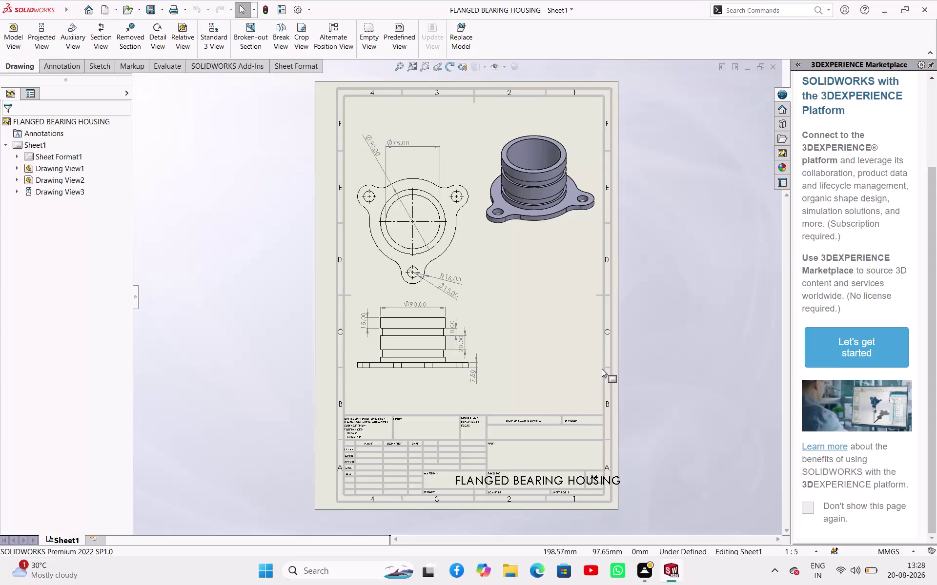
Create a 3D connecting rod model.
Create a new blank Part document with Ctrl+N.
key(ctrl+n)
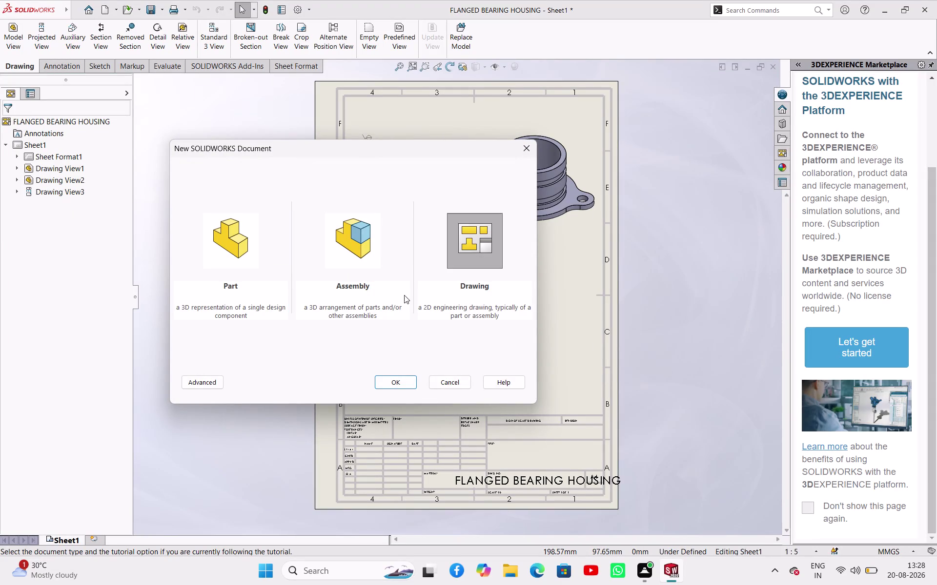
click(225, 234)
click(402, 384)
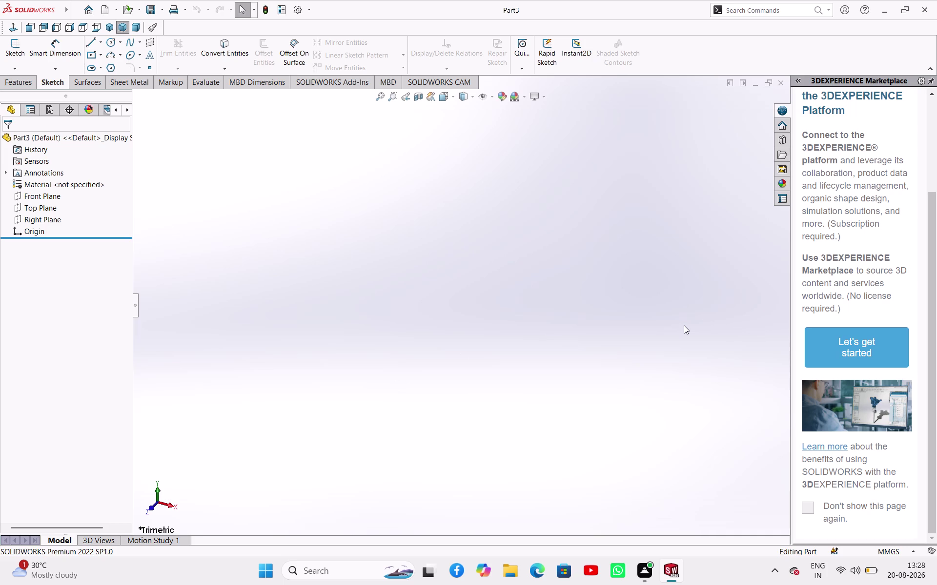
Select Top Plane in the FeatureManager tree and open a sketch on it.
scroll(down, 3)
scroll(up, 3)
scroll(up, 3)
scroll(down, 3)
scroll(down, 3)
click(45, 208)
click(57, 190)
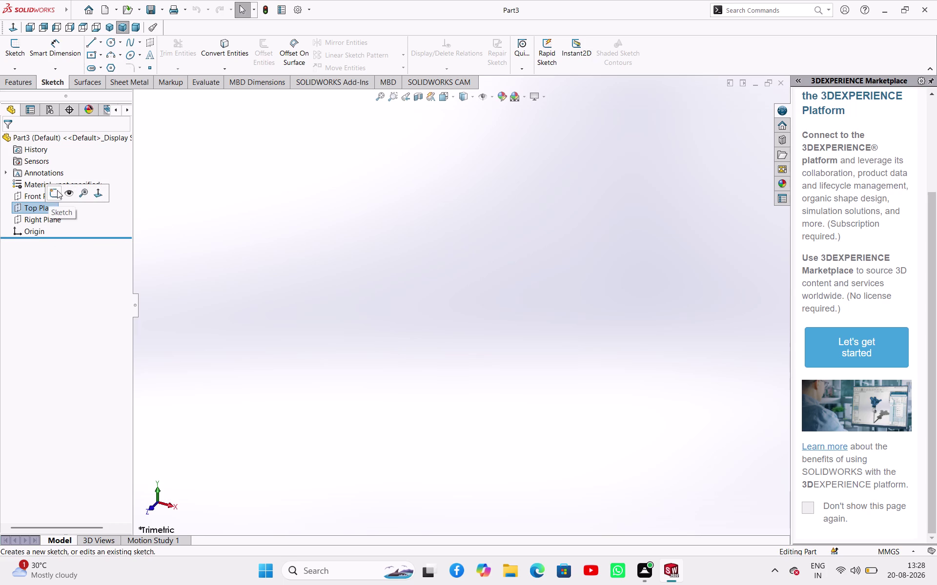
click(472, 331)
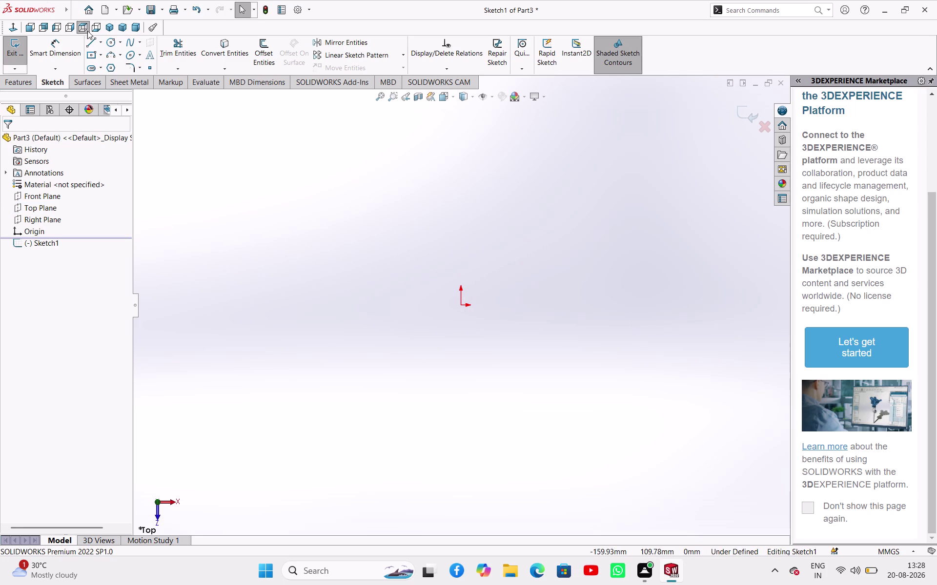
click(111, 40)
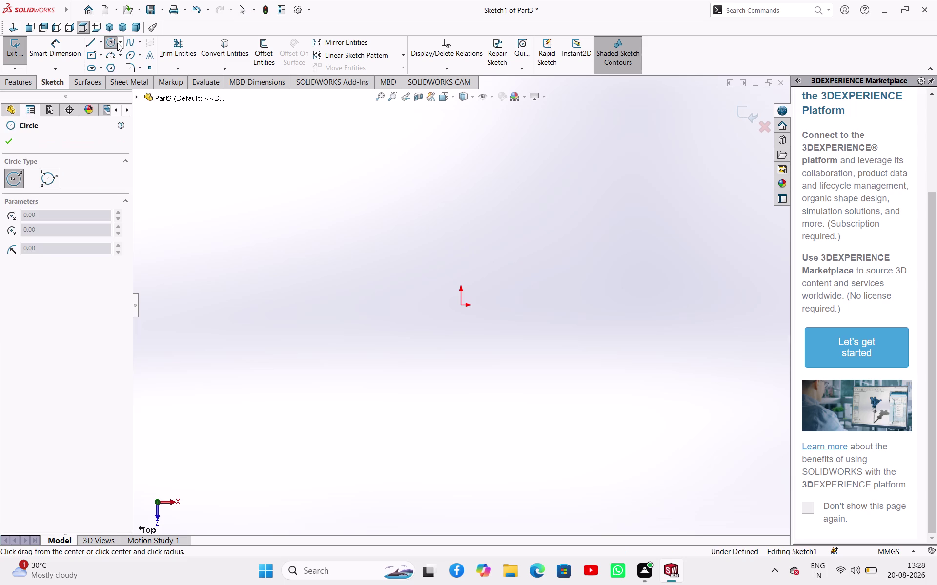
Choose the Circle tool from the sketch toolbar's circle options.
click(119, 43)
click(121, 56)
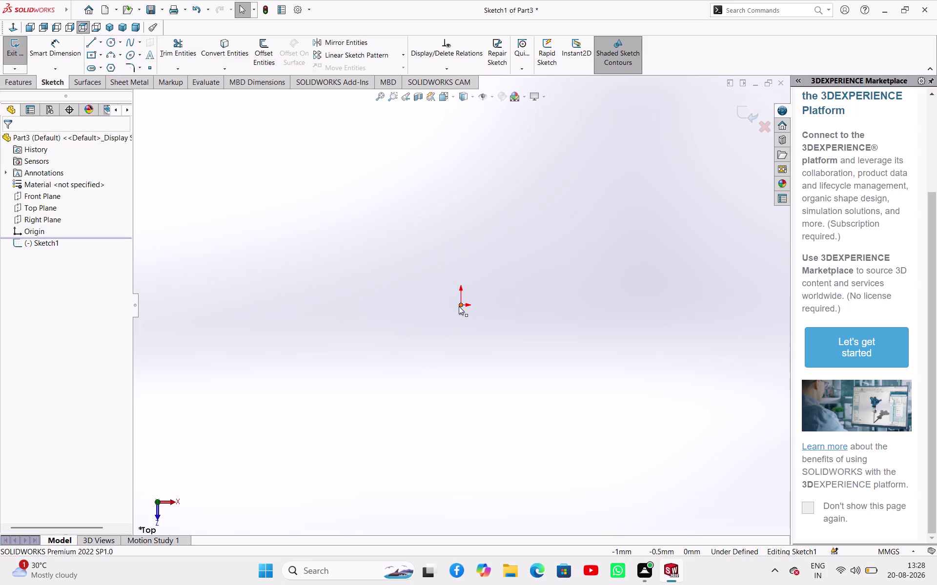
click(121, 40)
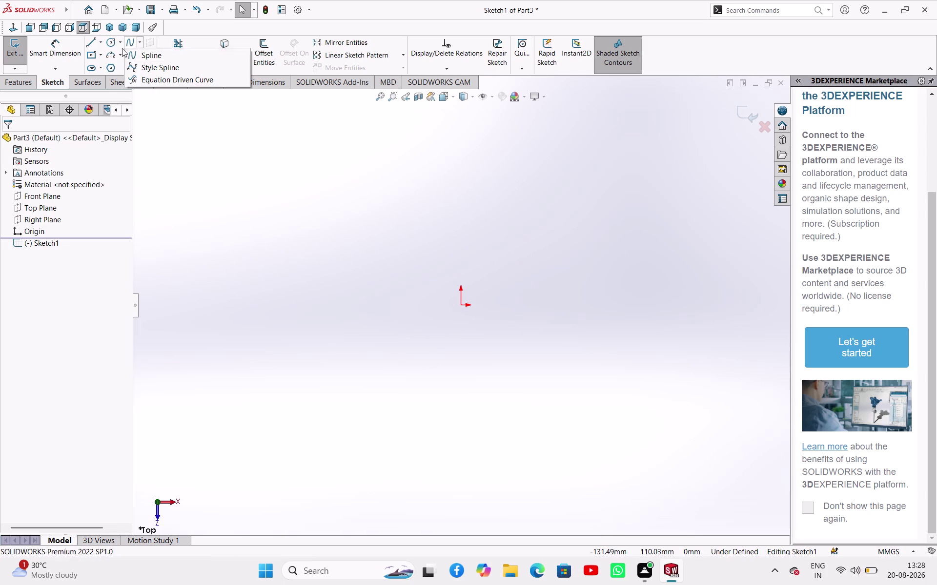
click(116, 42)
click(121, 44)
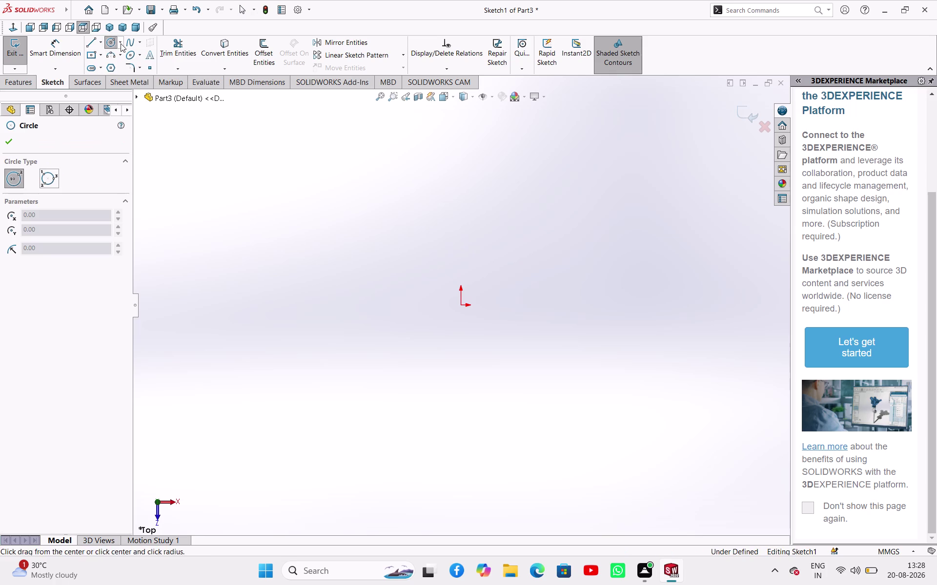
click(121, 56)
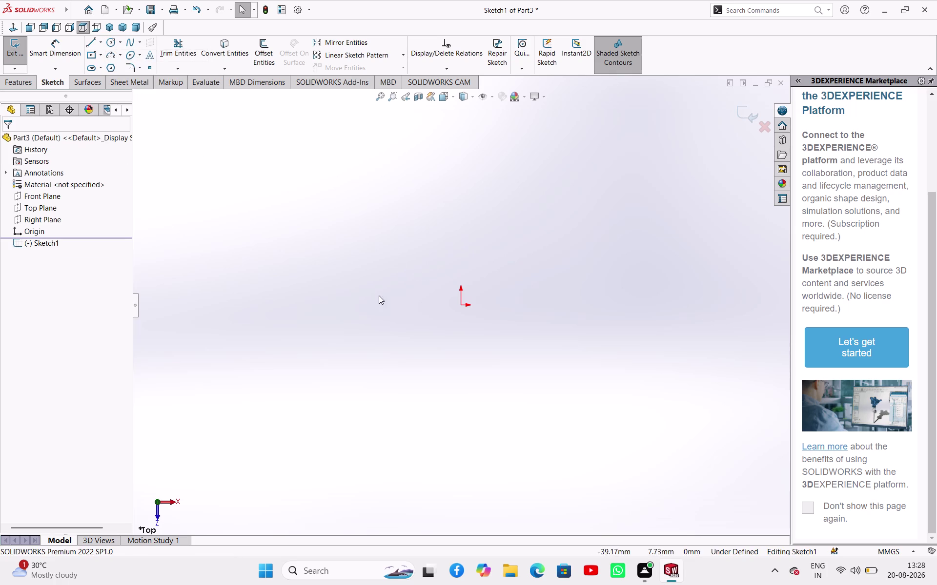
click(115, 41)
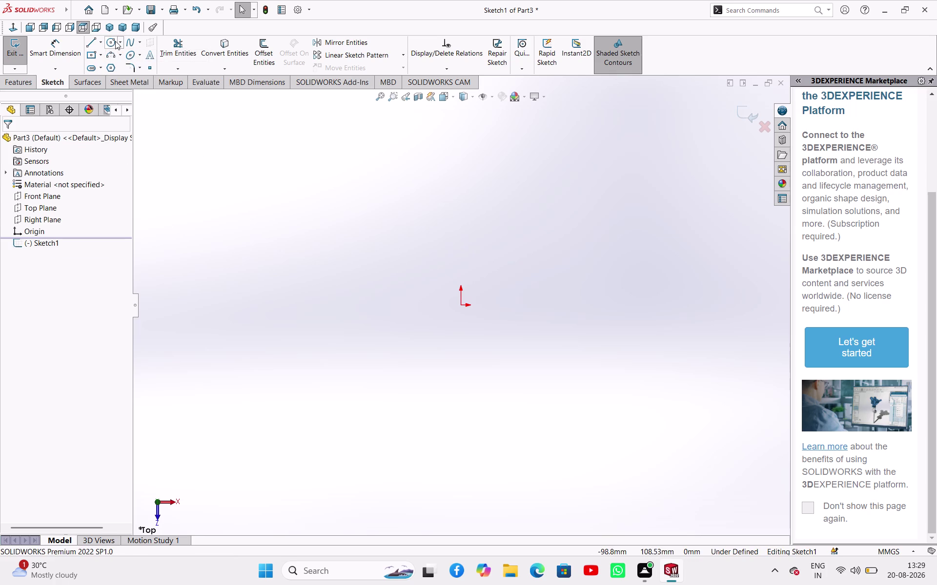
click(109, 42)
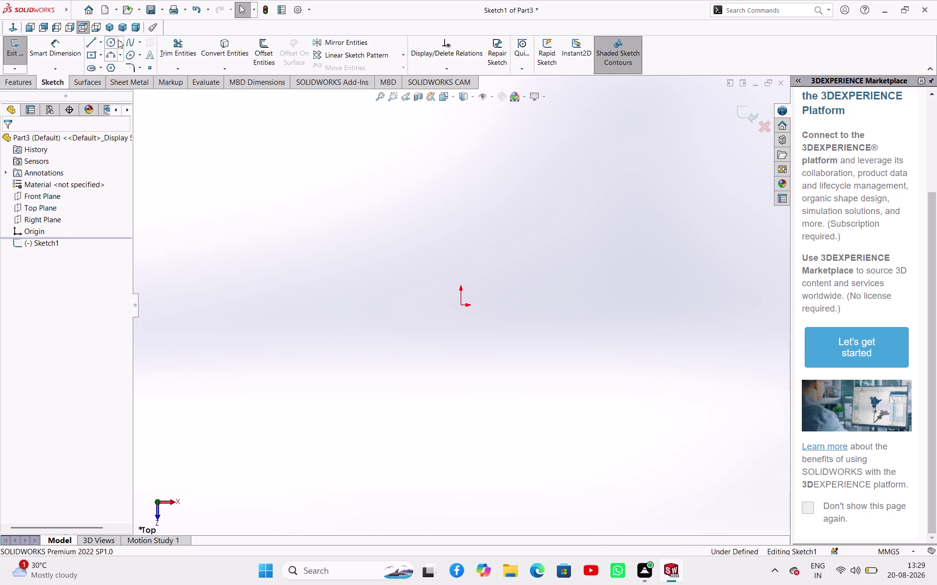
click(121, 40)
click(114, 53)
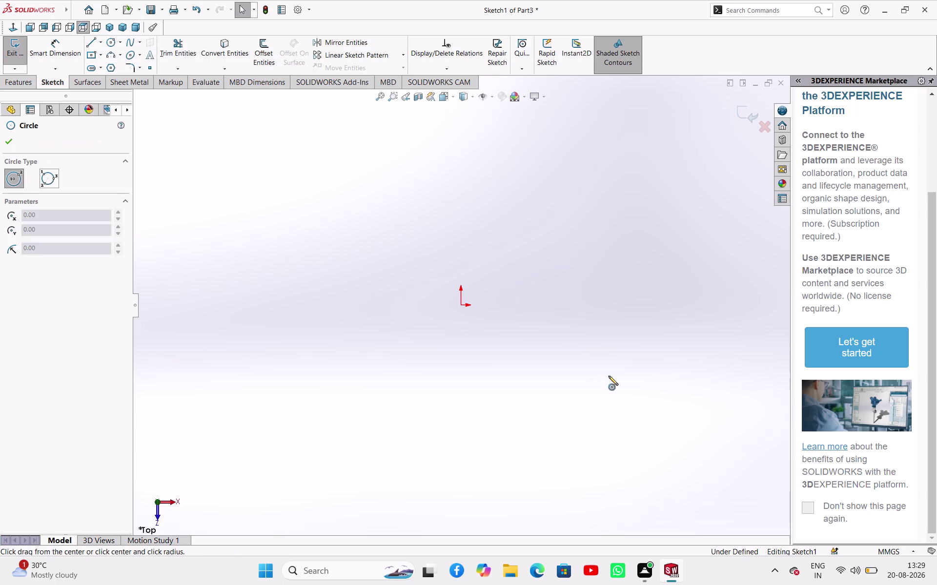
Sketch a small circle and a larger circle, both centred on the origin.
drag(461, 305, 465, 303)
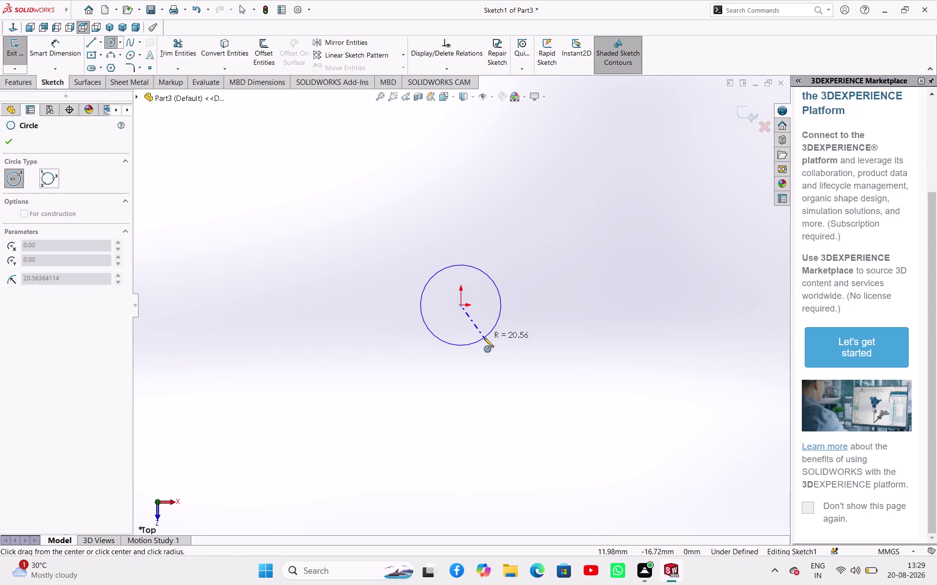
click(478, 326)
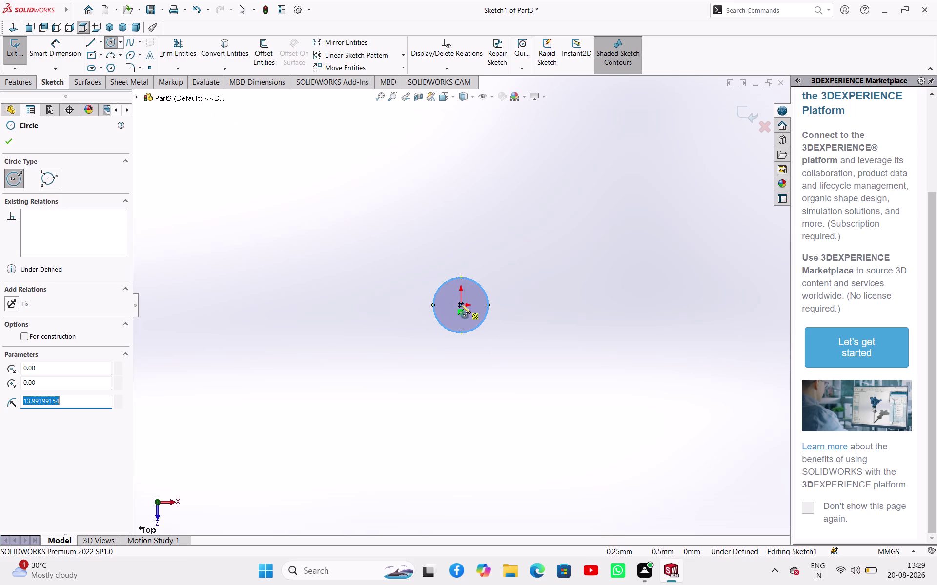
drag(459, 305, 467, 305)
click(510, 325)
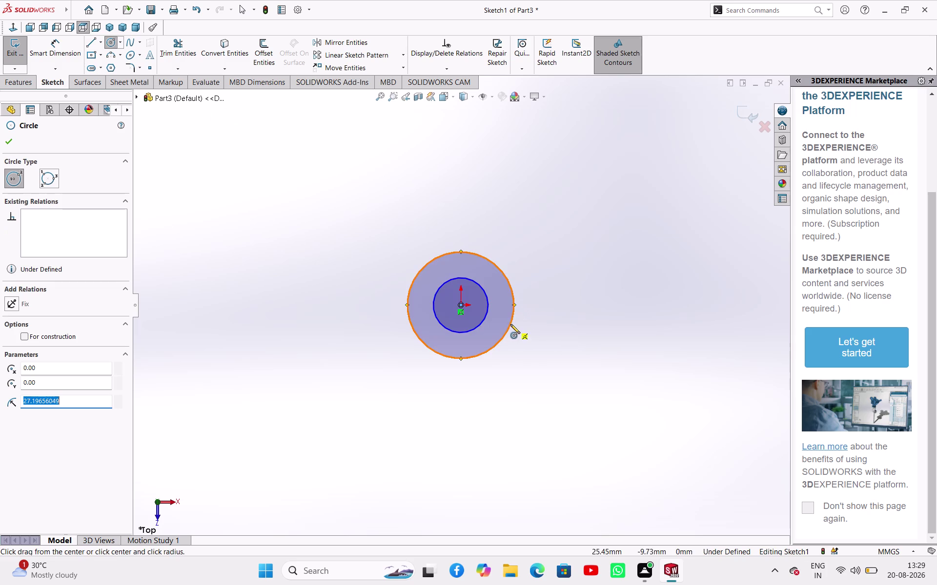
right_drag(509, 351, 511, 339)
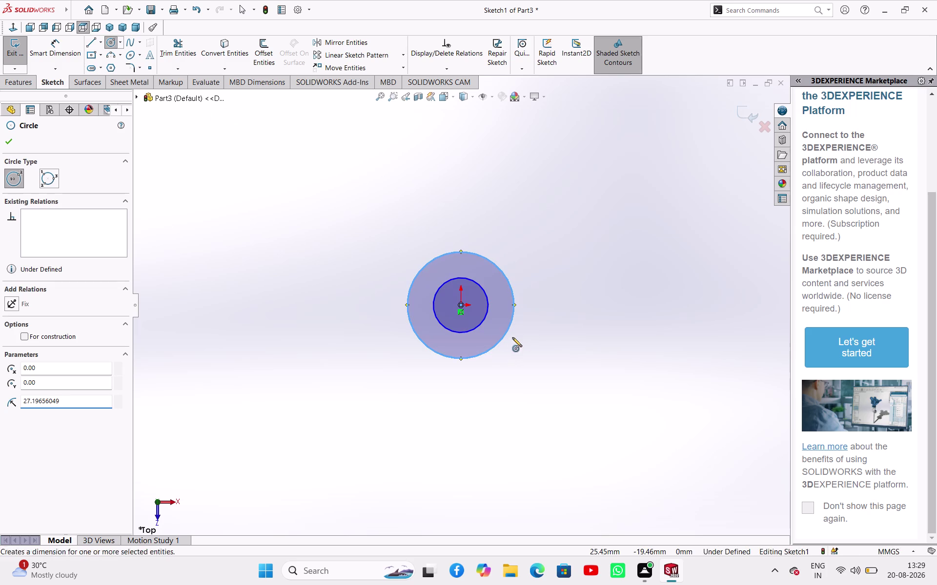
right_drag(512, 339, 519, 305)
Dimension the outer circle with a 50 mm diameter.
click(514, 315)
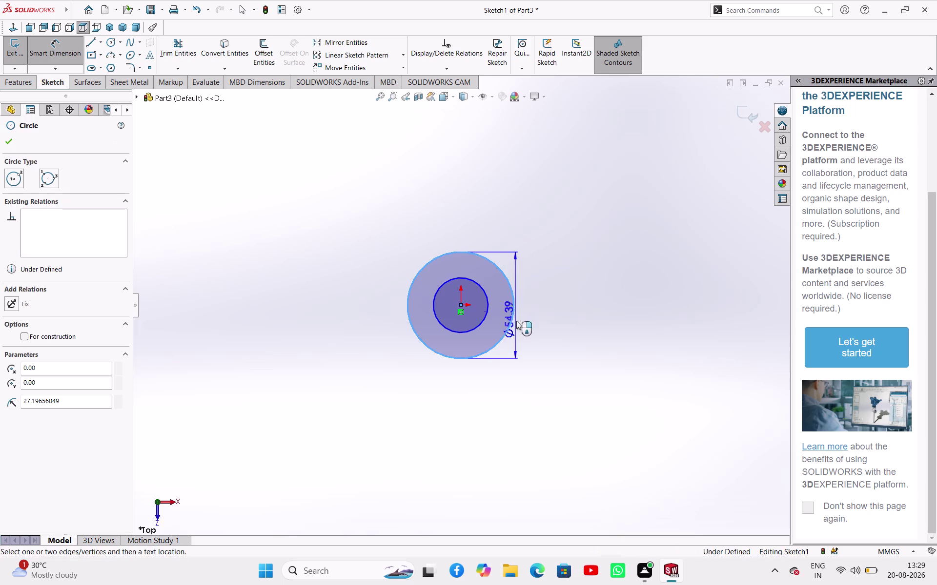
click(551, 329)
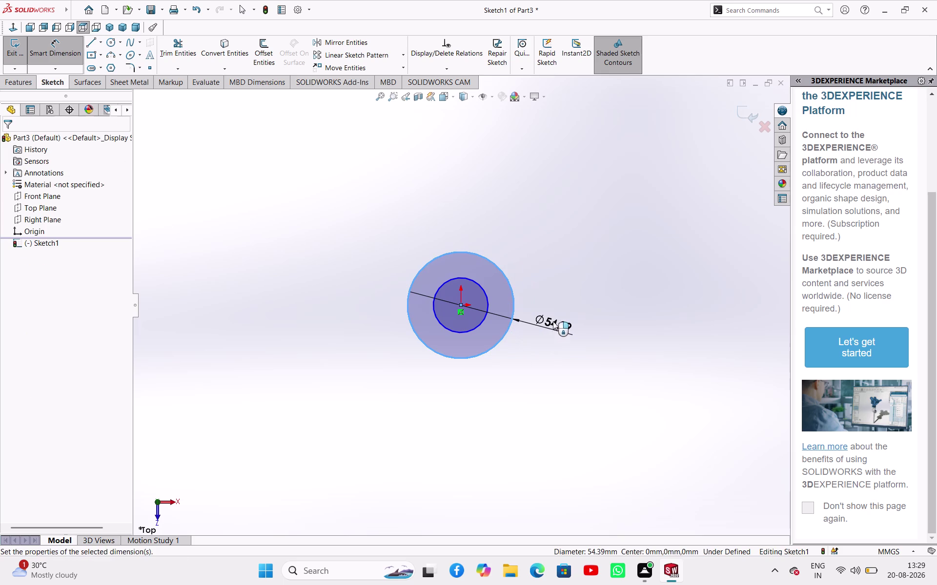
click(555, 321)
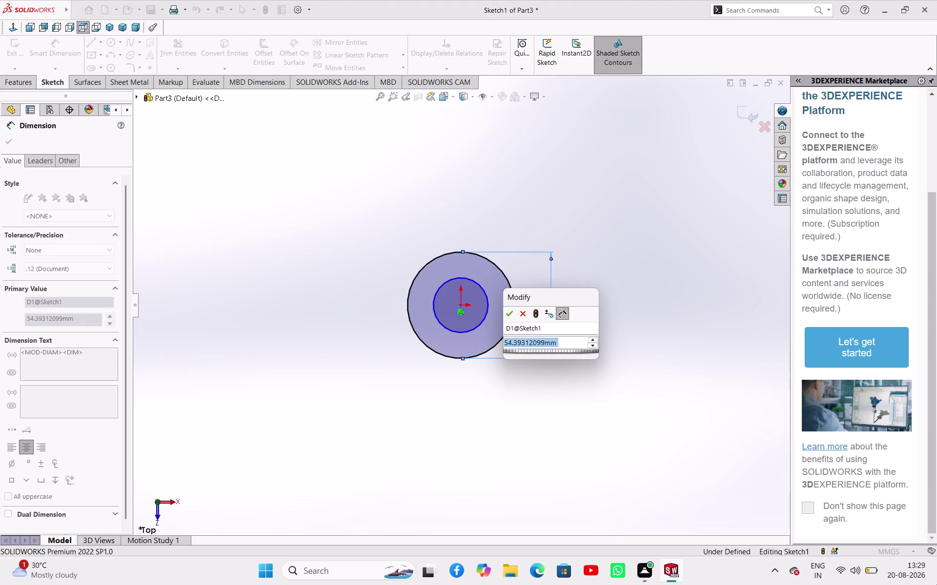
text(50)
key(Return)
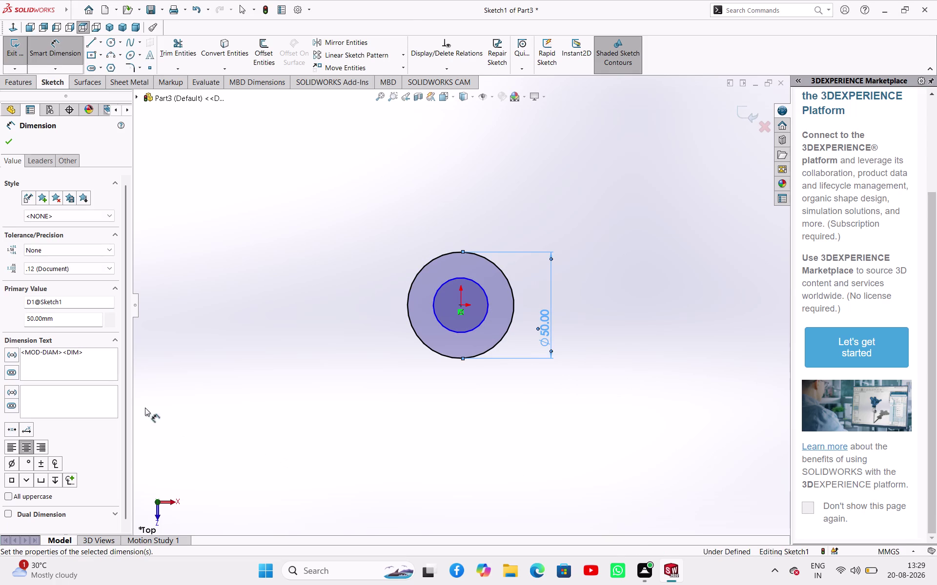
Dimension the inner circle with a 60 mm diameter.
click(483, 294)
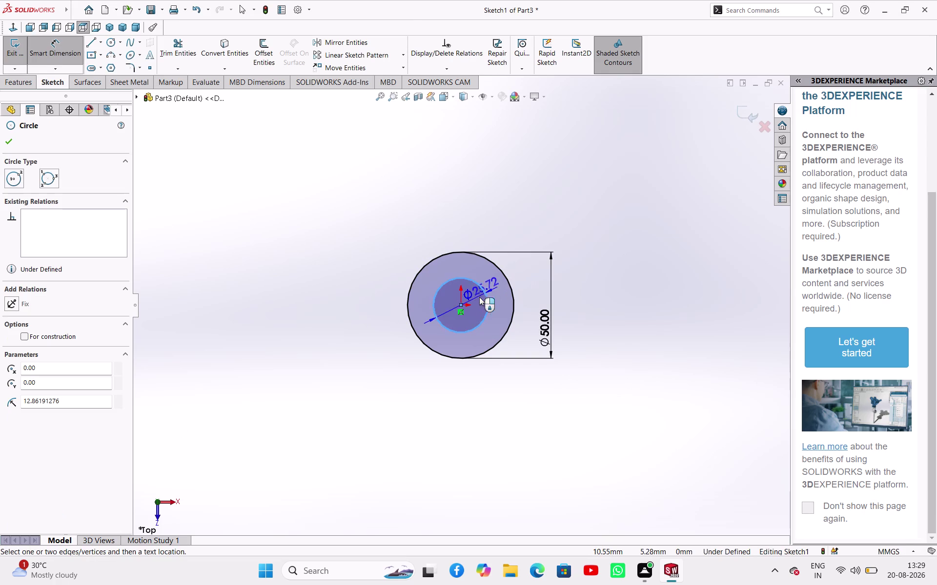
click(352, 331)
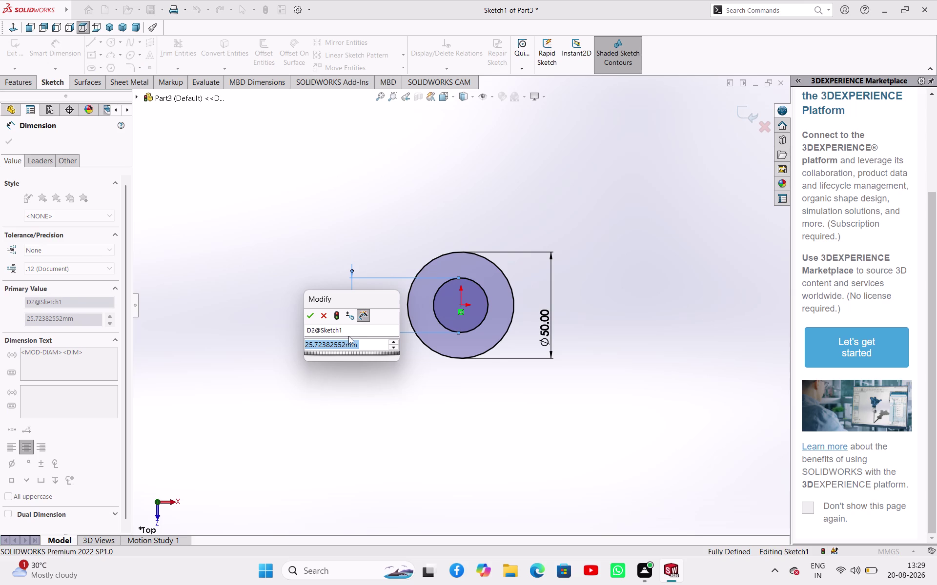
key(6)
key(0)
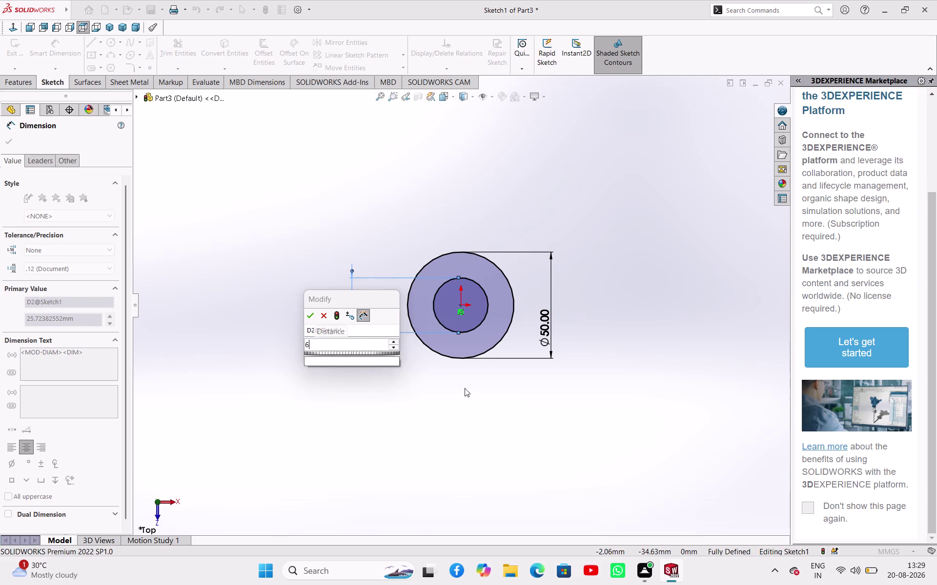
key(Return)
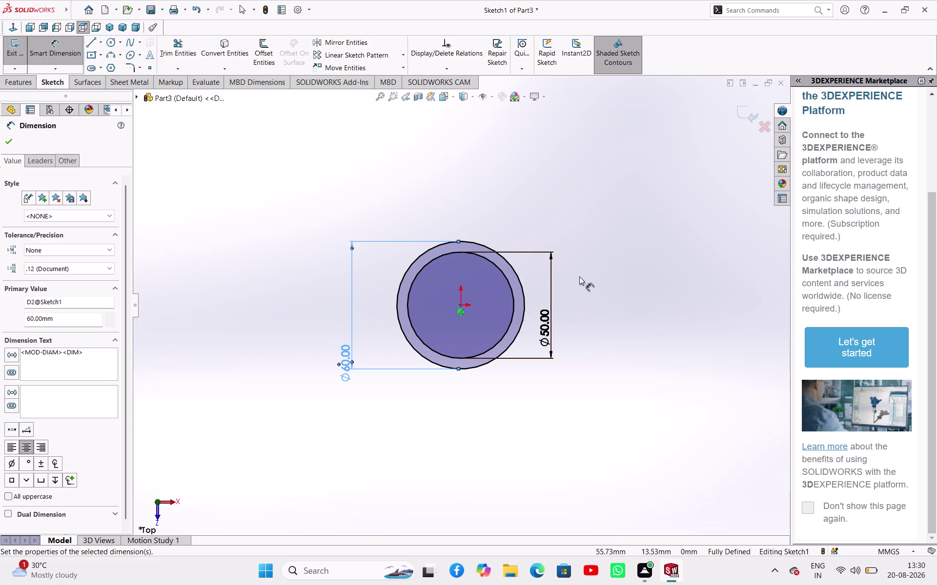
click(101, 44)
click(112, 64)
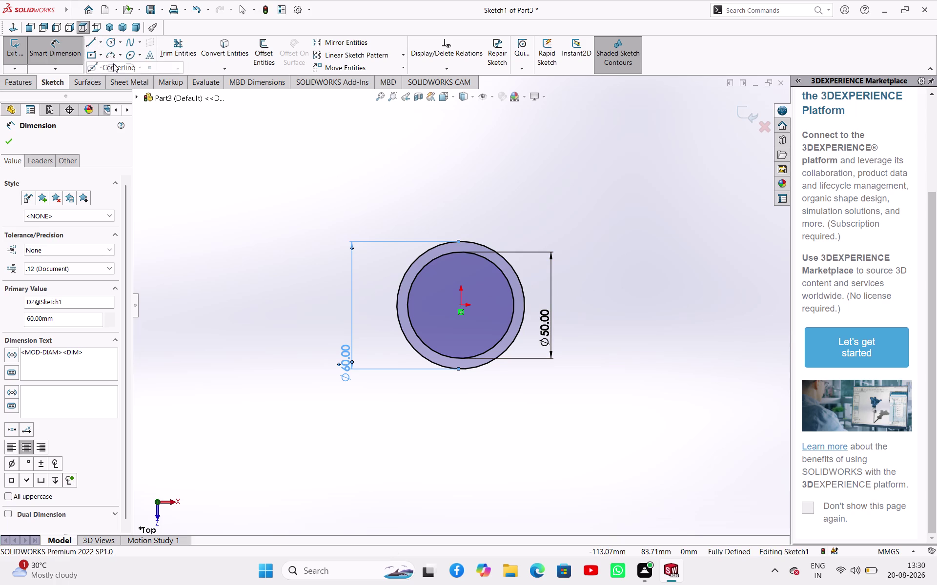
click(38, 300)
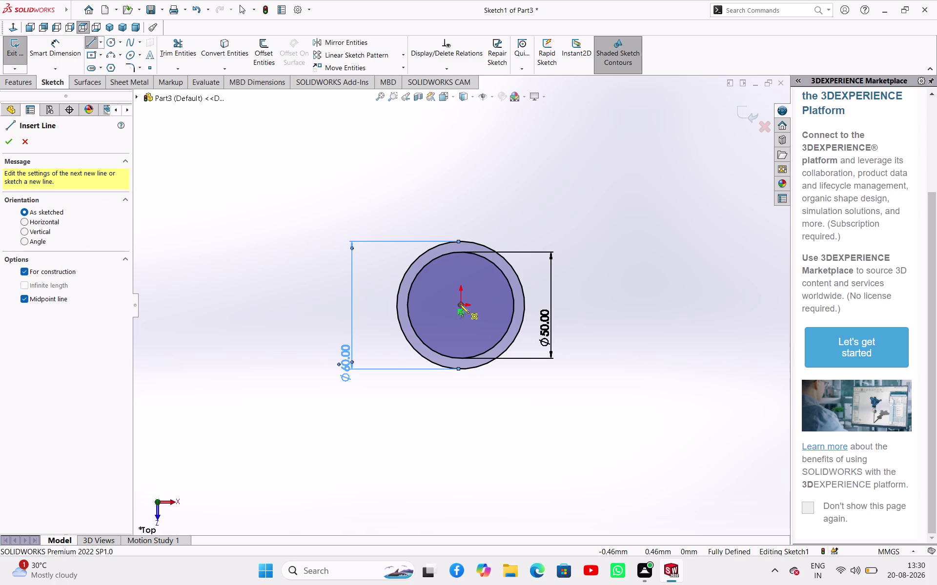
Draw a horizontal line from the outer circle's right edge out to the right.
drag(460, 305, 468, 304)
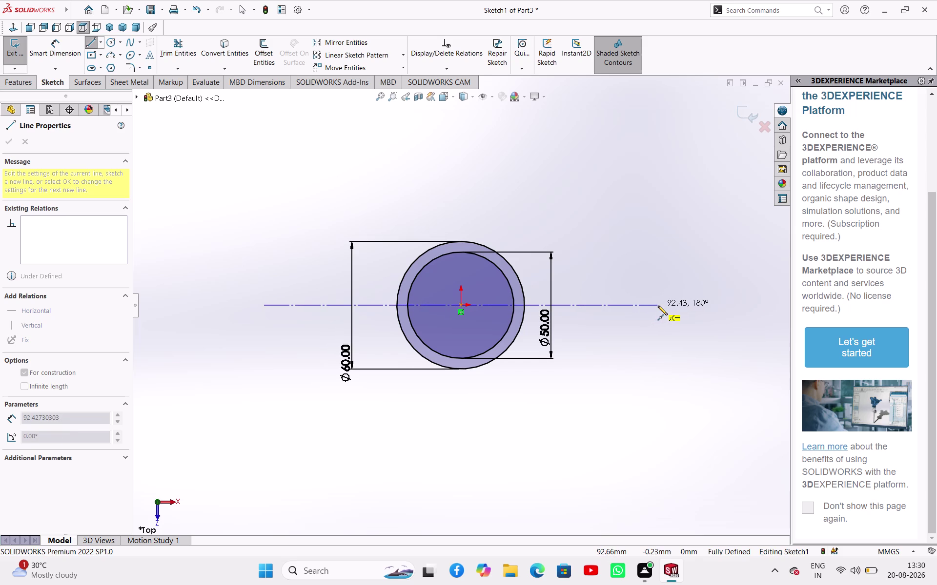
key(Escape)
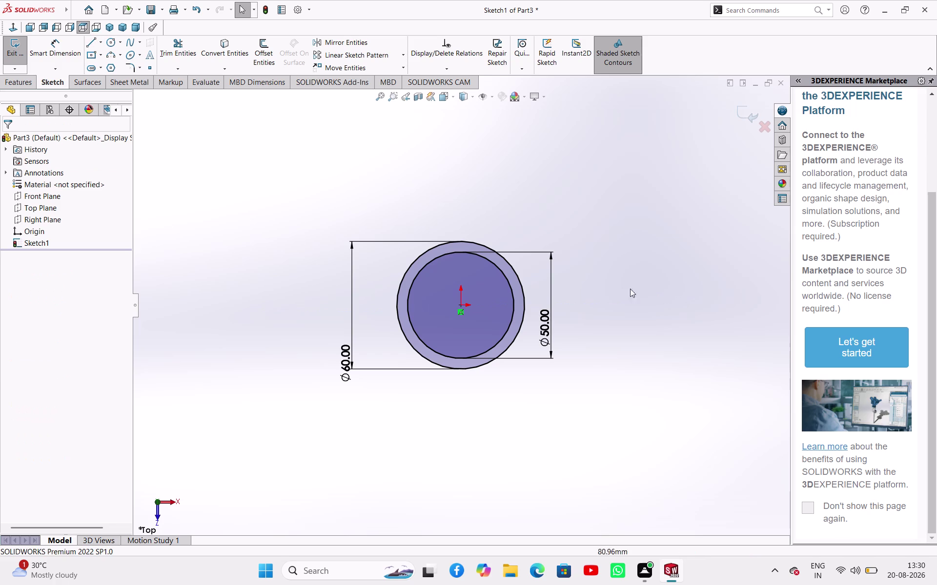
click(99, 44)
click(107, 59)
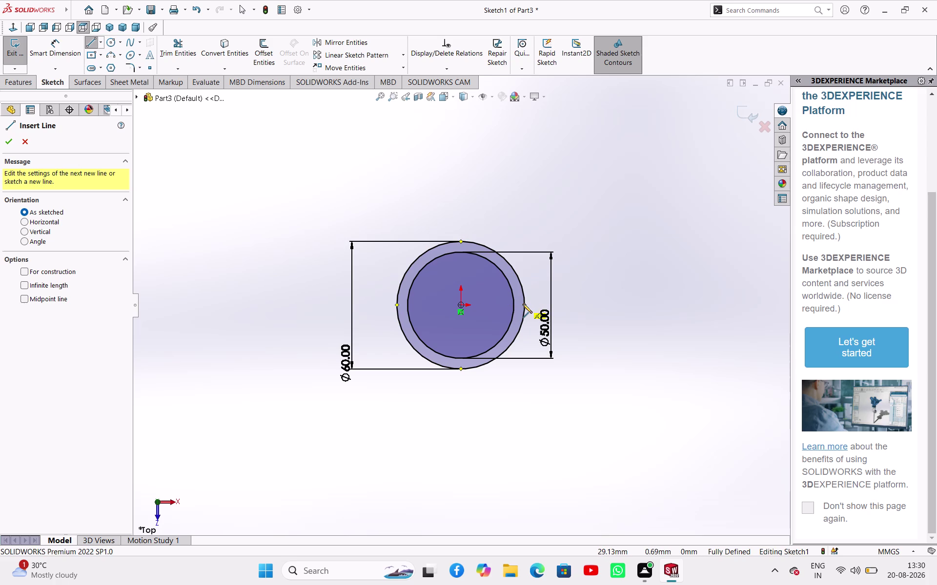
click(522, 304)
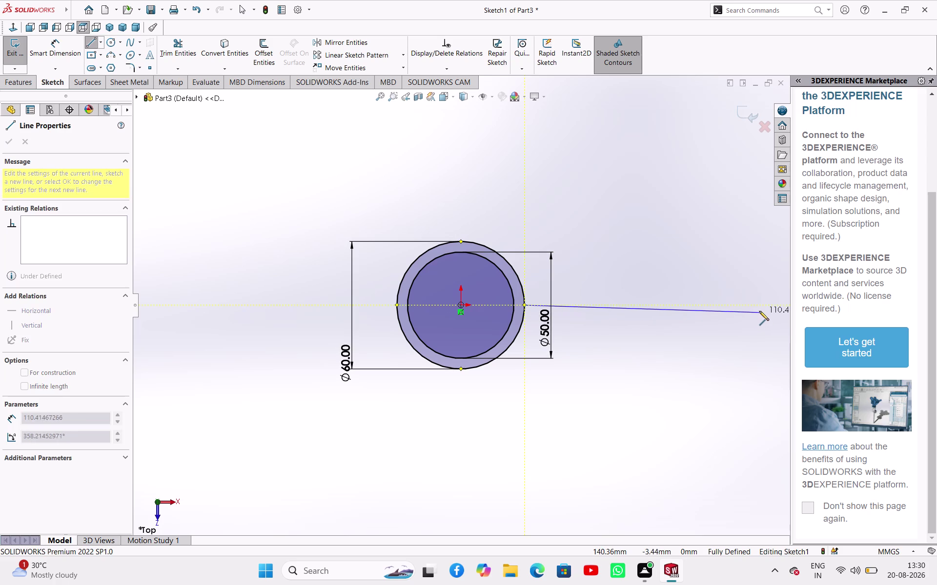
scroll(down, 3)
scroll(up, 3)
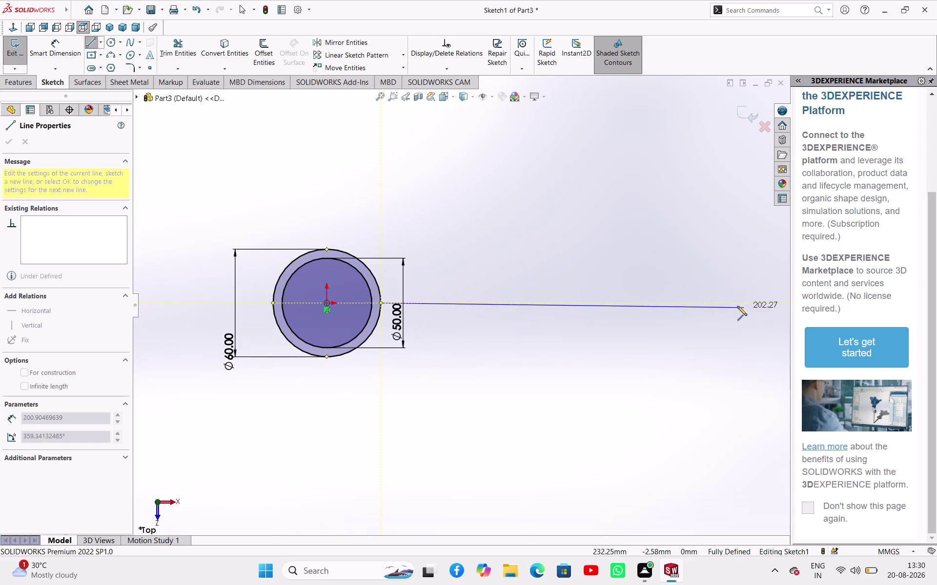
click(728, 302)
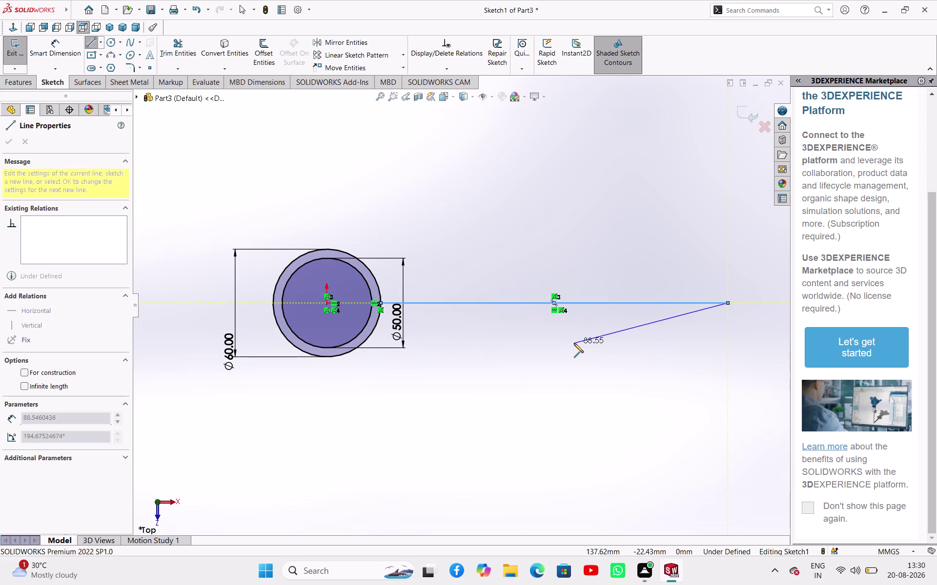
right_click(573, 344)
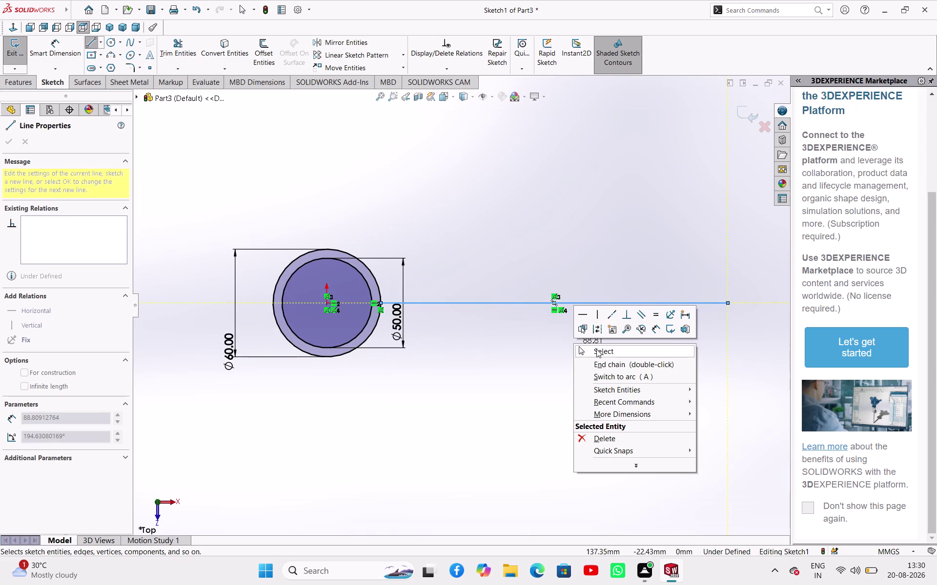
click(596, 349)
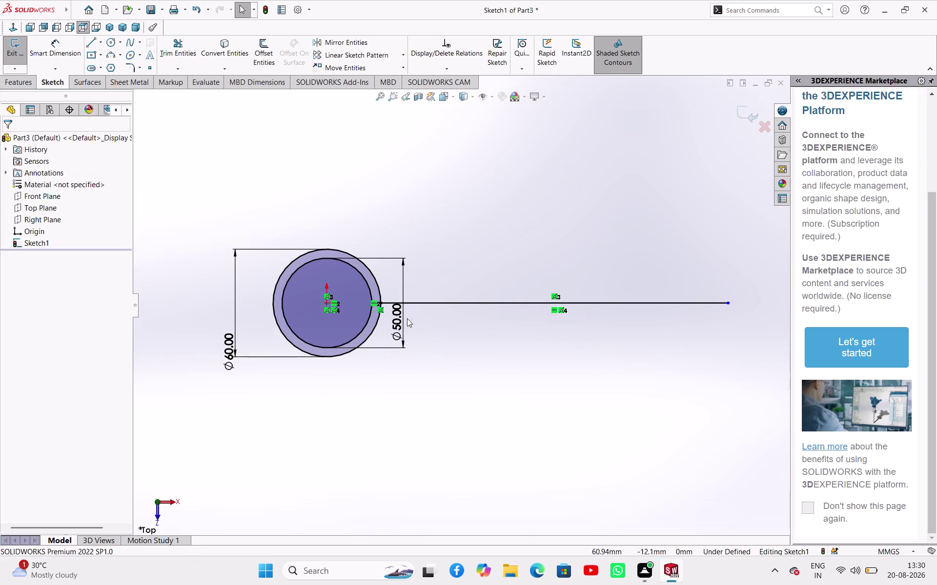
click(431, 301)
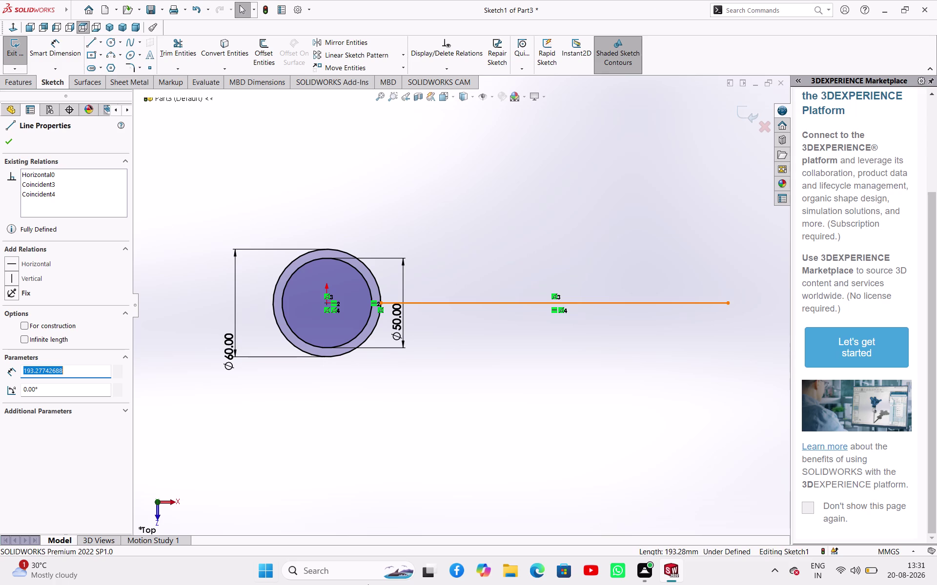
Delete the horizontal line and exit Sketch1.
key(Delete)
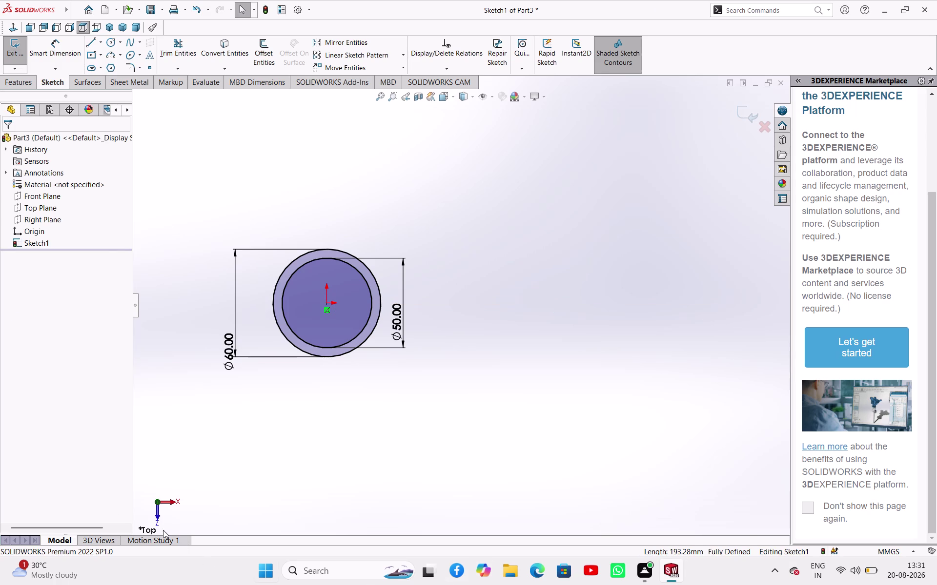
click(103, 45)
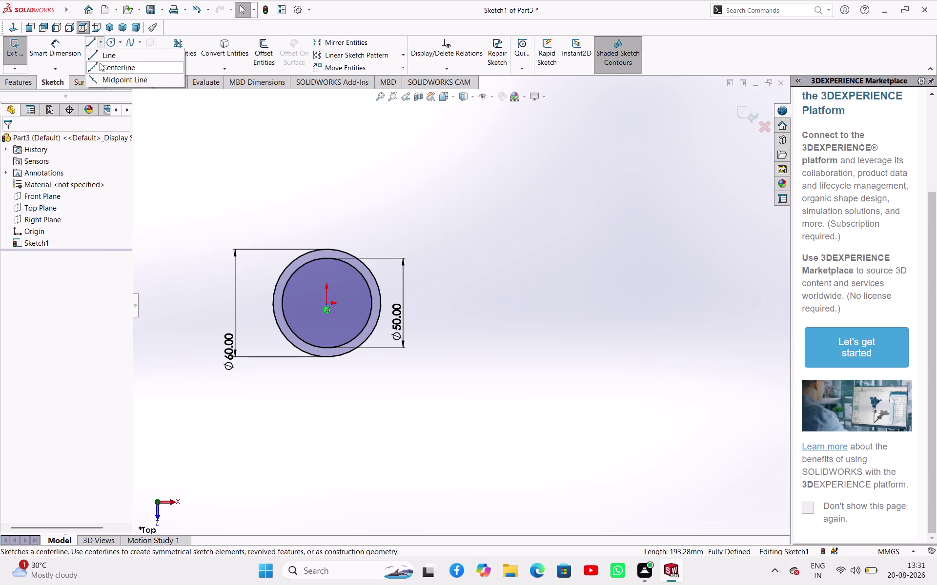
click(110, 60)
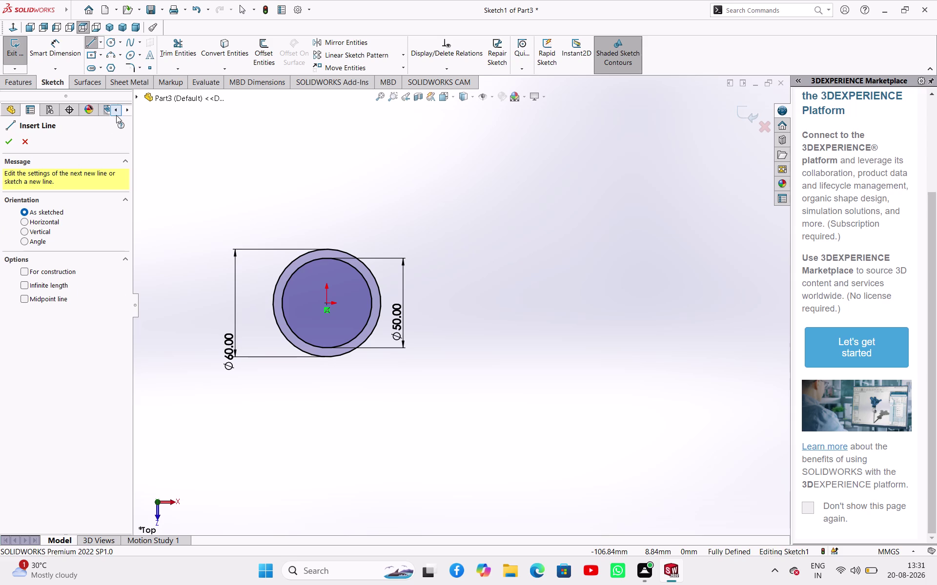
click(10, 41)
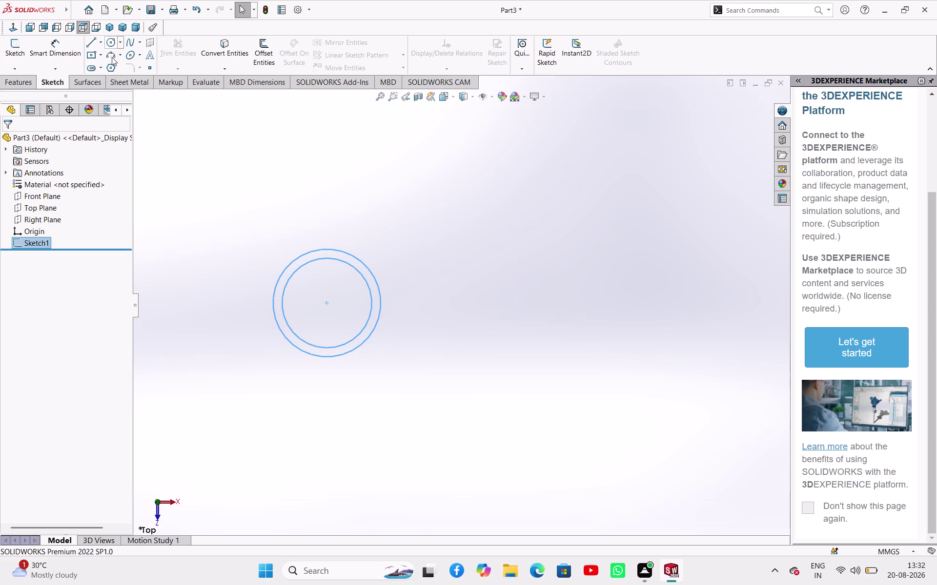
Extrude the circle sketch Blind 10 mm into the ring Boss-Extrude1.
click(54, 84)
click(56, 82)
click(17, 79)
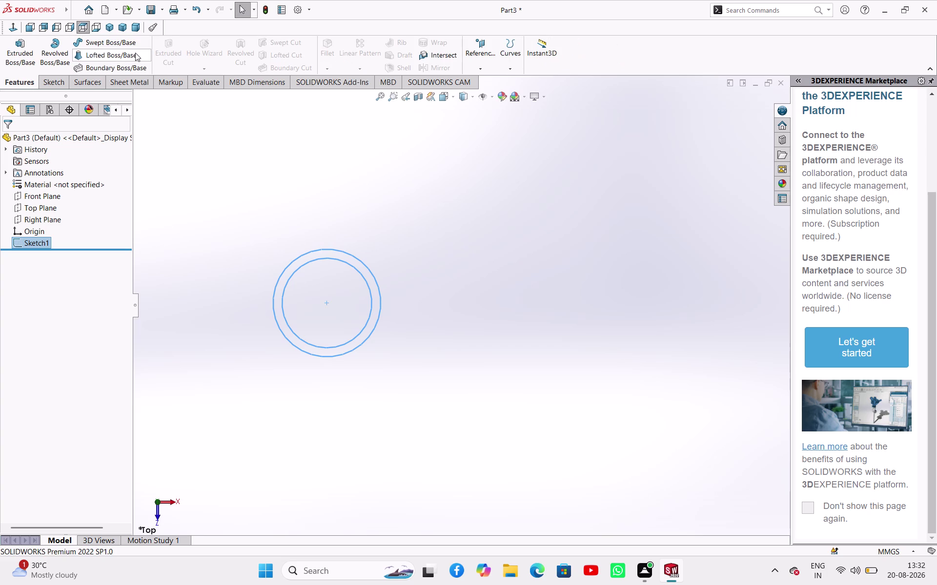
click(23, 53)
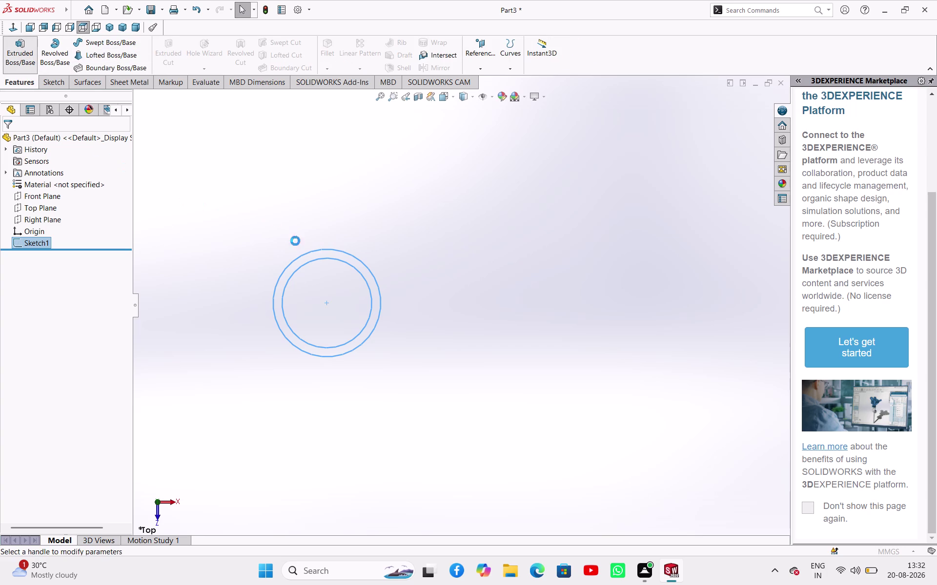
scroll(down, 3)
middle_drag(460, 227, 468, 254)
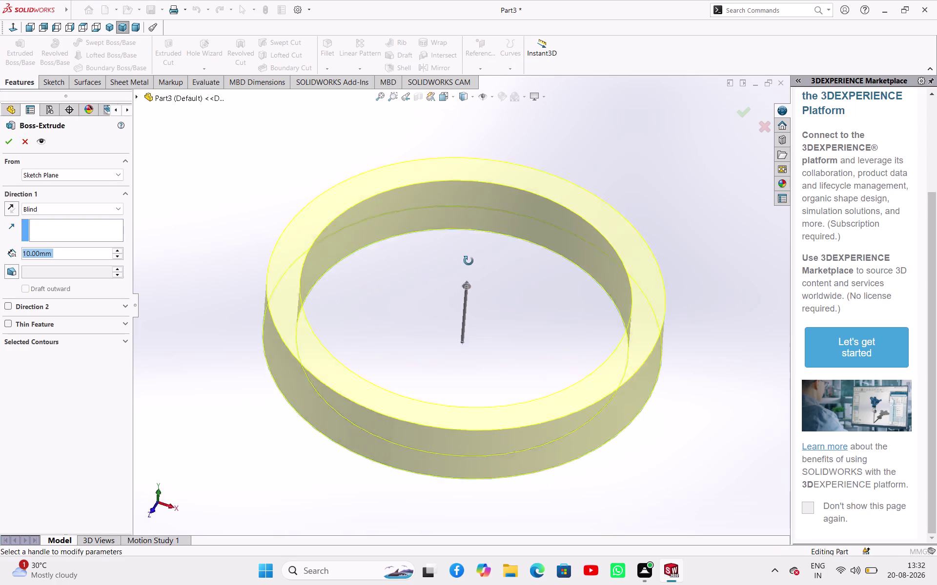
middle_drag(468, 254, 516, 331)
right_click(496, 324)
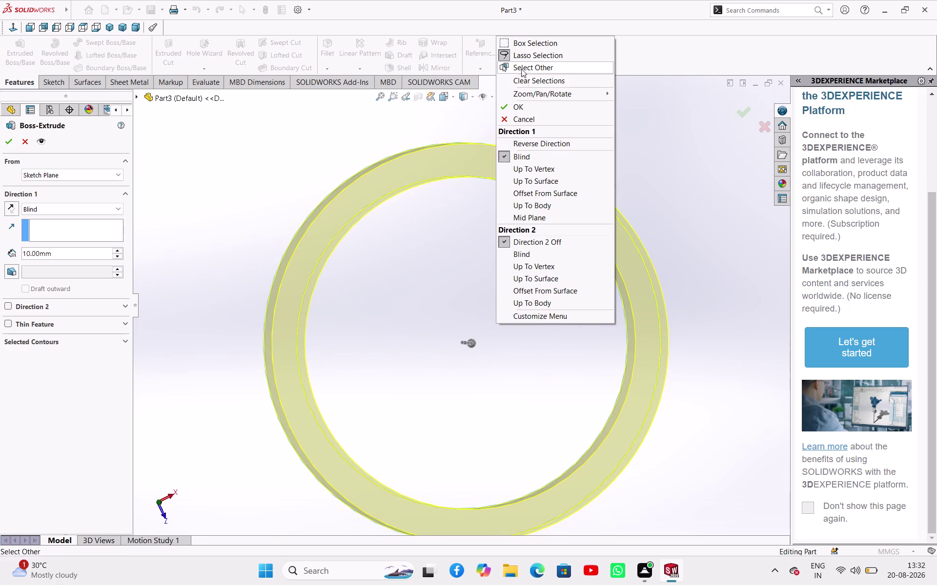
click(520, 107)
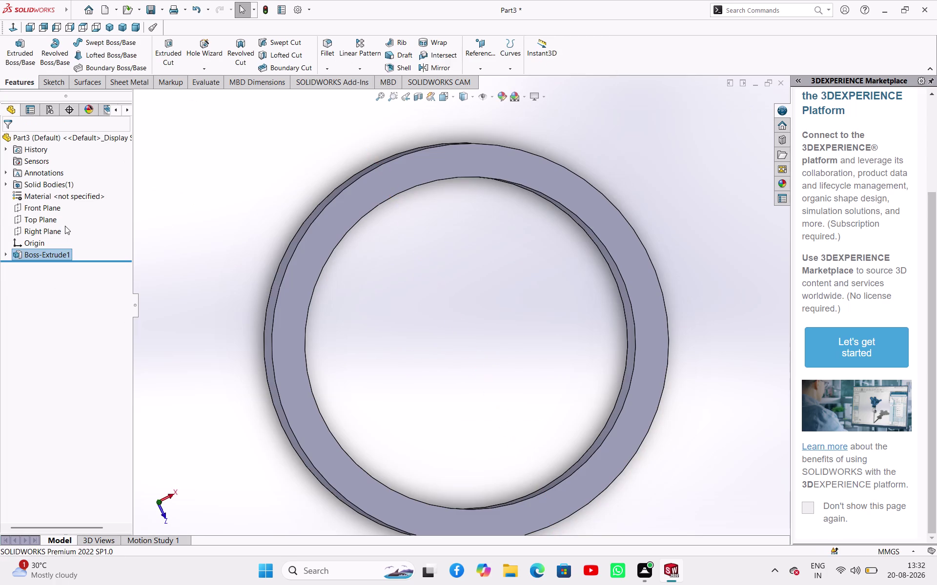
scroll(down, 3)
scroll(down, 3)
scroll(up, 3)
scroll(up, 3)
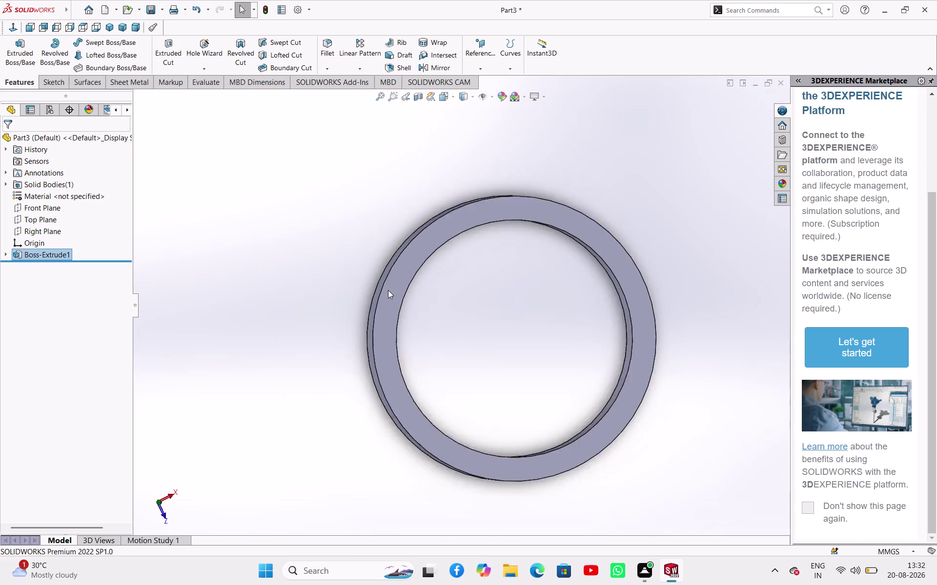
scroll(up, 3)
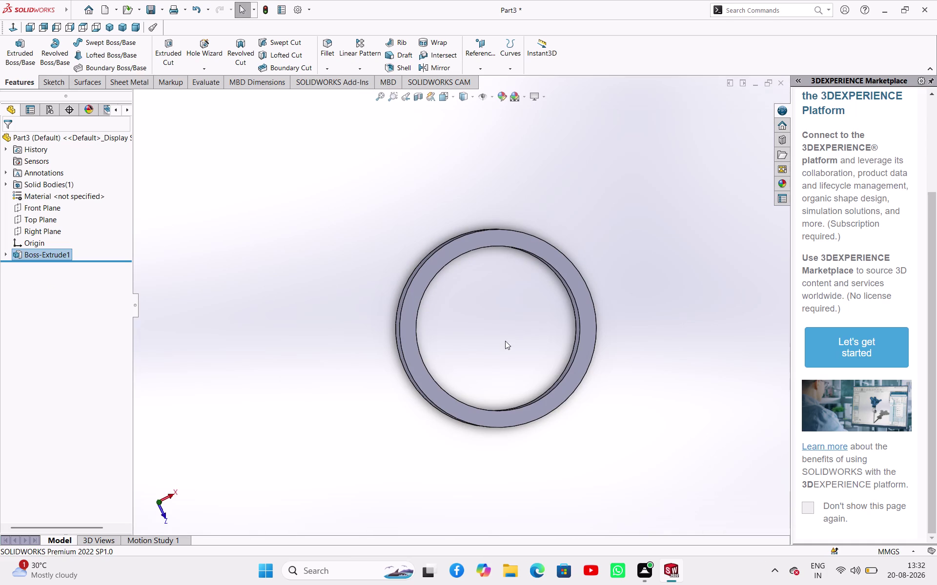
scroll(down, 3)
middle_drag(507, 349, 518, 337)
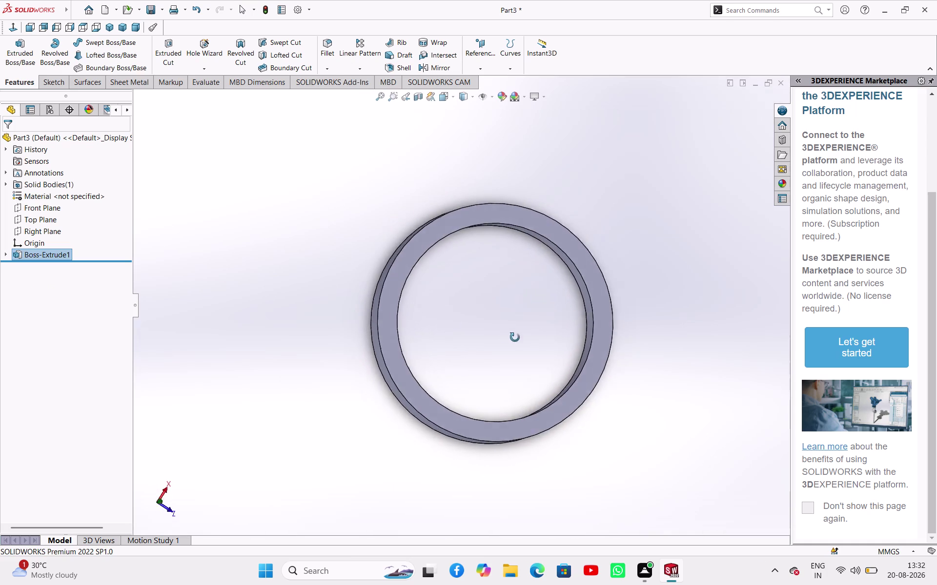
middle_drag(518, 338, 499, 325)
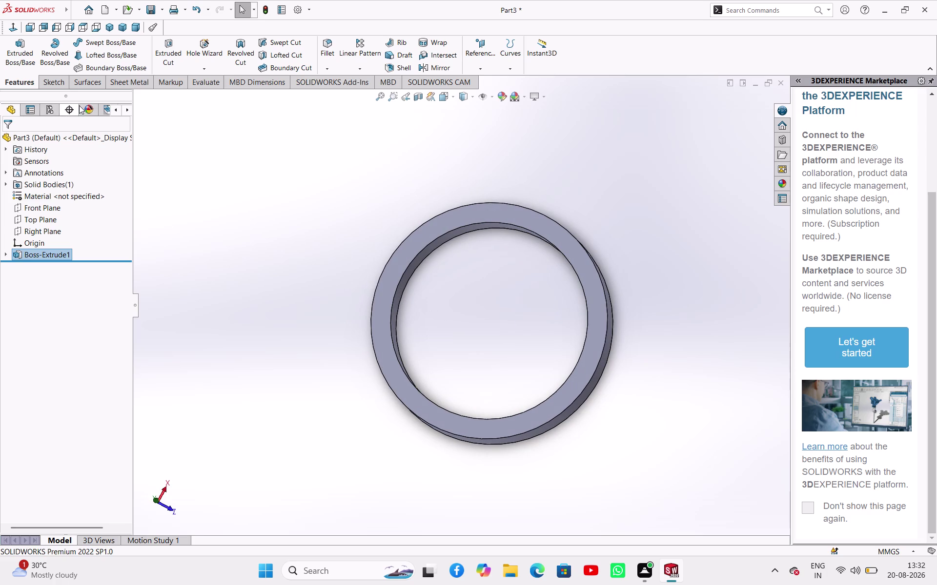
Select Boss-Extrude1 in the FeatureManager tree and choose Edit Feature.
click(521, 206)
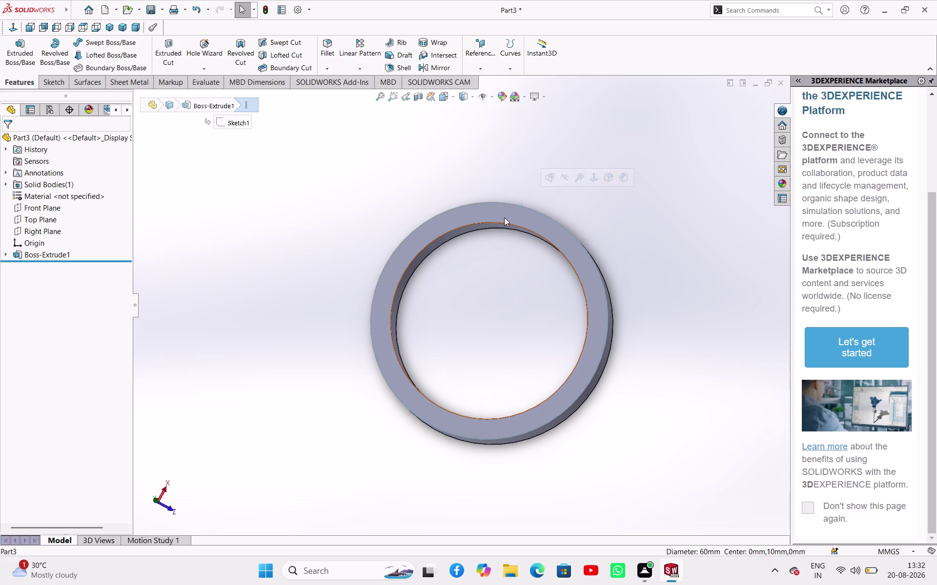
click(24, 79)
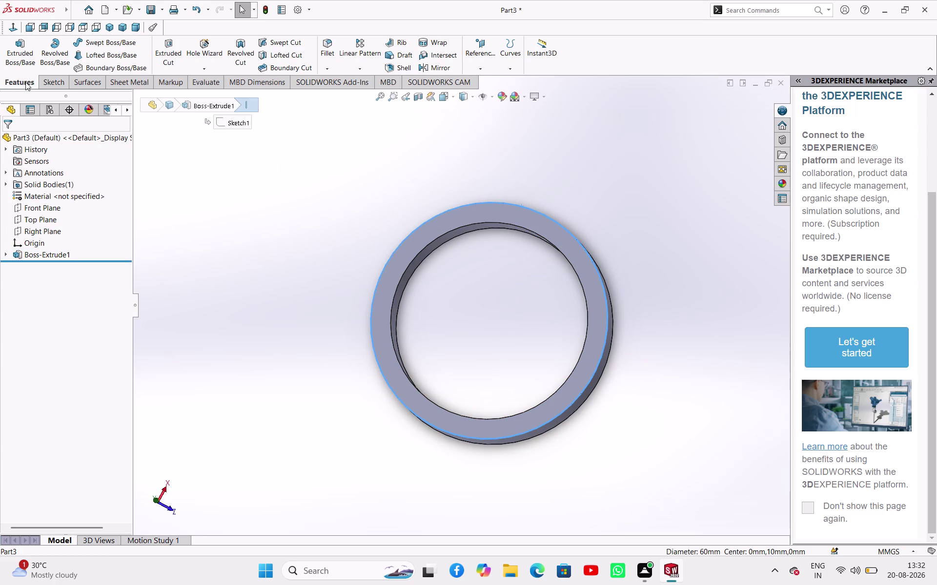
click(41, 254)
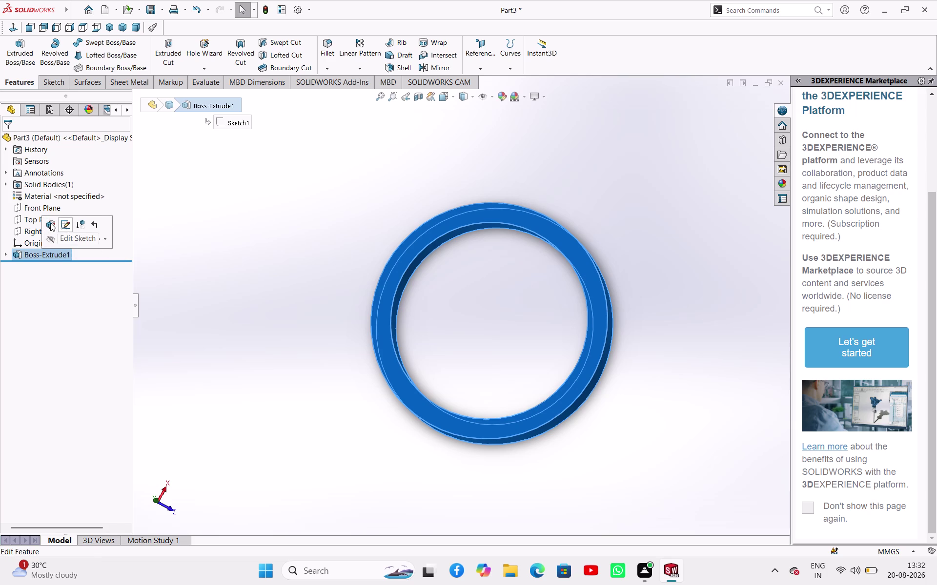
click(50, 223)
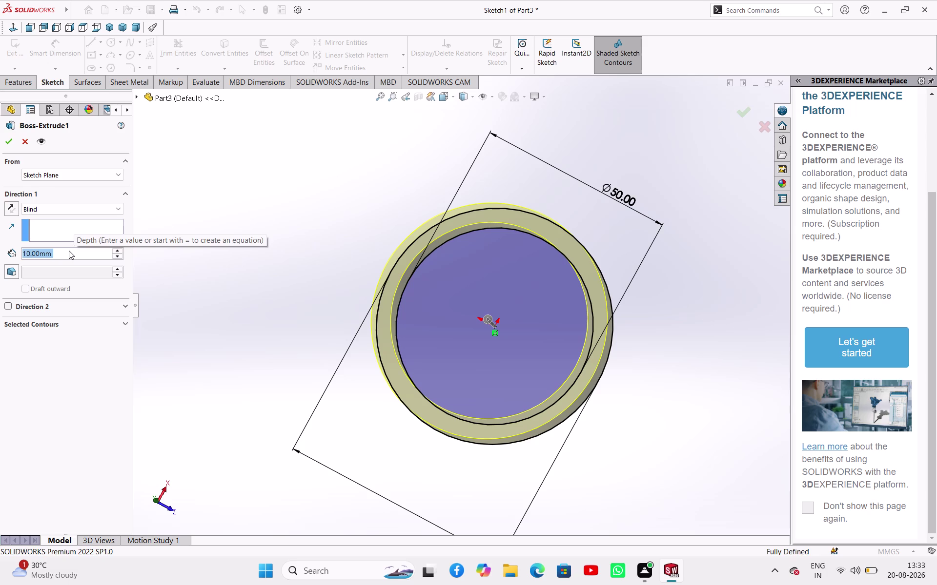
Raise Boss-Extrude1's depth from 10 mm to 40 mm and accept it.
click(119, 252)
click(120, 250)
click(117, 249)
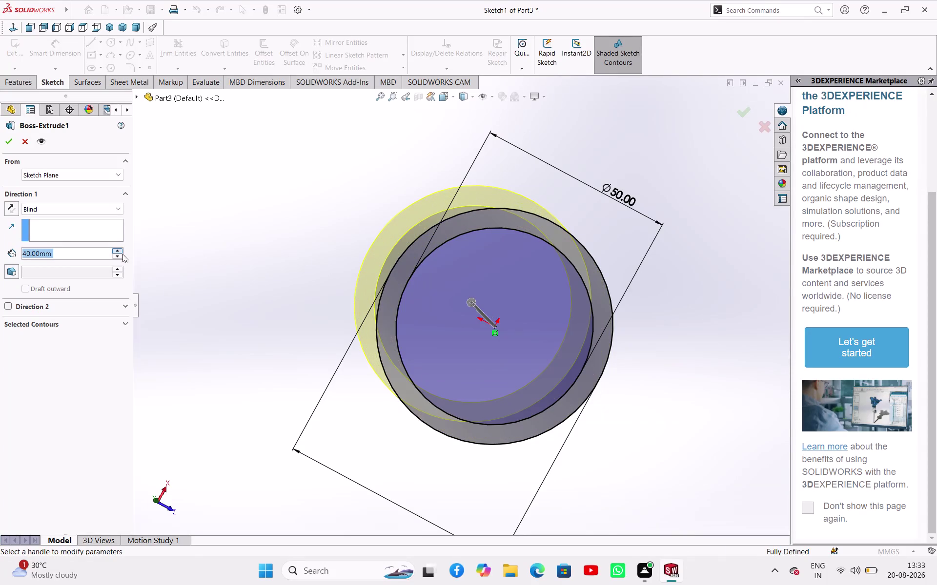
middle_drag(323, 314, 389, 211)
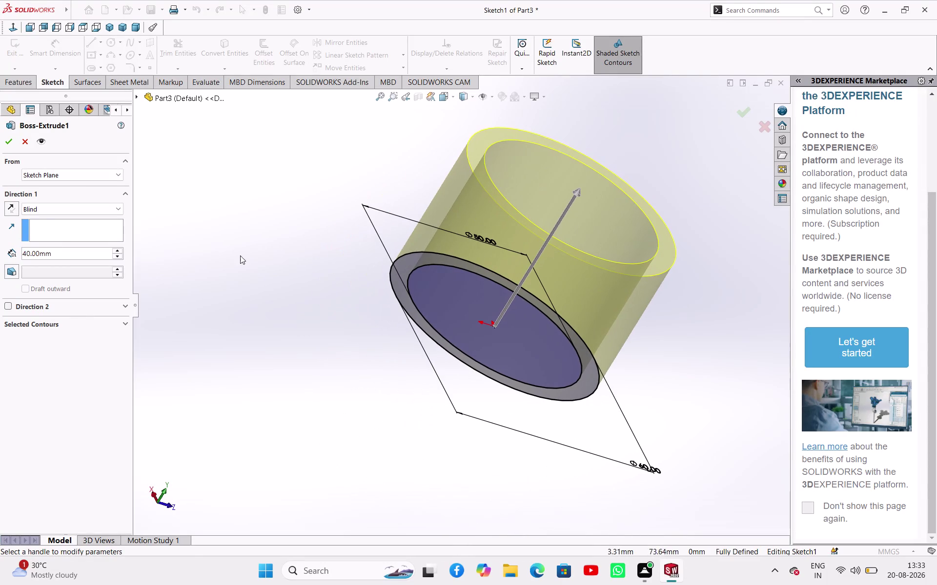
click(118, 257)
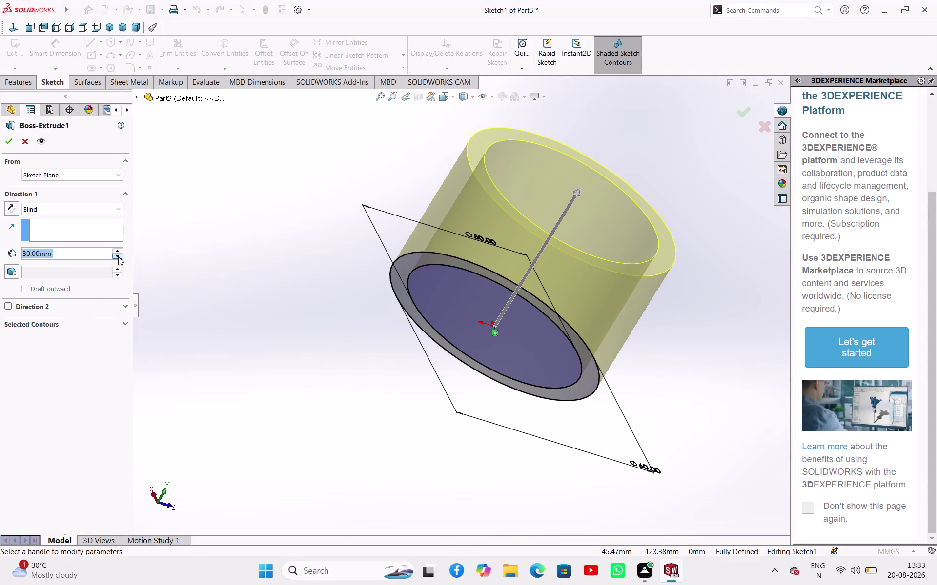
click(118, 257)
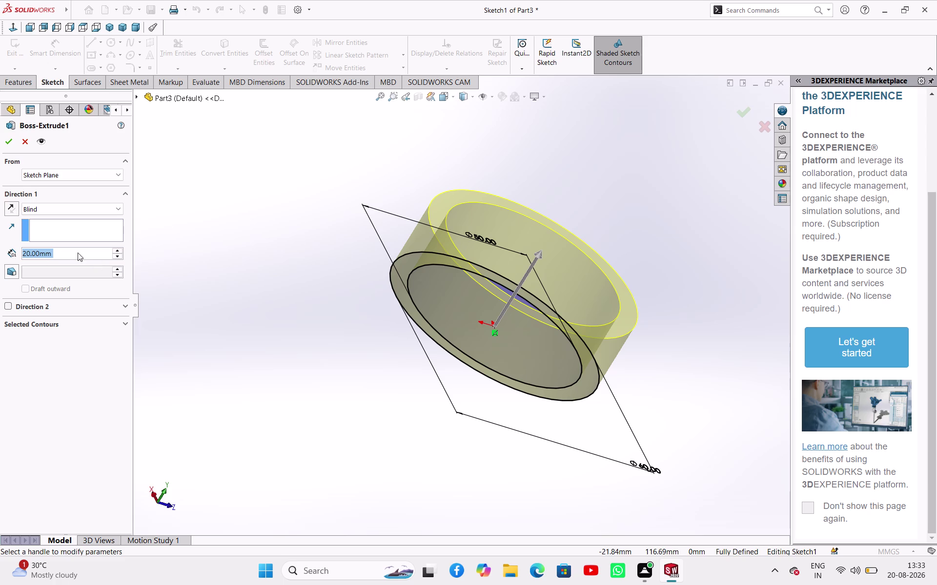
click(118, 250)
click(117, 249)
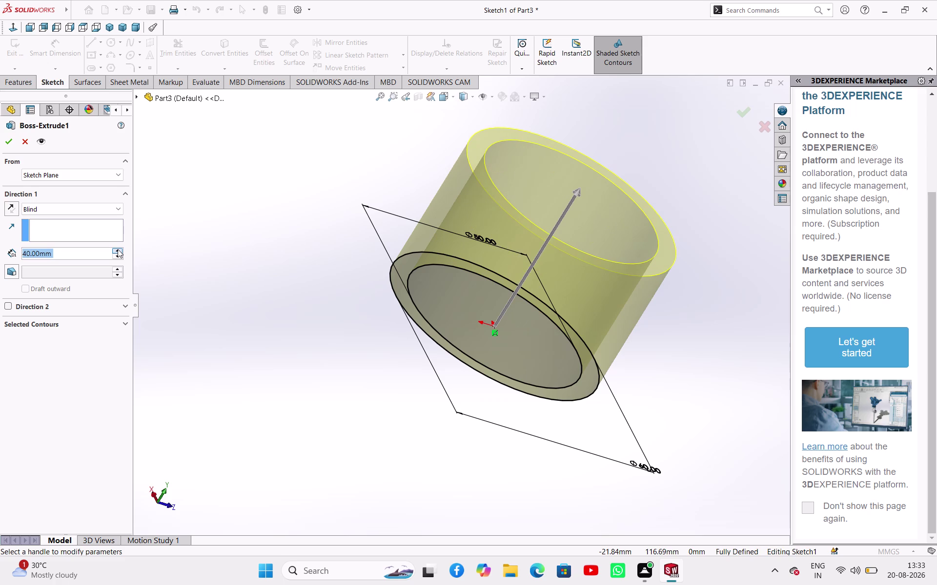
middle_drag(509, 325, 458, 397)
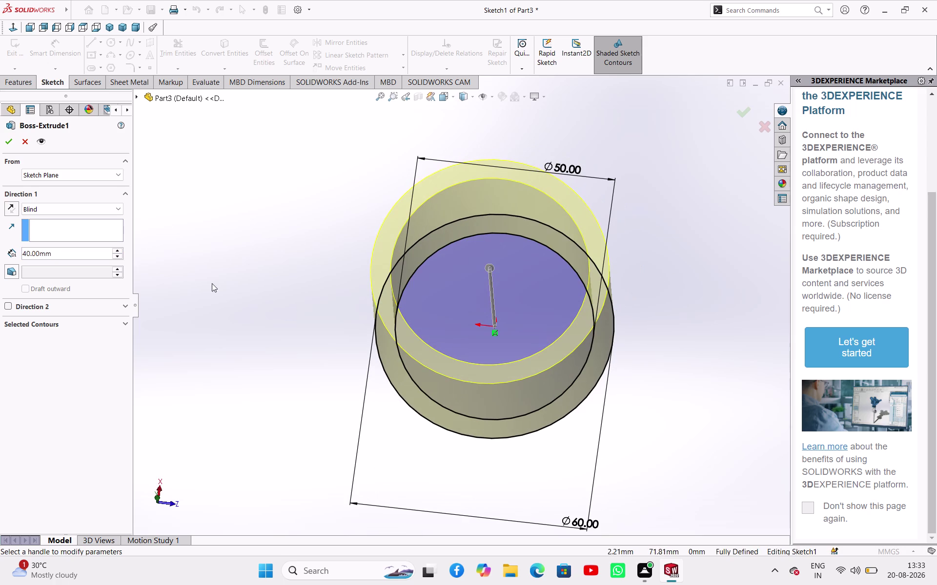
click(8, 145)
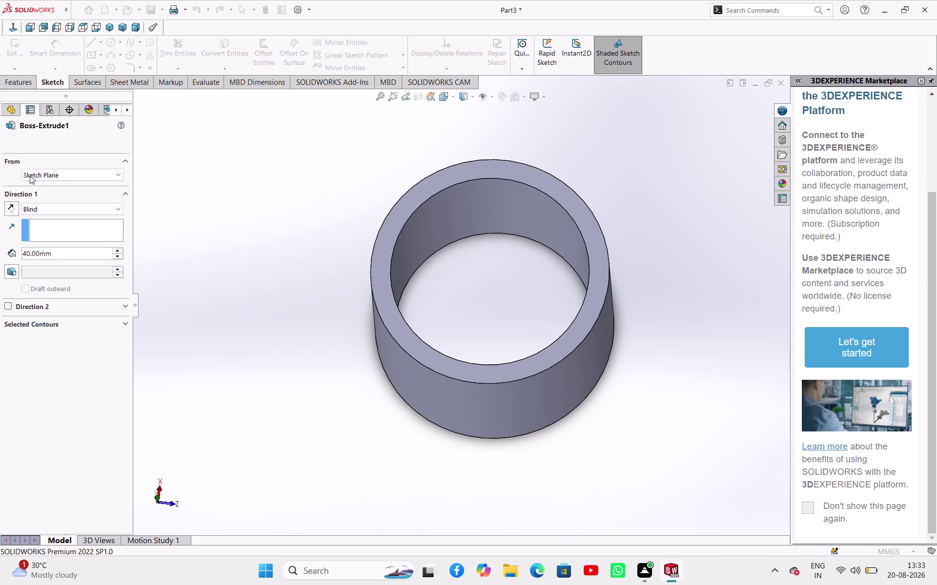
scroll(down, 3)
middle_drag(583, 268, 580, 248)
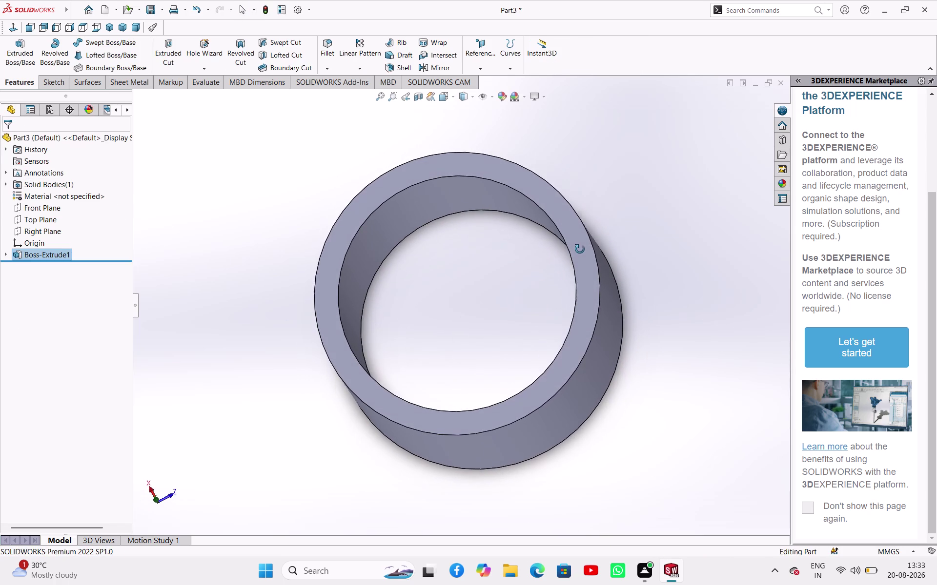
middle_drag(579, 248, 580, 250)
middle_drag(571, 244, 581, 204)
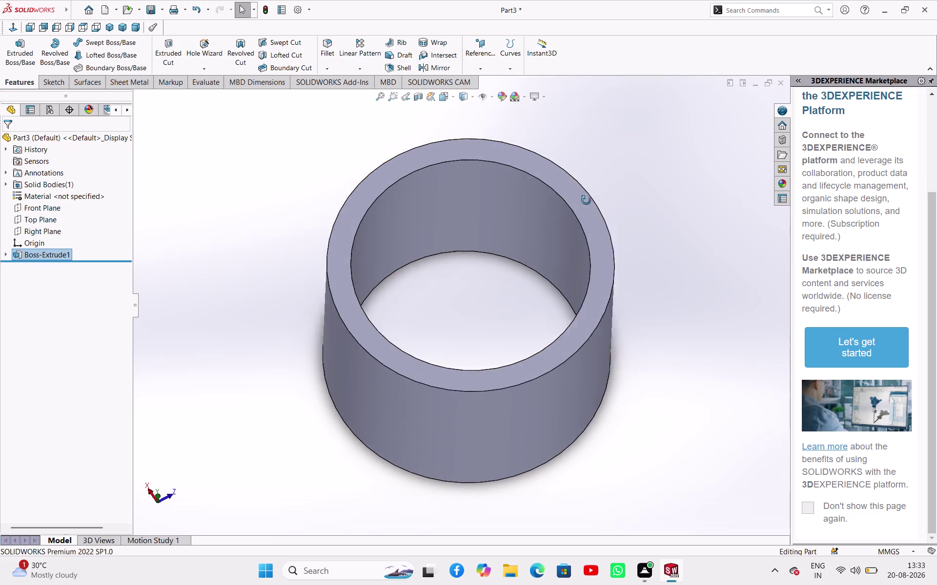
middle_drag(581, 203, 614, 163)
middle_drag(515, 351, 445, 241)
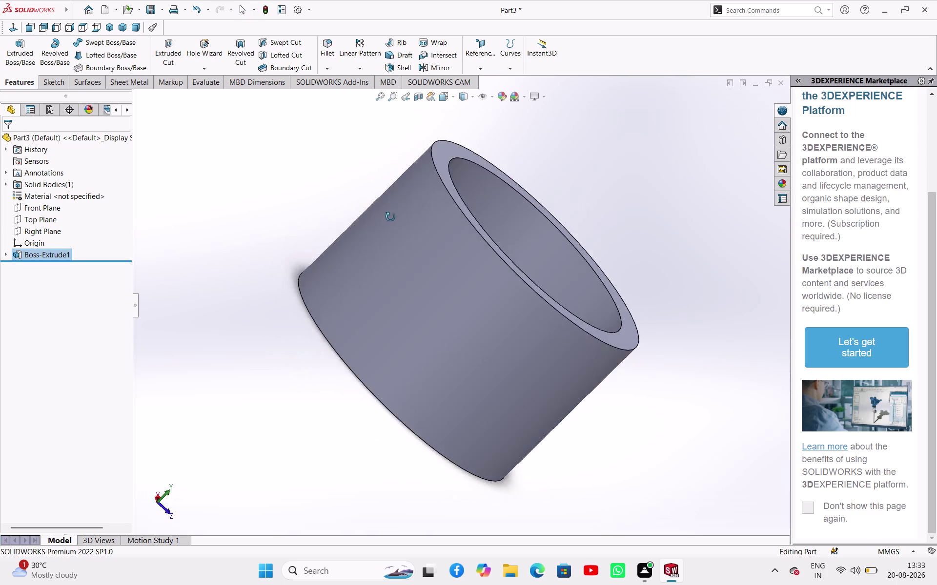
middle_drag(446, 240, 338, 325)
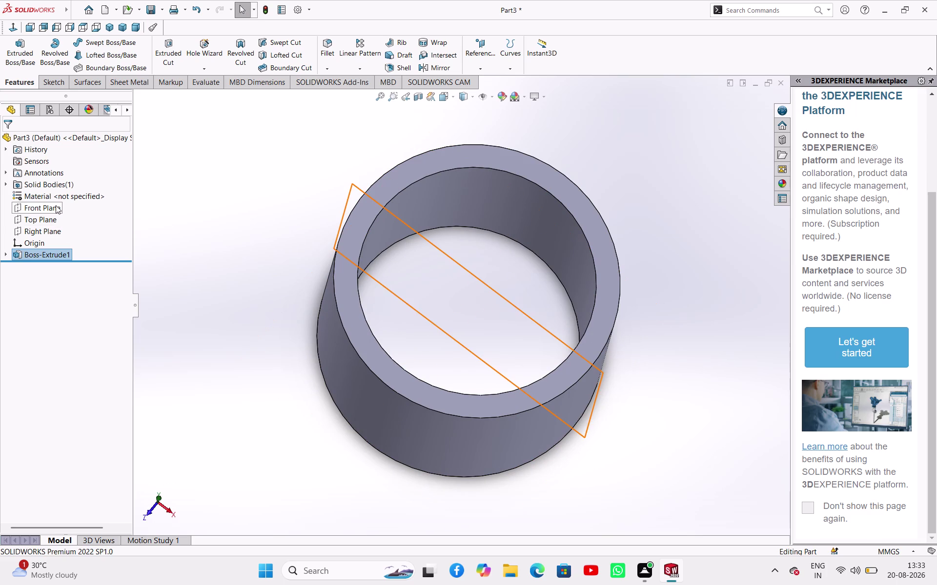
scroll(down, 3)
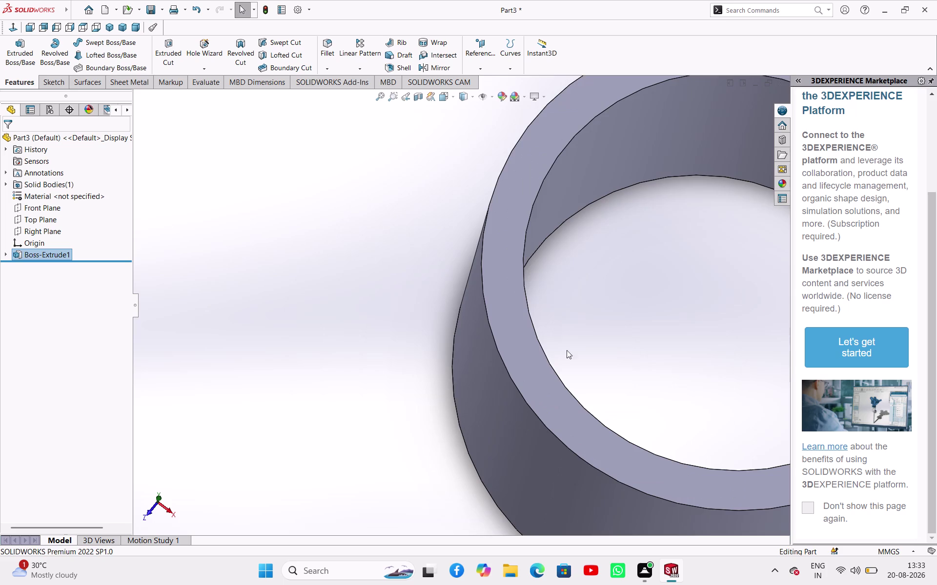
scroll(down, 3)
scroll(up, 3)
middle_drag(534, 352, 521, 430)
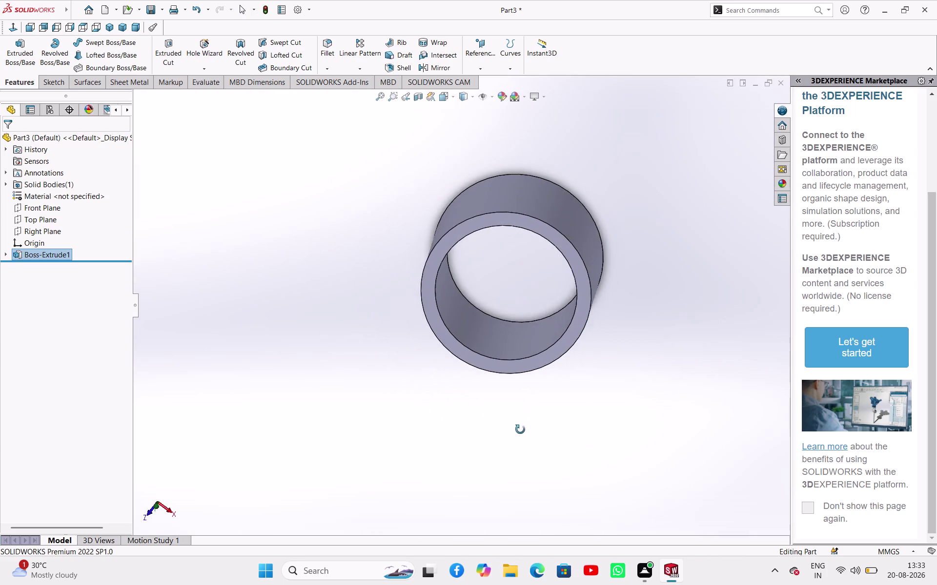
middle_drag(520, 430, 531, 409)
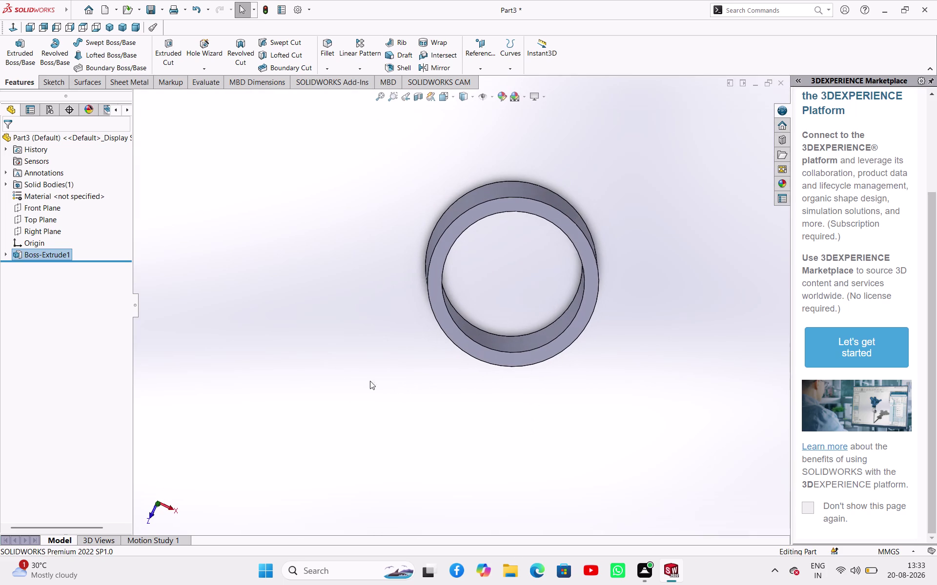
click(33, 220)
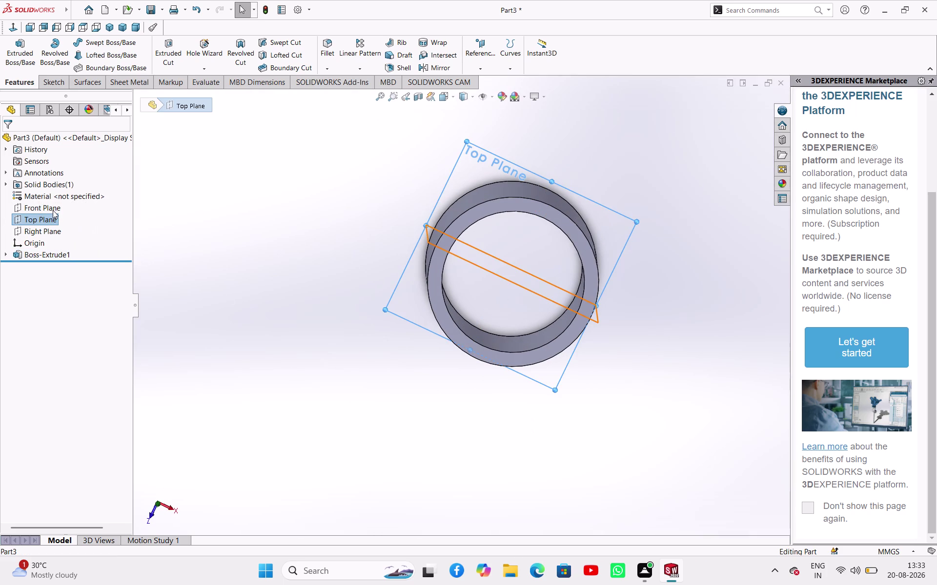
Select the Front Plane and orbit the model to inspect it.
click(56, 210)
scroll(down, 3)
middle_drag(494, 270, 495, 277)
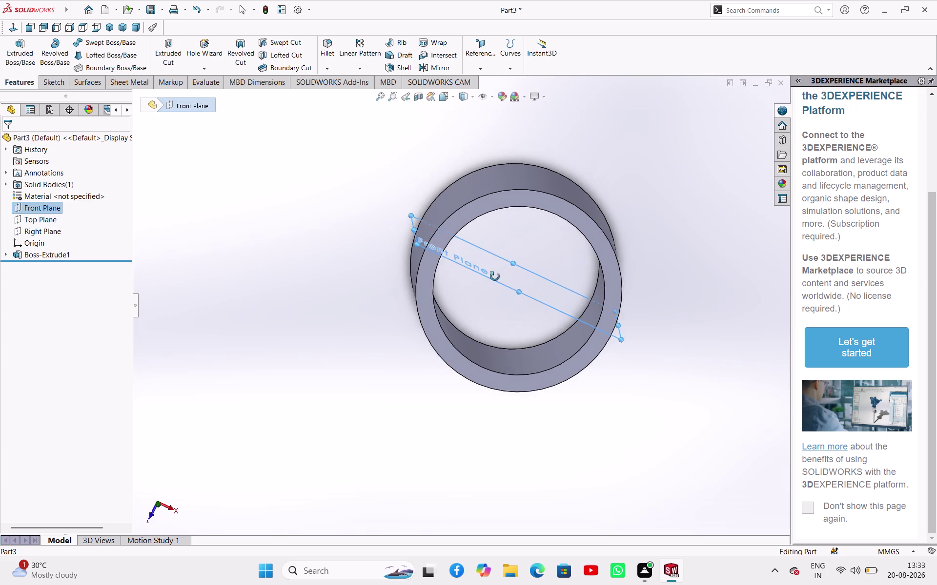
middle_drag(495, 277, 546, 224)
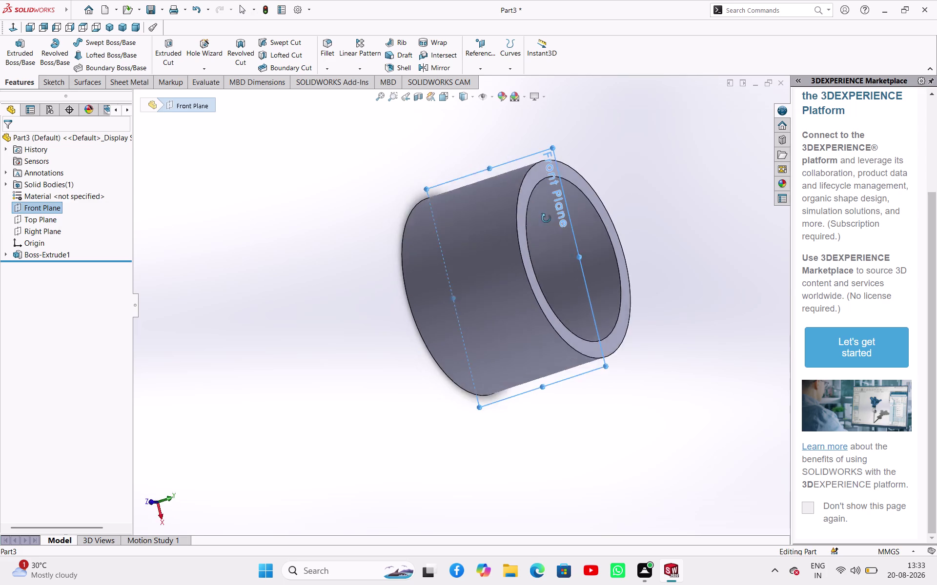
middle_drag(546, 224, 543, 205)
scroll(down, 3)
middle_drag(533, 245, 496, 229)
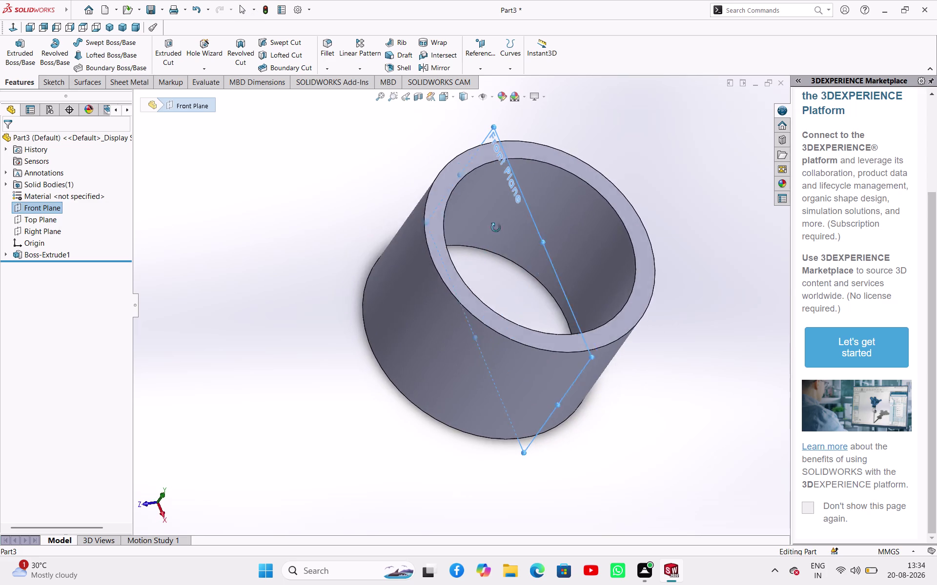
middle_drag(496, 229, 491, 229)
middle_drag(415, 229, 369, 351)
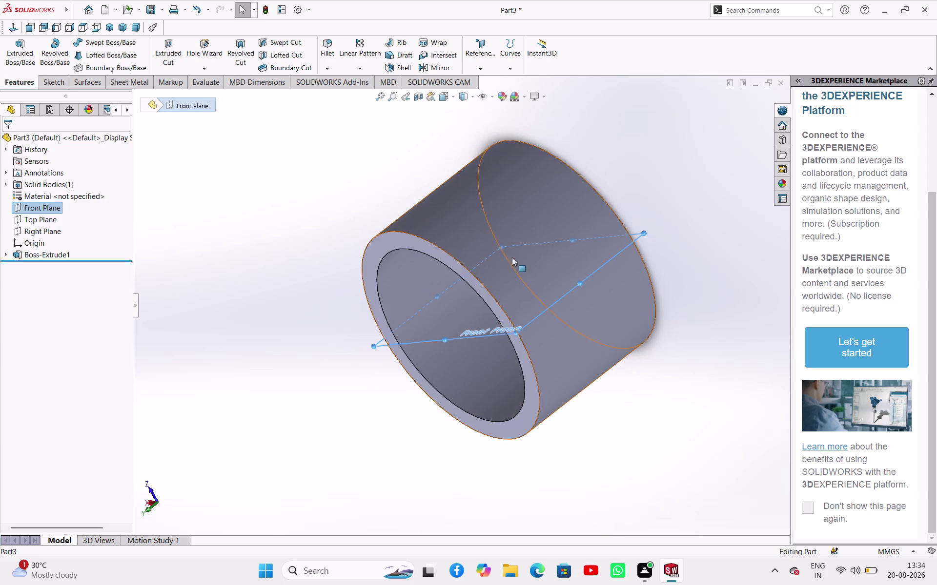
middle_drag(517, 261, 591, 167)
middle_drag(486, 408, 469, 359)
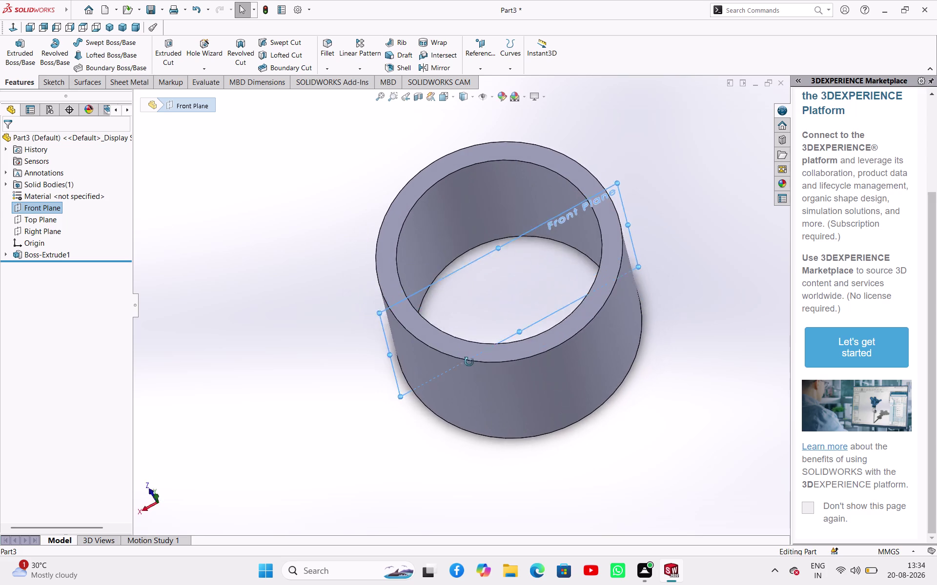
middle_drag(469, 359, 420, 393)
Open Sketch2 on the Front Plane from its right-click menu.
click(43, 208)
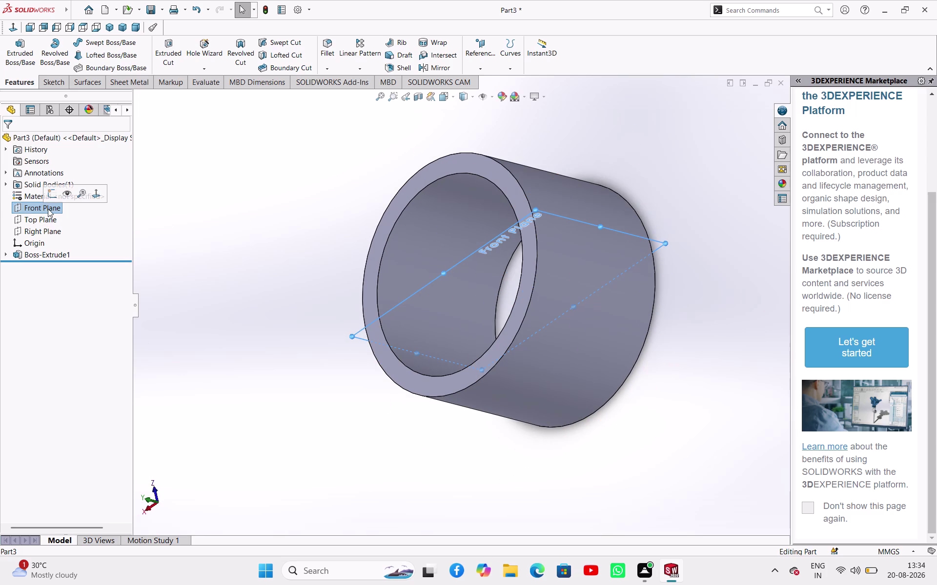
right_click(48, 210)
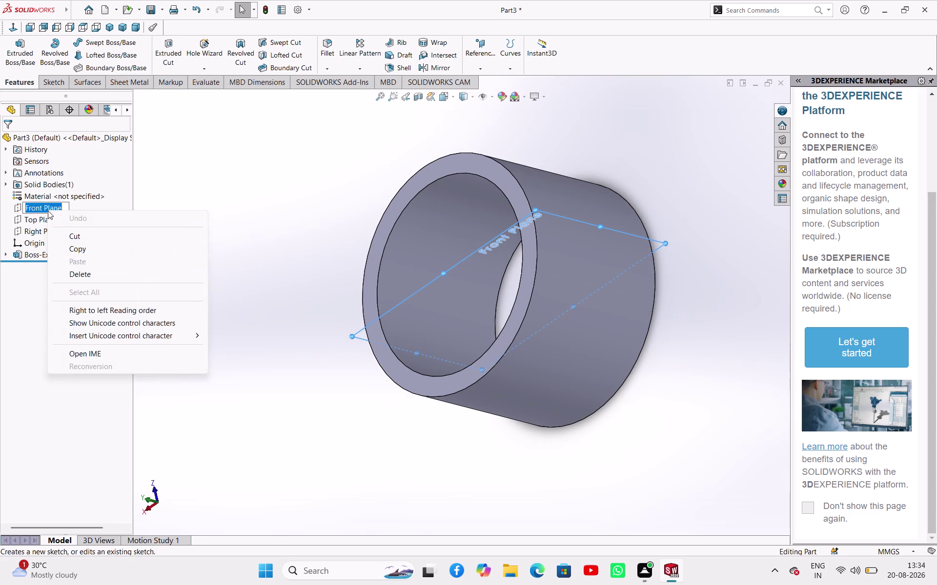
key(Escape)
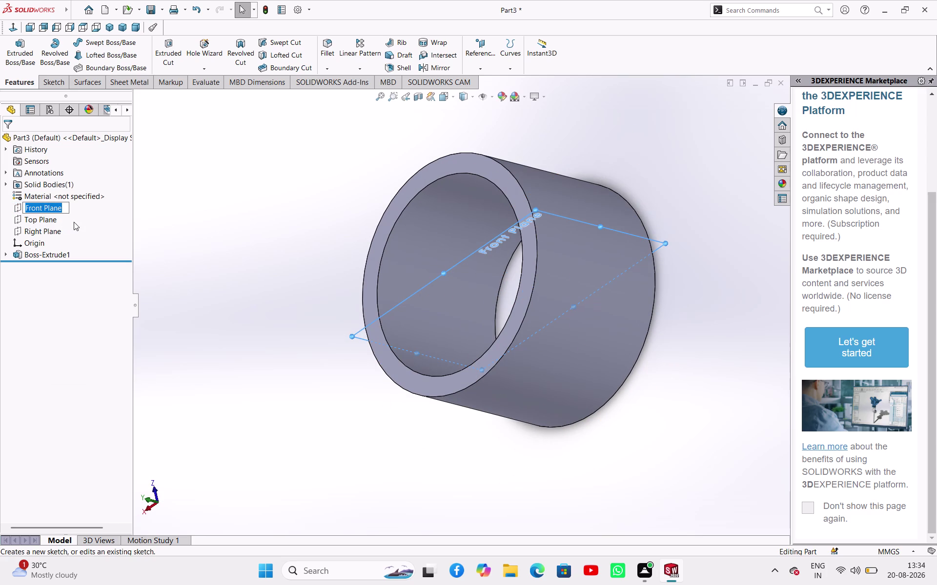
right_click(156, 204)
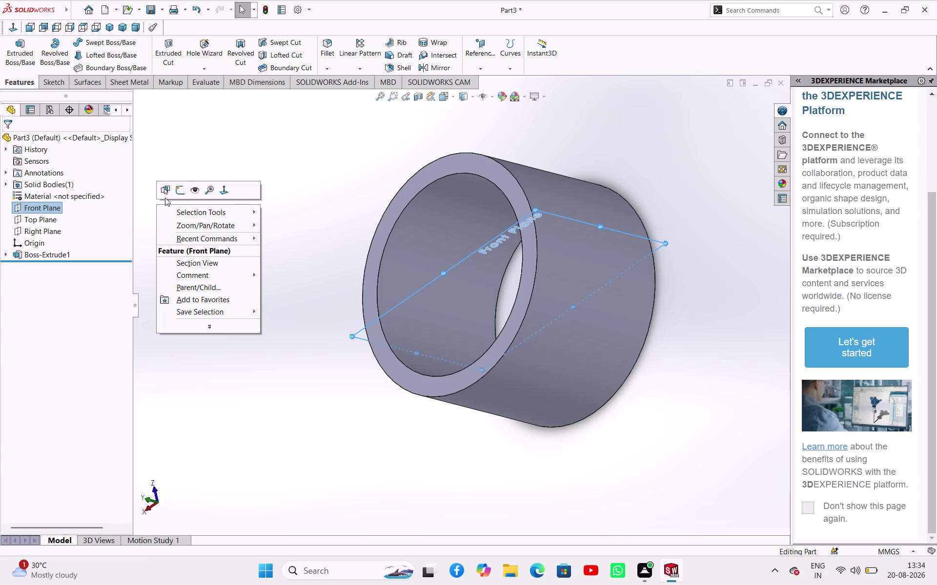
click(177, 191)
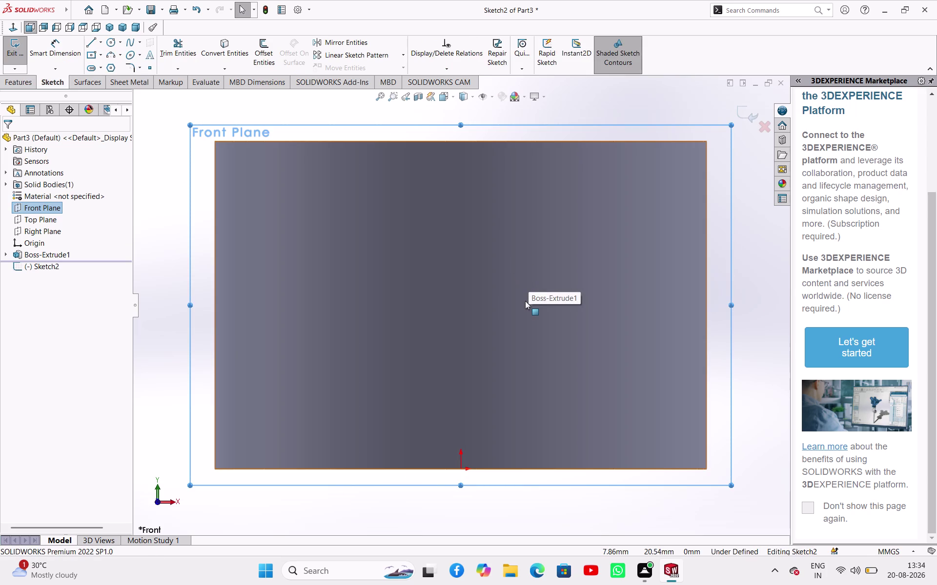
Zoom around the Front Plane sketch, then bring up the Line type dropdown.
scroll(down, 3)
scroll(up, 3)
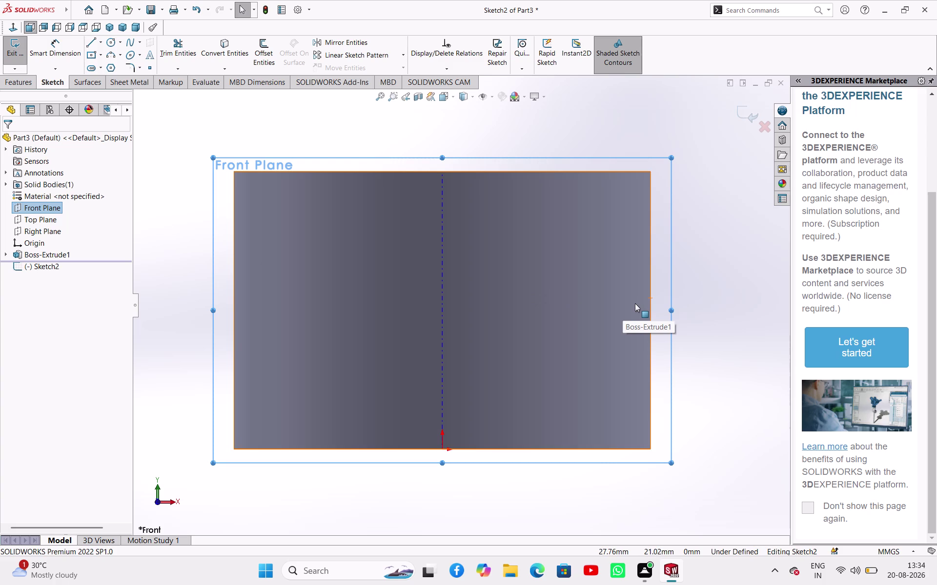
scroll(down, 3)
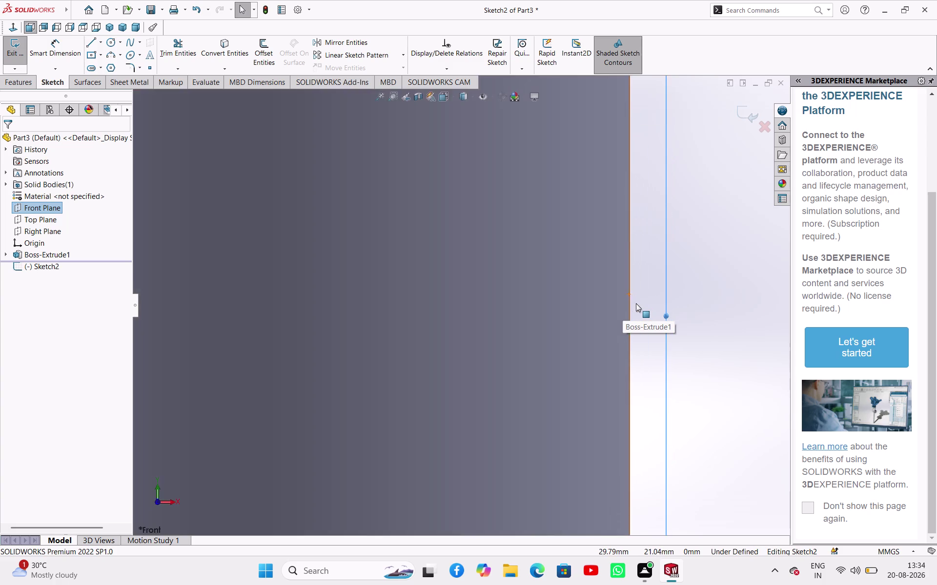
scroll(up, 3)
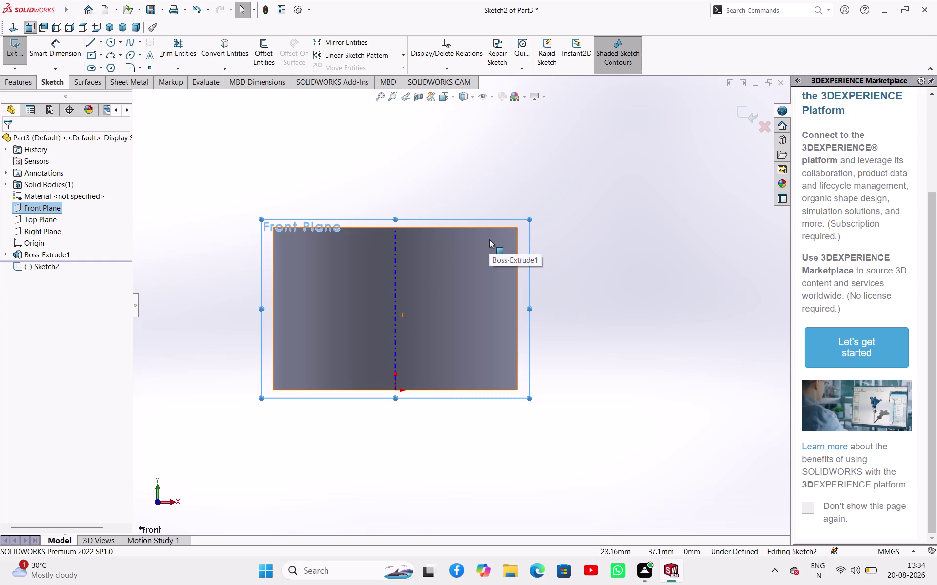
click(102, 42)
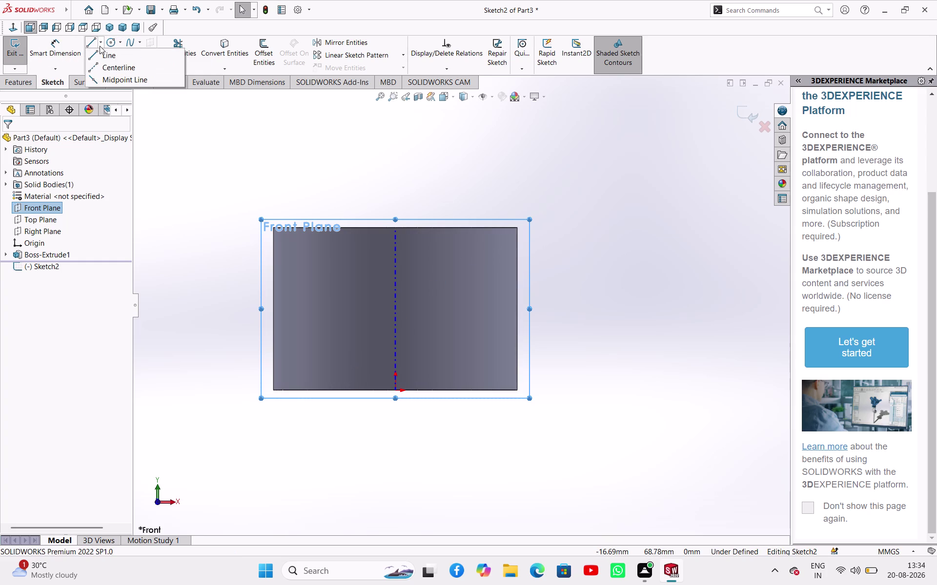
click(100, 45)
click(102, 41)
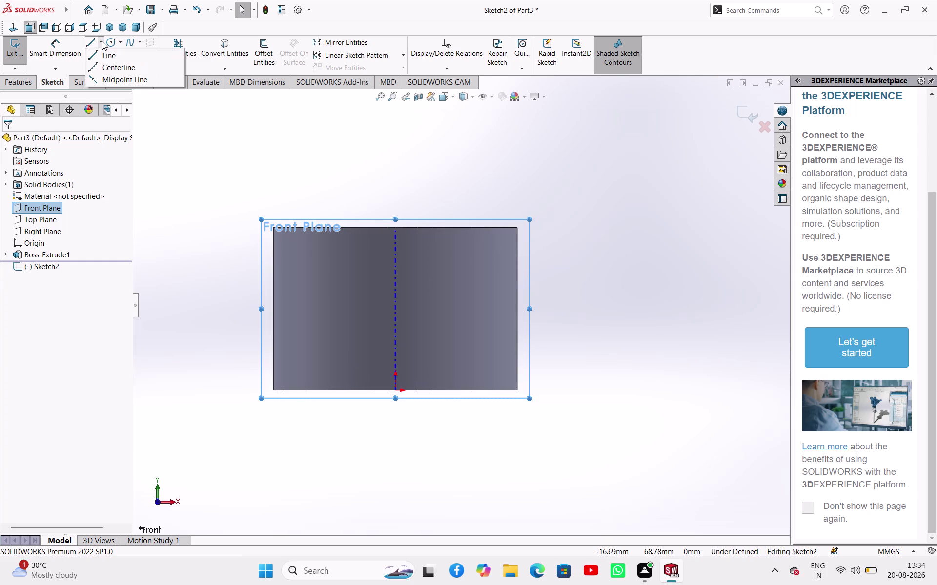
click(105, 49)
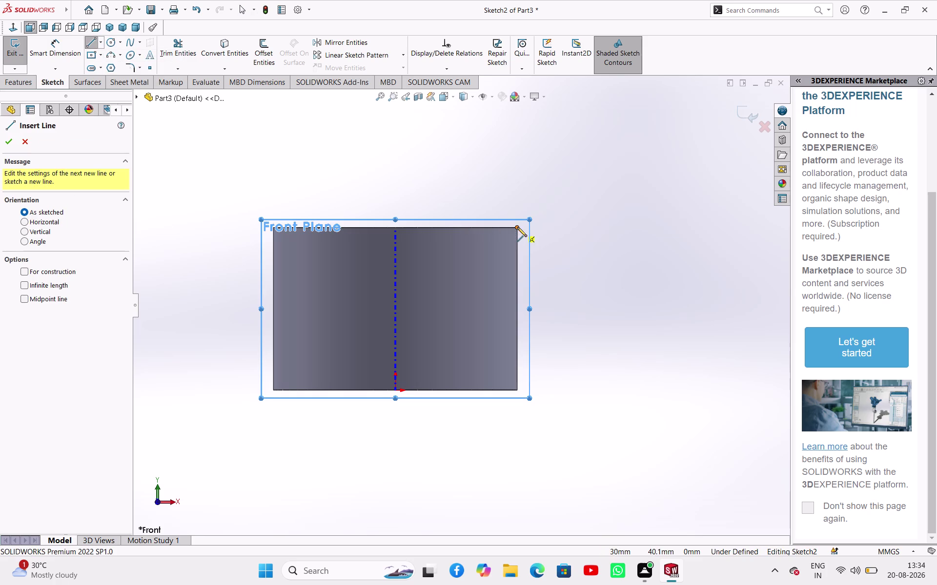
drag(519, 226, 524, 232)
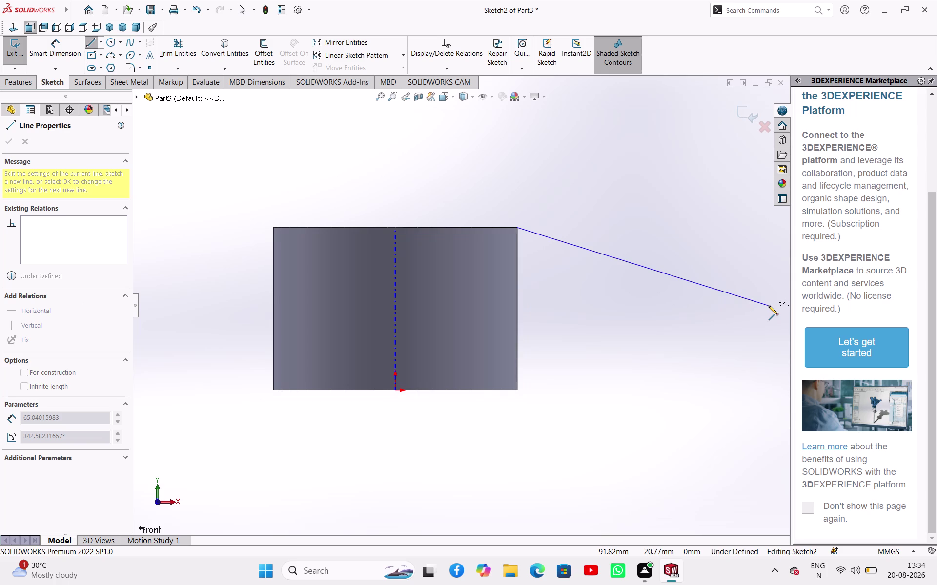
key(Escape)
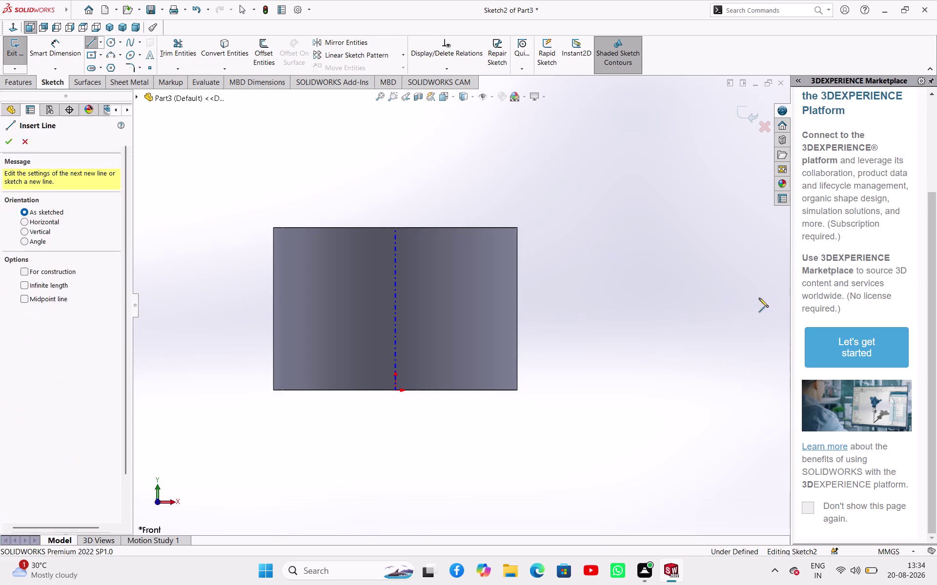
click(100, 39)
click(107, 66)
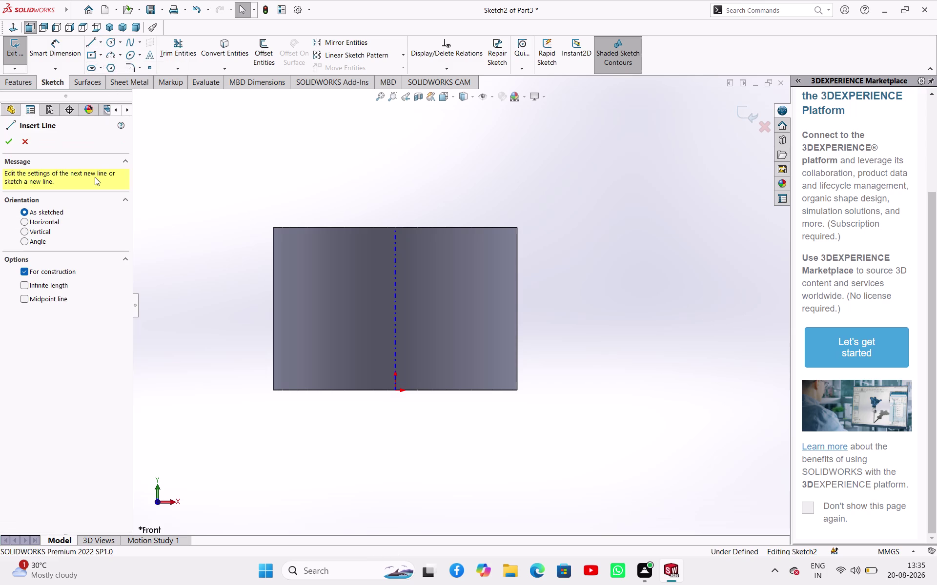
click(43, 300)
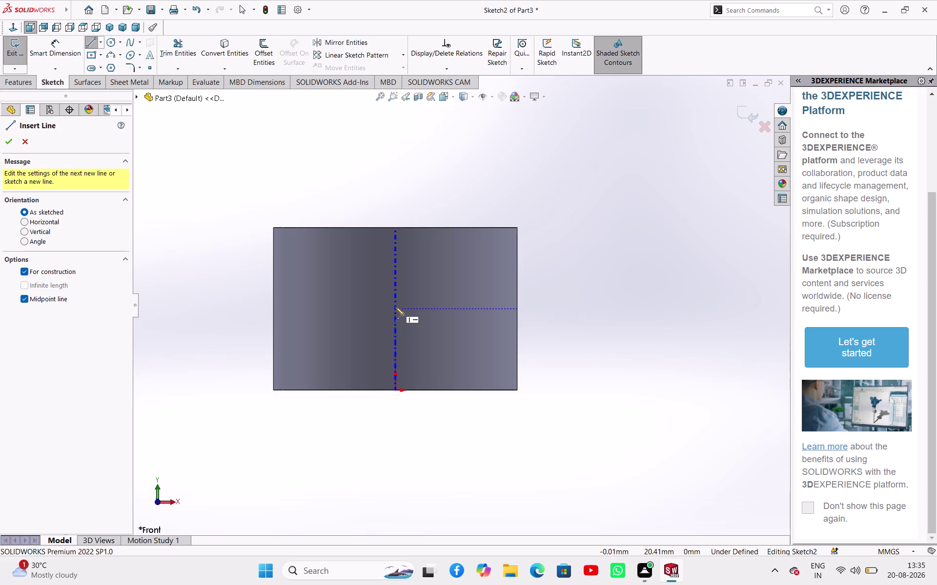
click(394, 225)
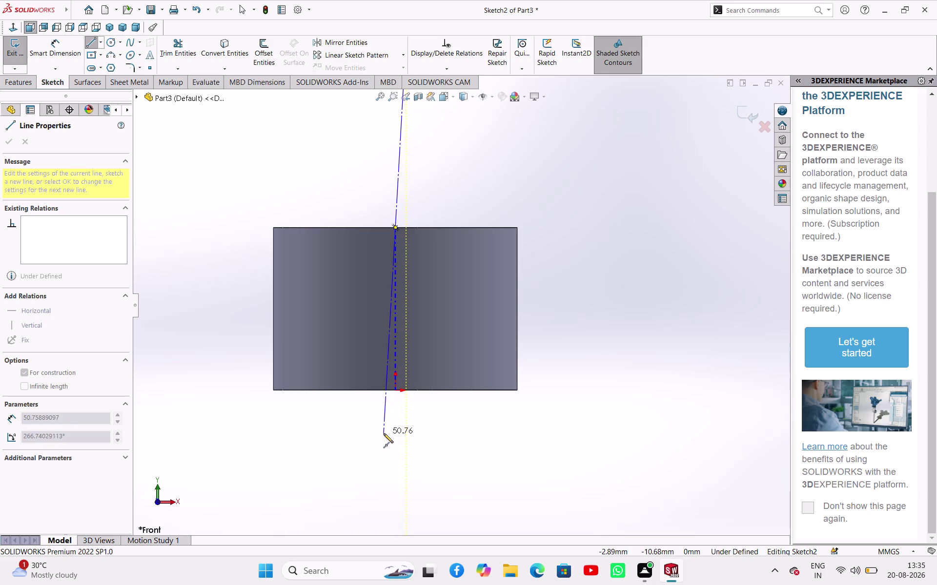
key(Escape)
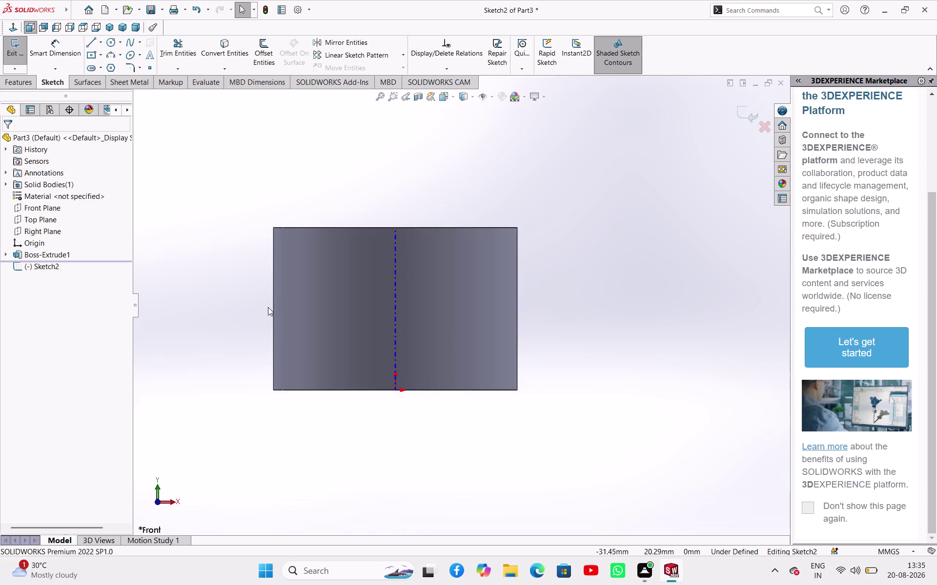
Draw a horizontal construction centerline at mid-height, extending across past the tube.
click(102, 42)
click(110, 63)
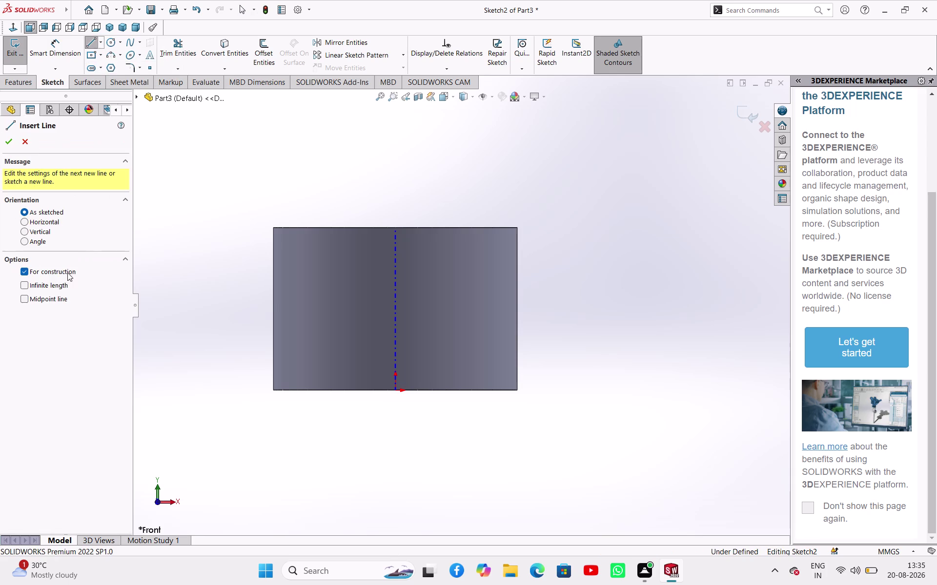
click(59, 299)
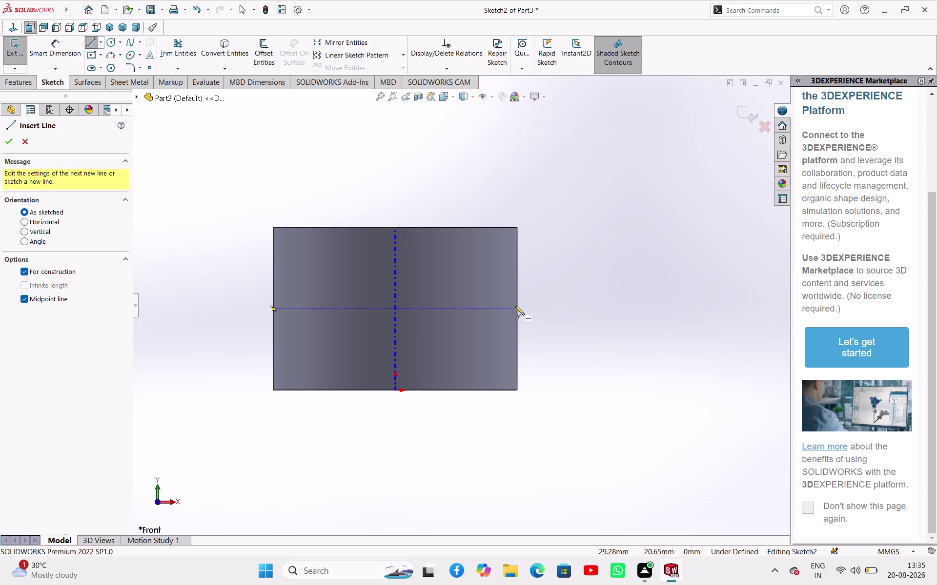
click(273, 310)
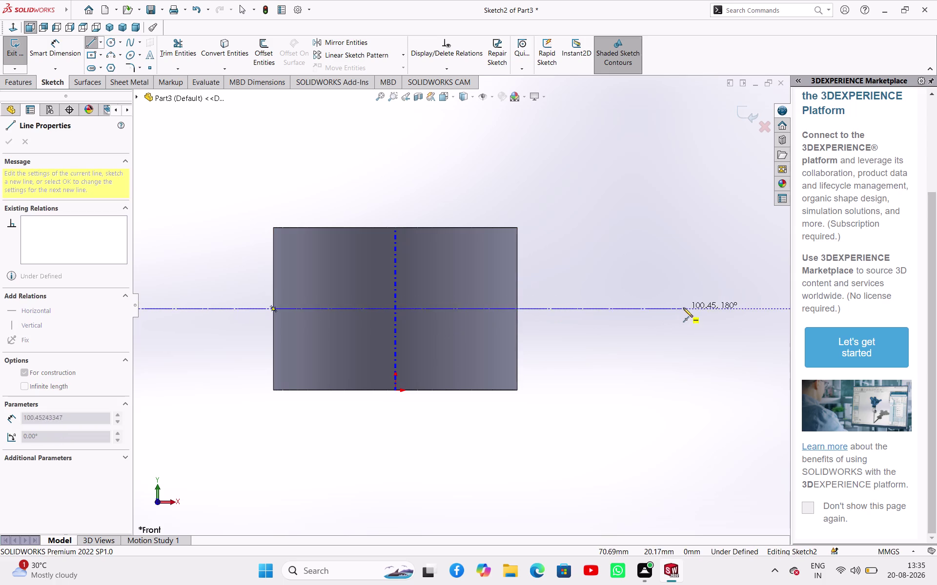
click(736, 308)
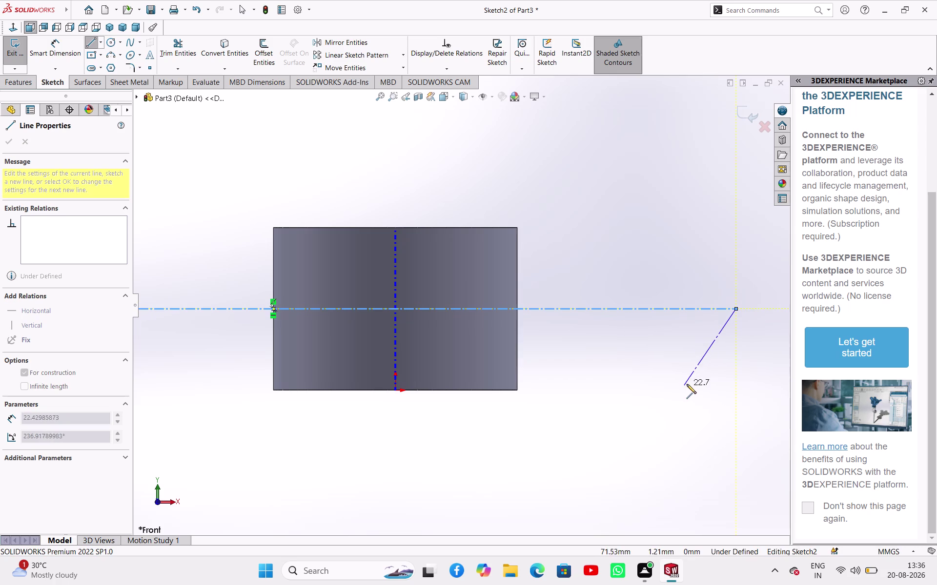
Cancel the unfinished angled line, orbit the view, and select the horizontal centerline.
right_click(687, 384)
click(719, 394)
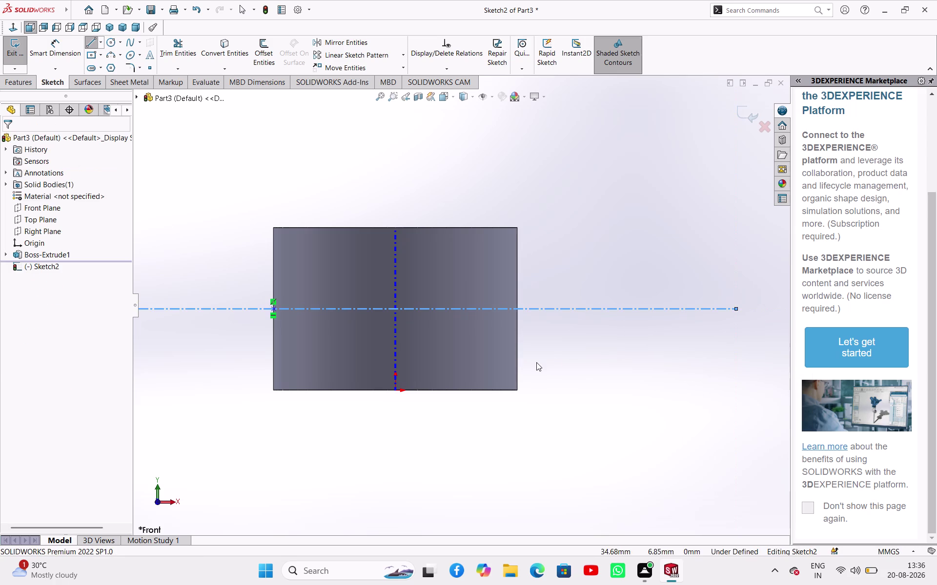
scroll(down, 3)
middle_drag(537, 363, 546, 352)
scroll(up, 3)
click(521, 281)
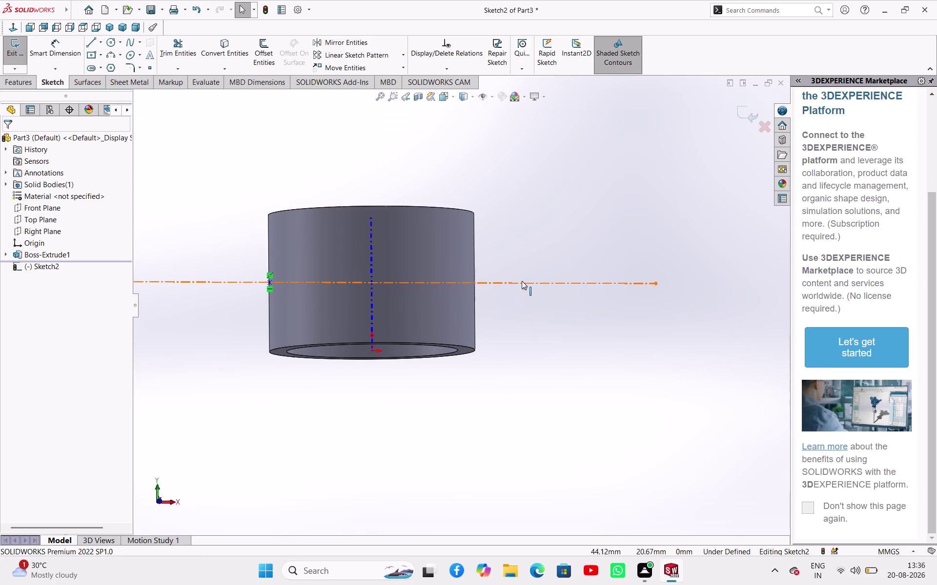
key(Escape)
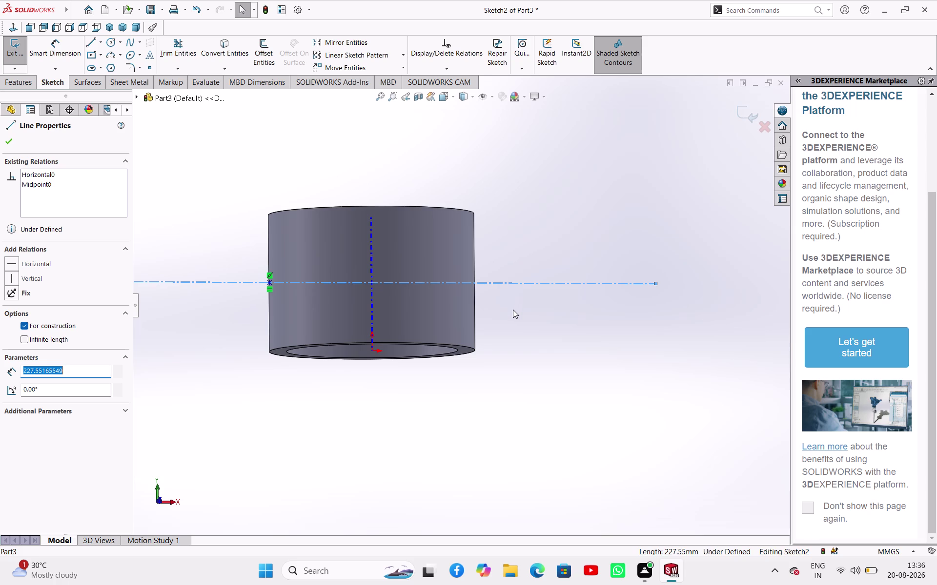
Give the horizontal construction centerline a 220 mm length dimension.
right_click(513, 310)
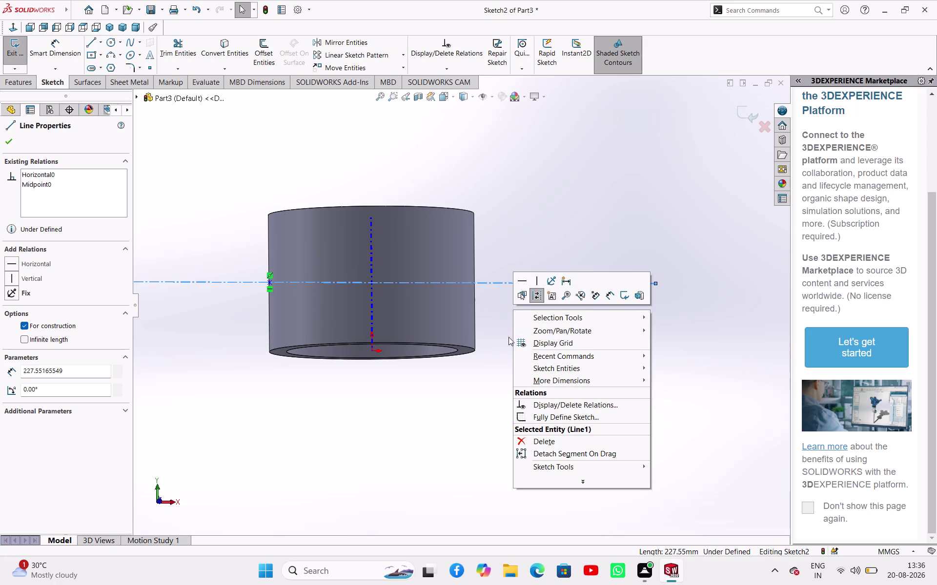
right_drag(498, 346, 504, 288)
click(510, 283)
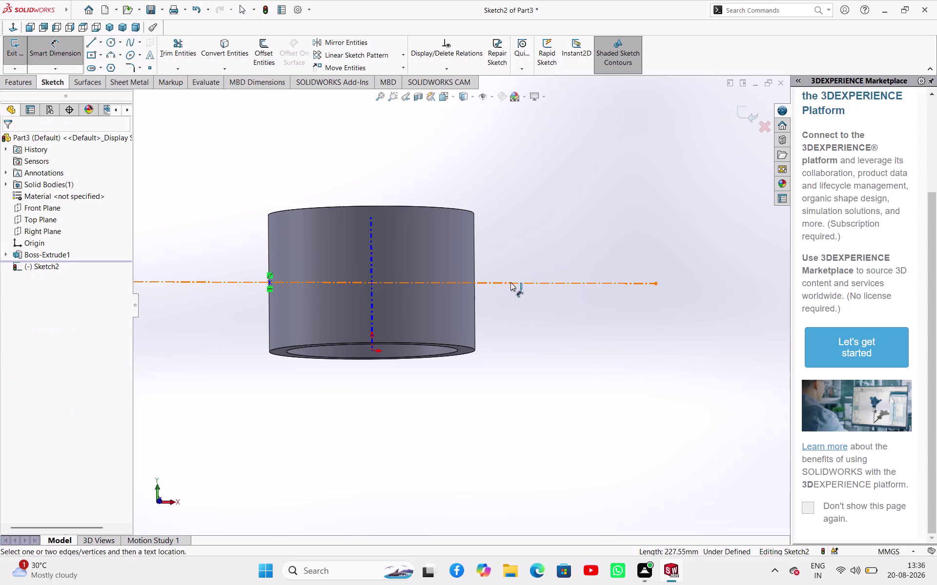
click(506, 406)
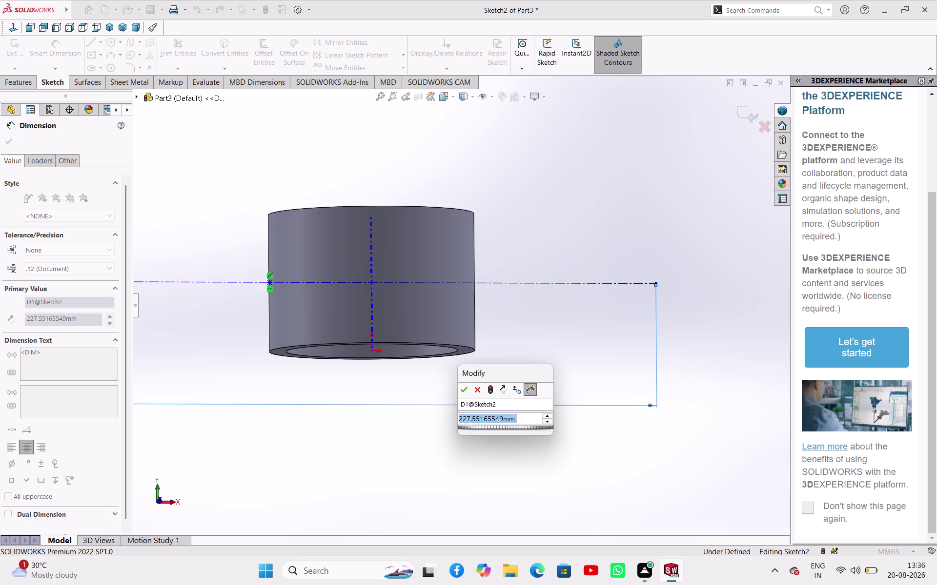
key(2)
key(2)
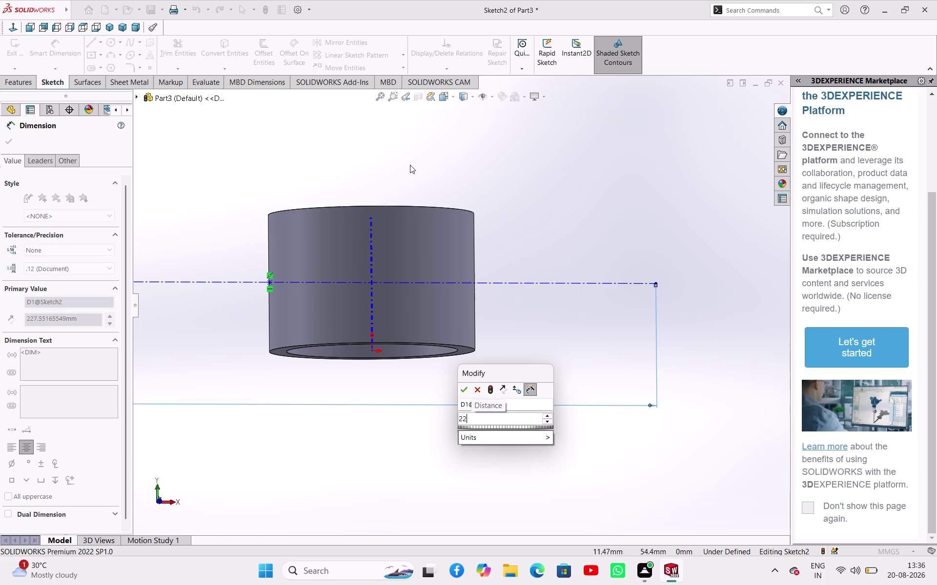
key(0)
key(Return)
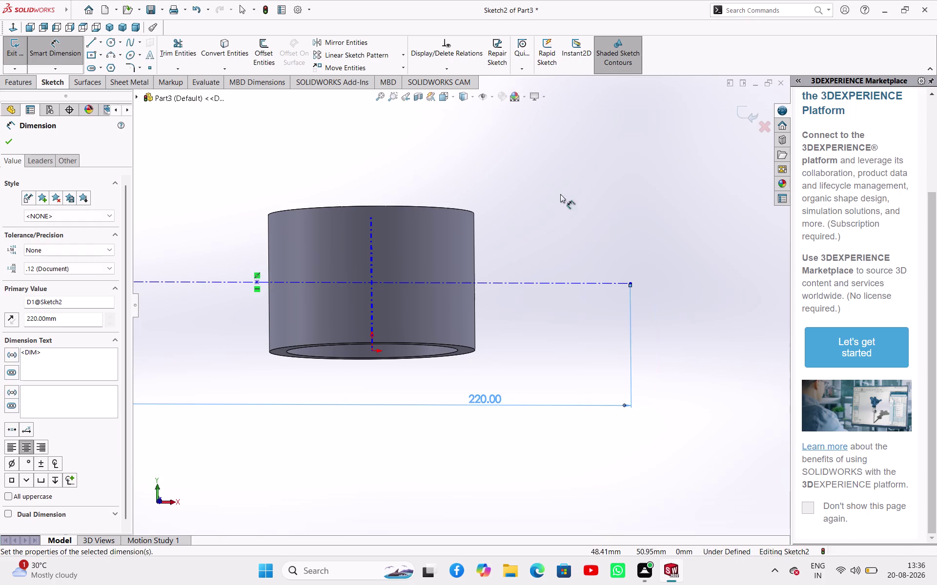
scroll(down, 3)
scroll(up, 3)
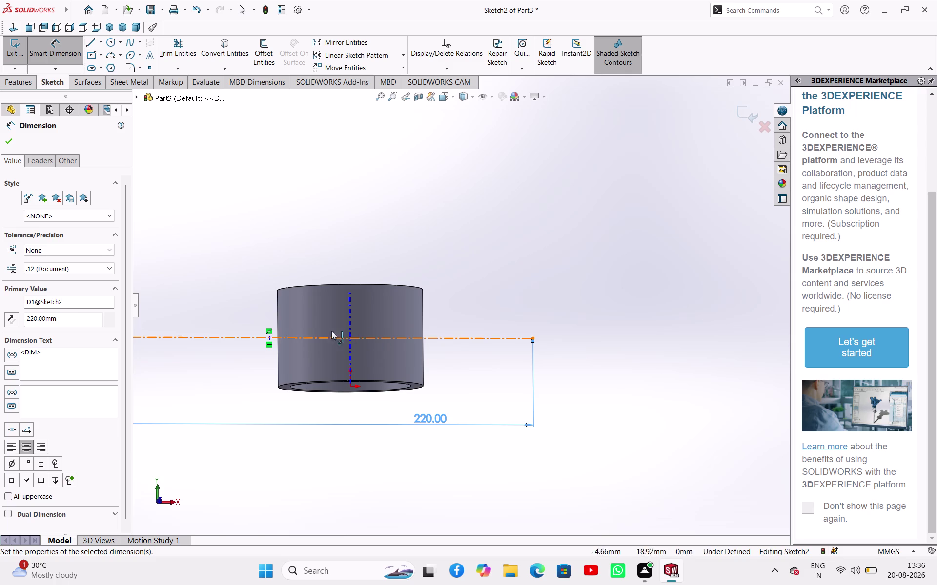
click(103, 40)
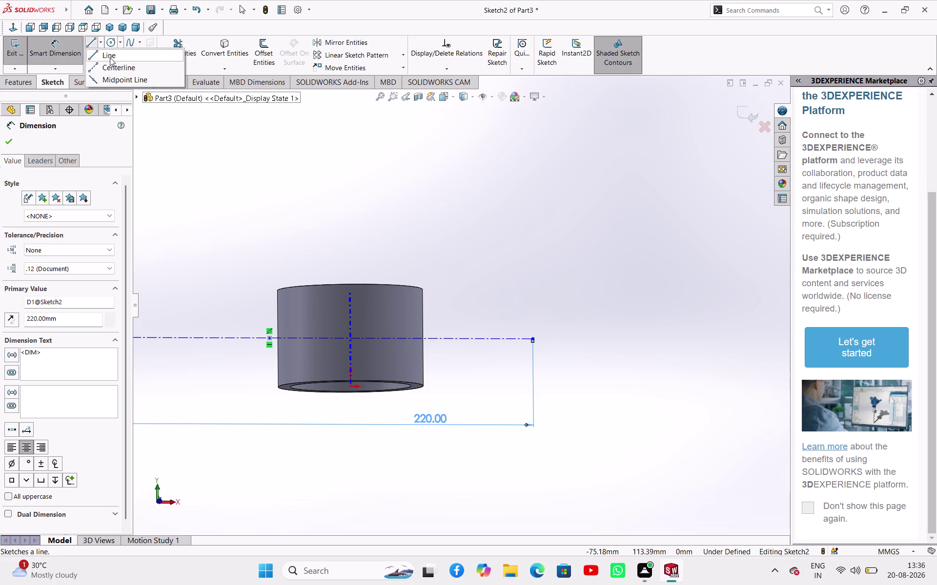
click(110, 57)
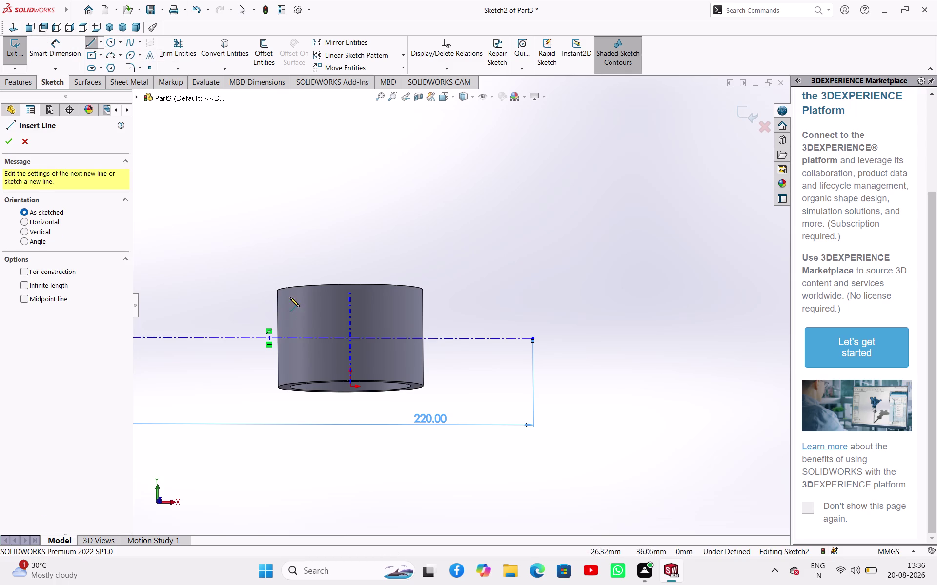
key(Escape)
click(68, 44)
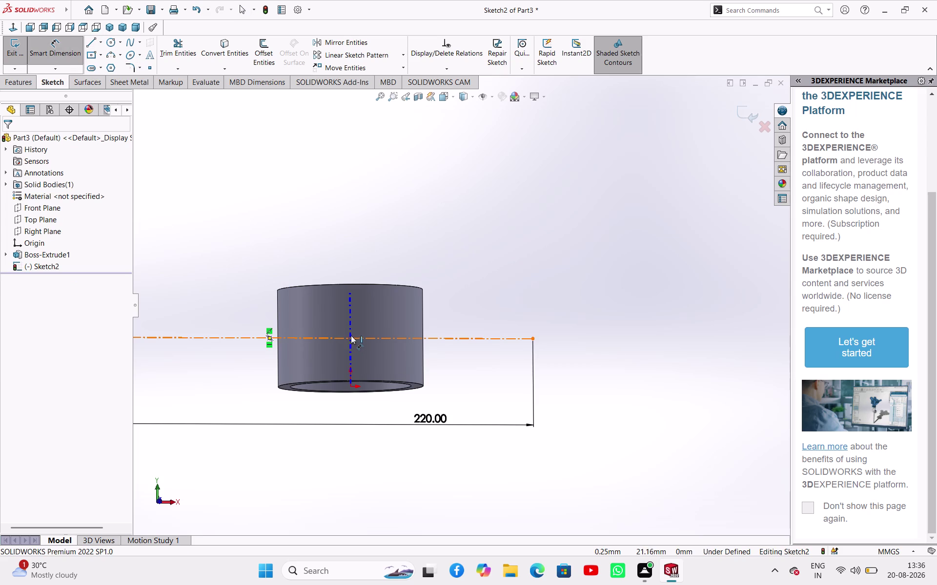
scroll(up, 3)
scroll(down, 3)
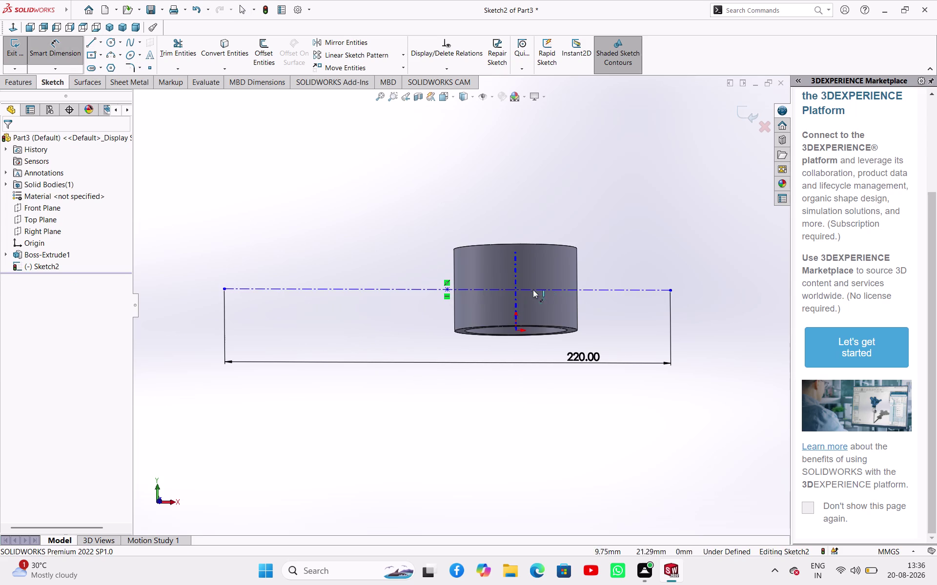
scroll(up, 3)
scroll(down, 3)
scroll(down, 3)
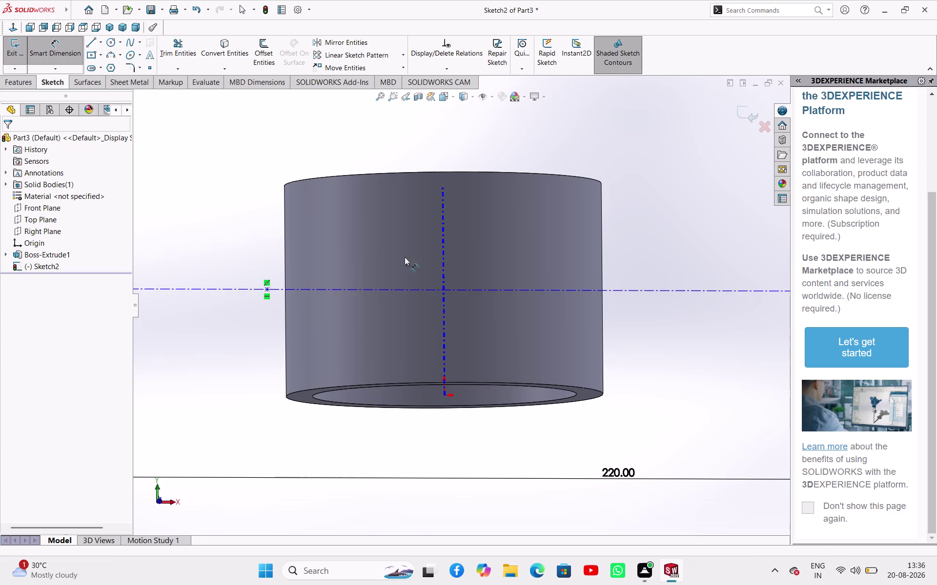
drag(445, 288, 451, 289)
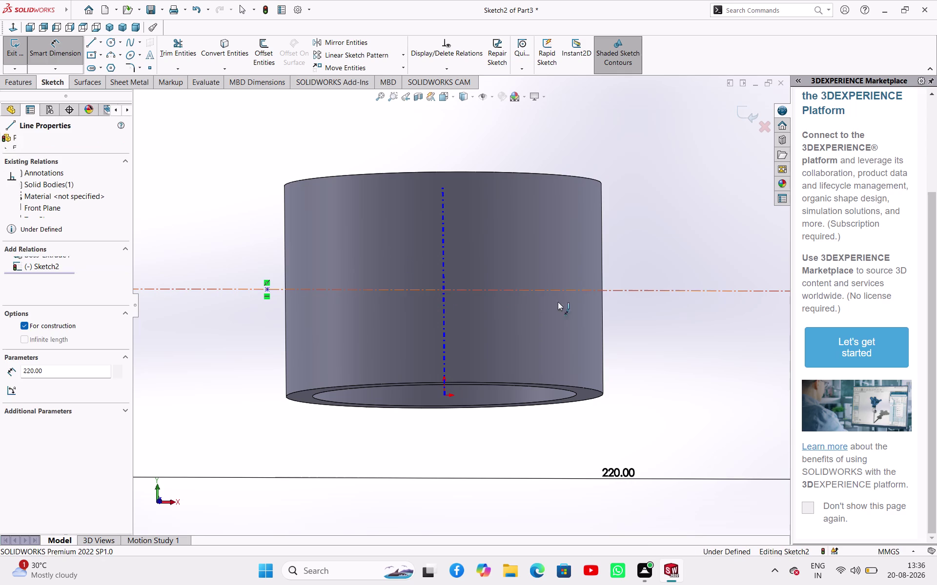
scroll(down, 3)
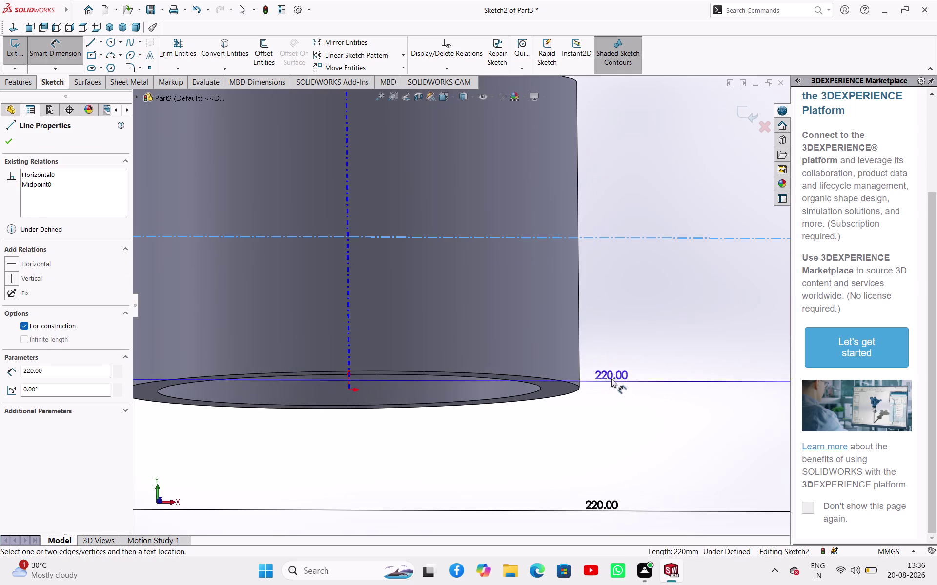
key(Escape)
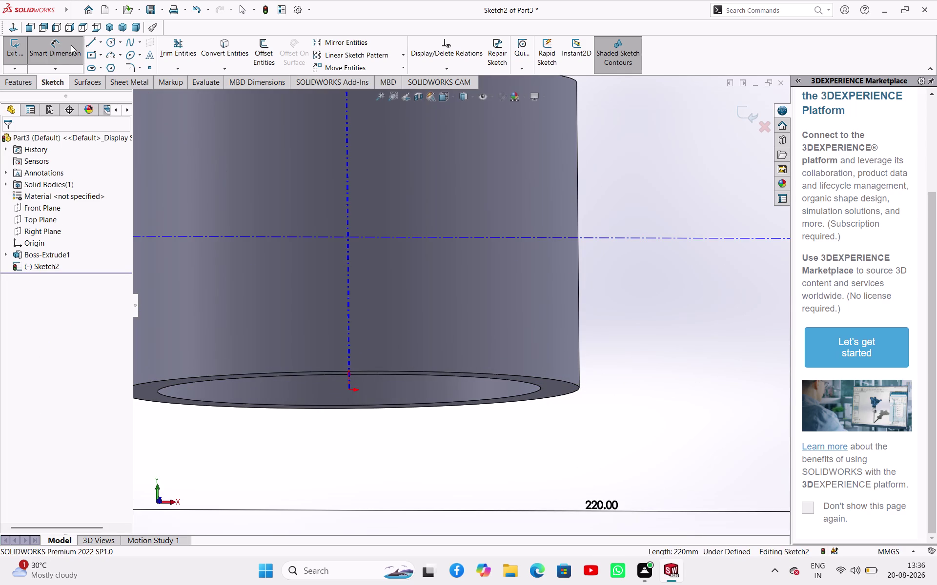
click(72, 45)
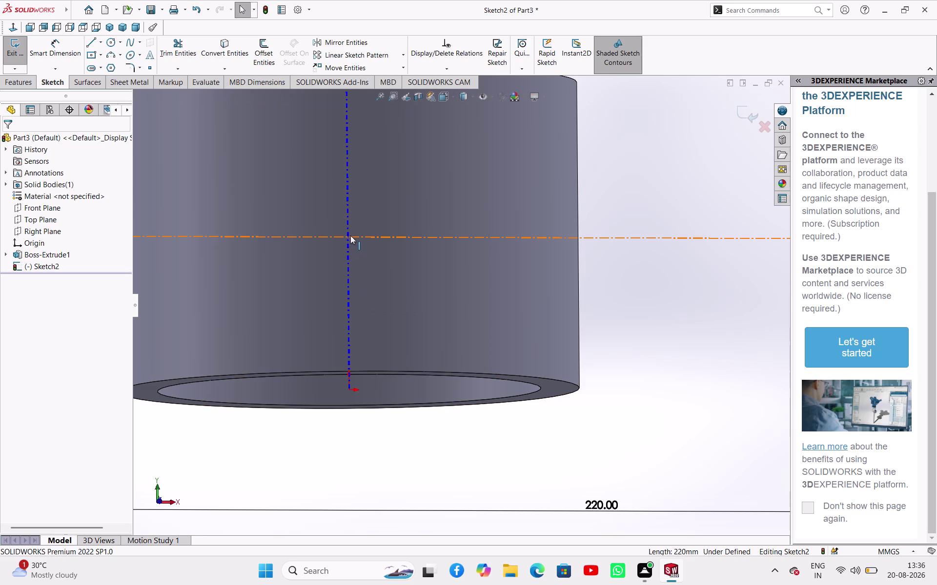
Start dimensioning from the tube's vertical axis, cancelling an unwanted vertical dimension.
right_click(348, 236)
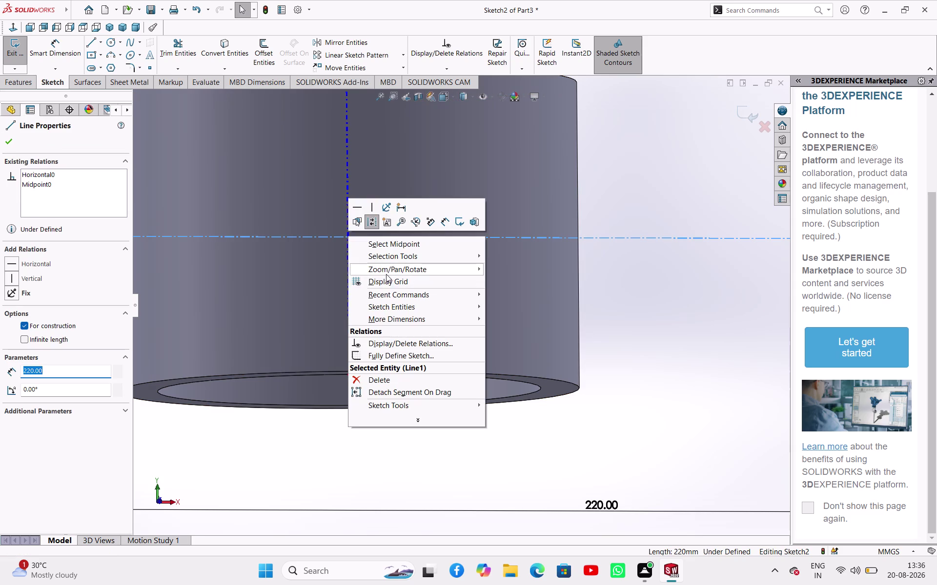
key(Escape)
right_drag(383, 273, 388, 218)
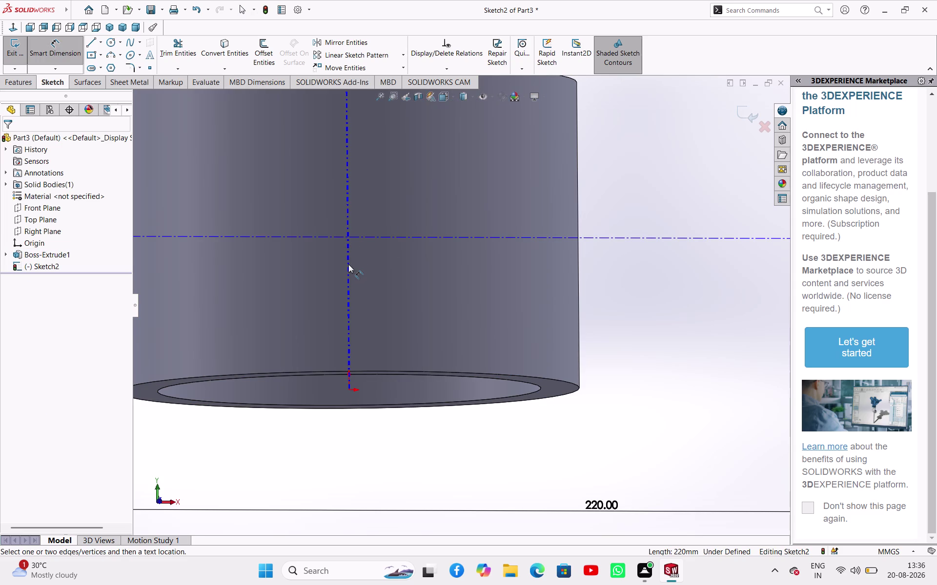
click(349, 264)
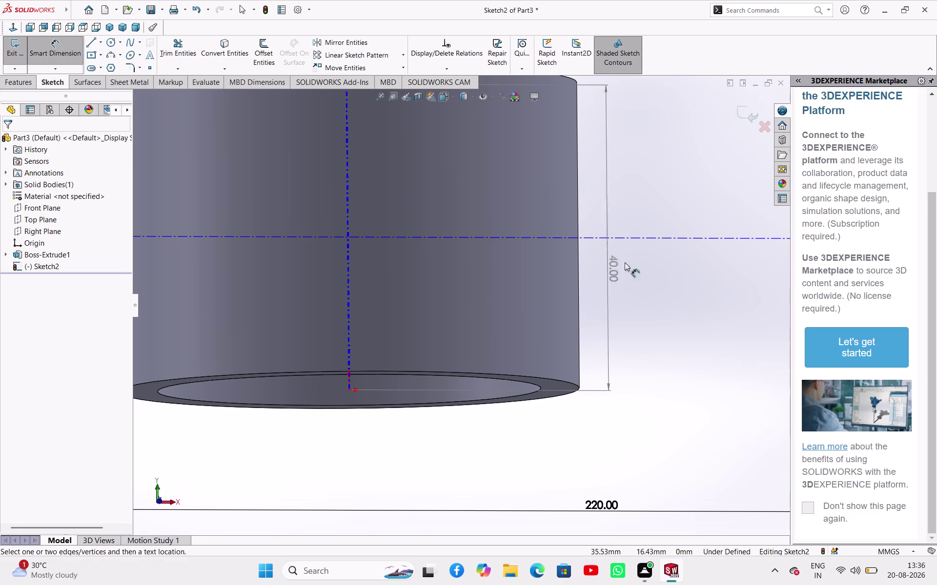
scroll(down, 3)
scroll(down, 3)
scroll(up, 3)
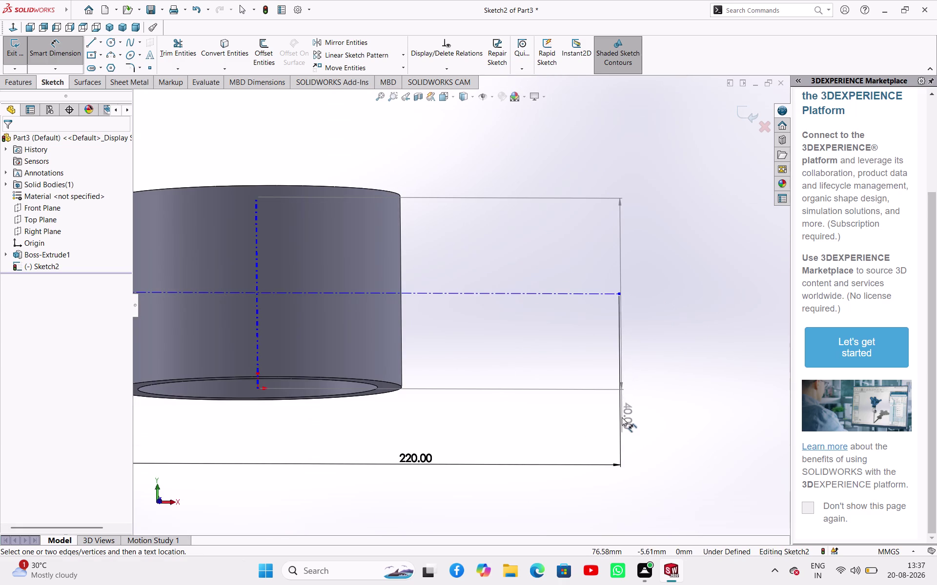
click(621, 423)
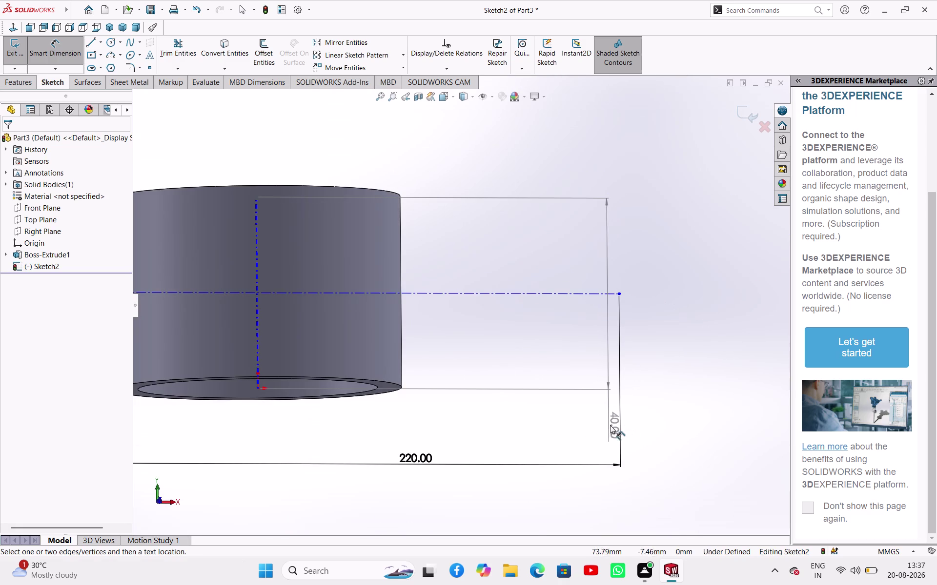
key(Escape)
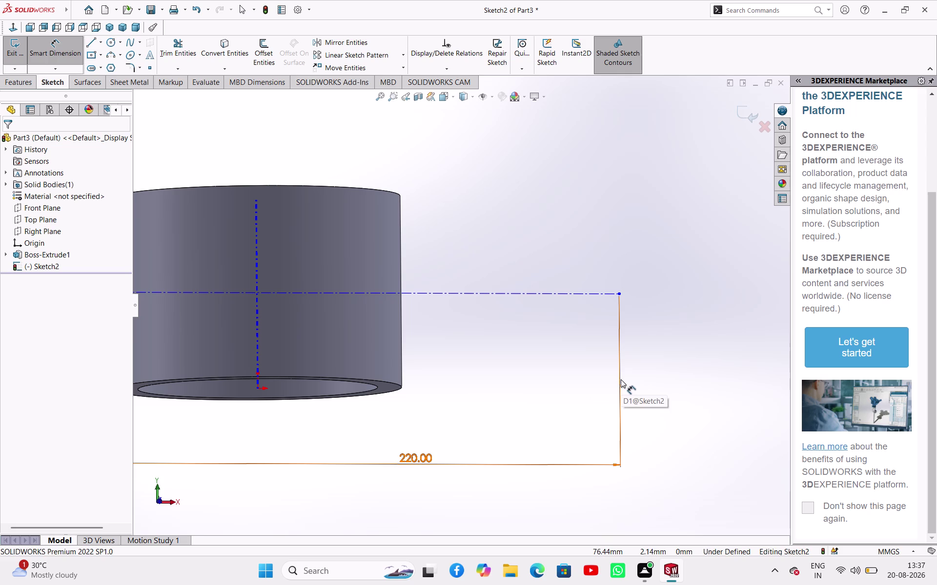
Place a horizontal dimension from the tube axis to the centerline's end point (76.22 mm).
click(260, 333)
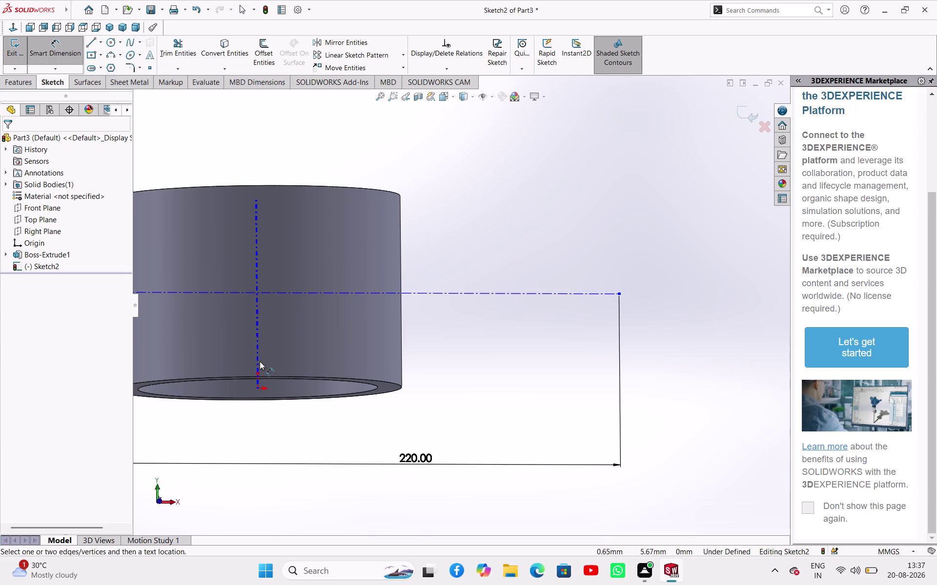
click(257, 356)
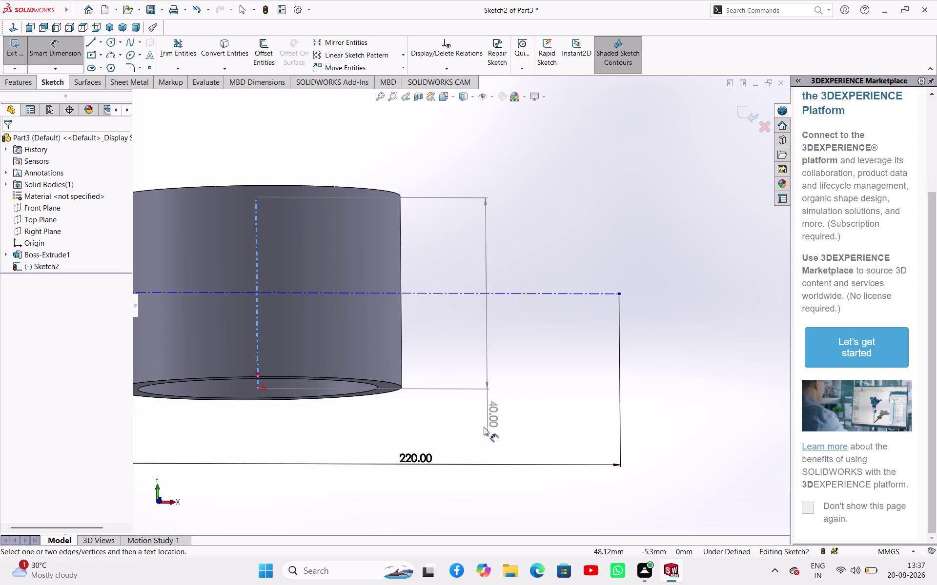
click(619, 294)
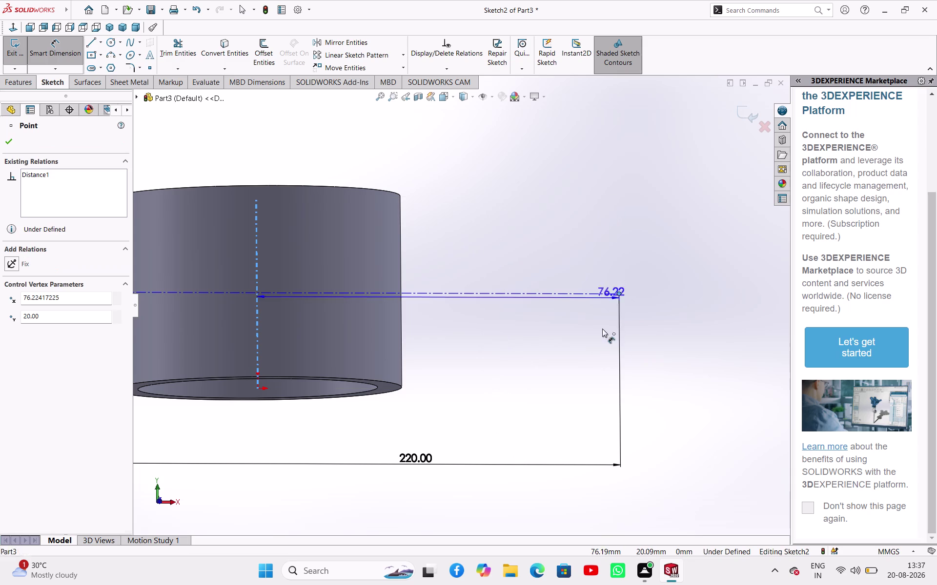
click(549, 416)
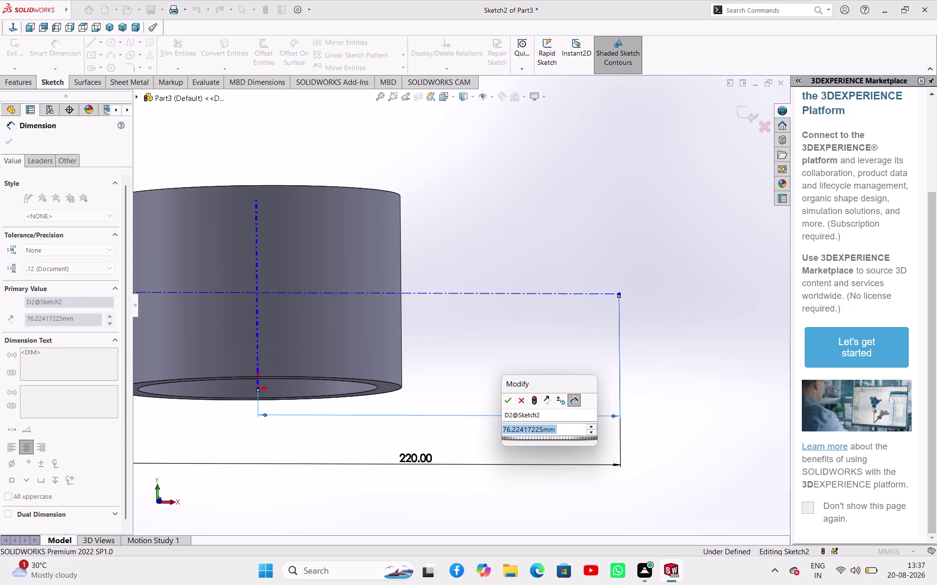
Set the axis-to-endpoint dimension to 110 mm and close the Dimension PropertyManager.
text(110)
key(Return)
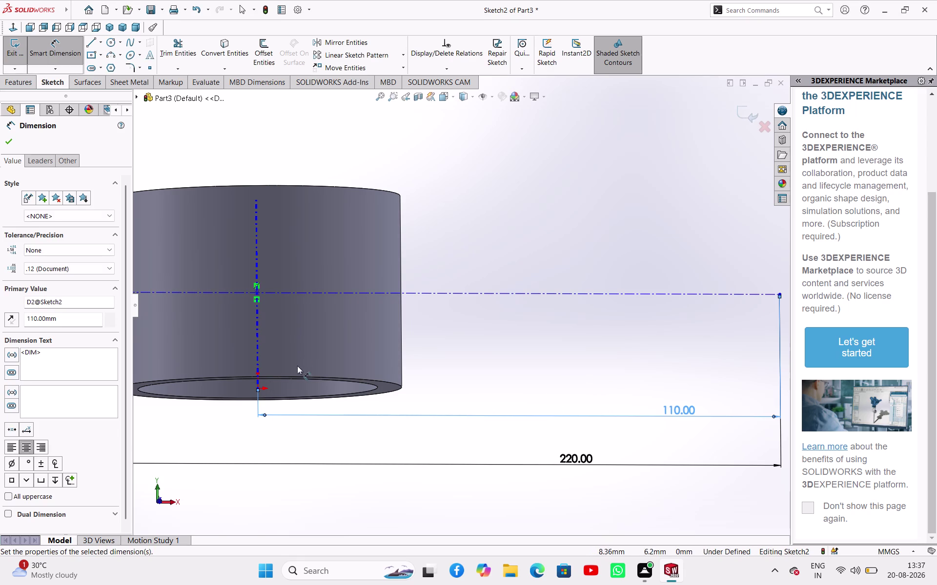
click(257, 342)
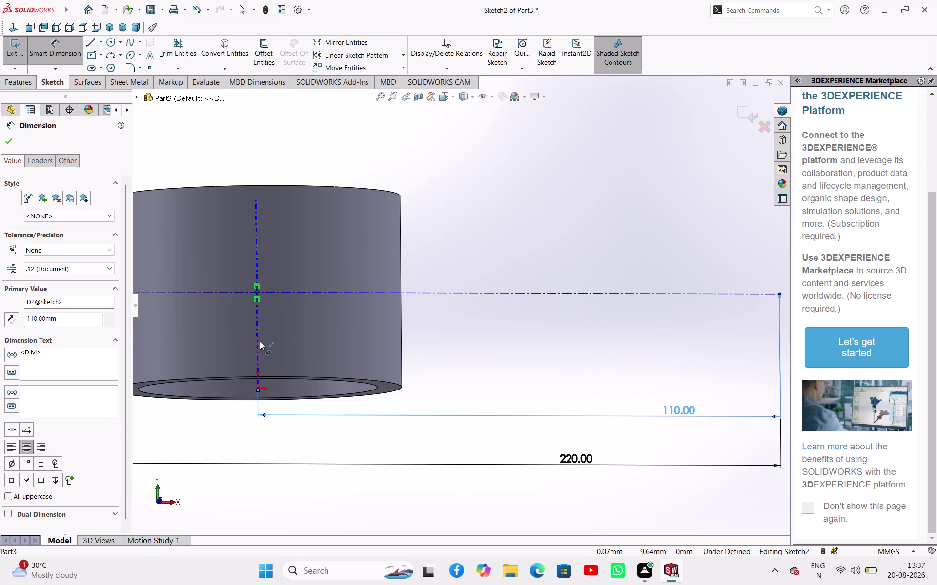
scroll(down, 3)
scroll(up, 3)
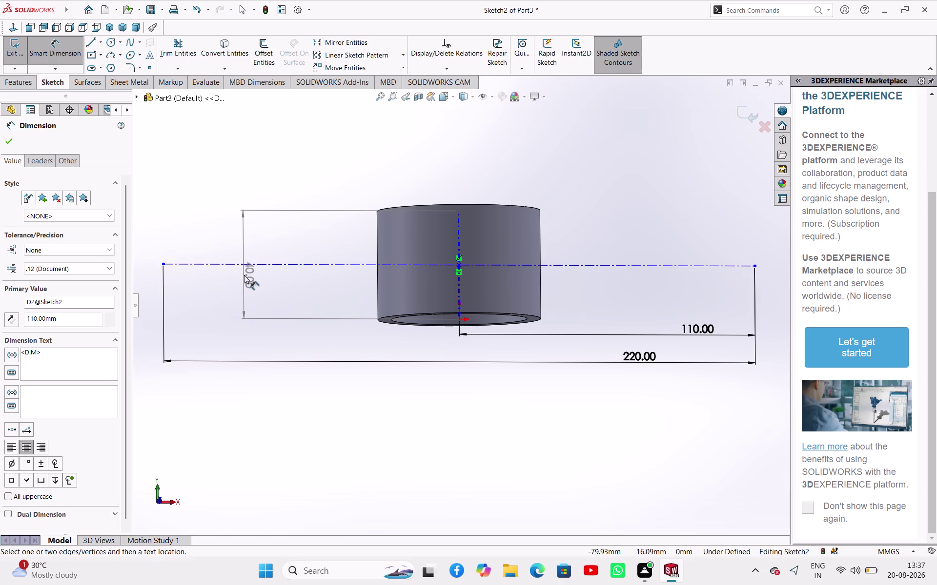
key(Escape)
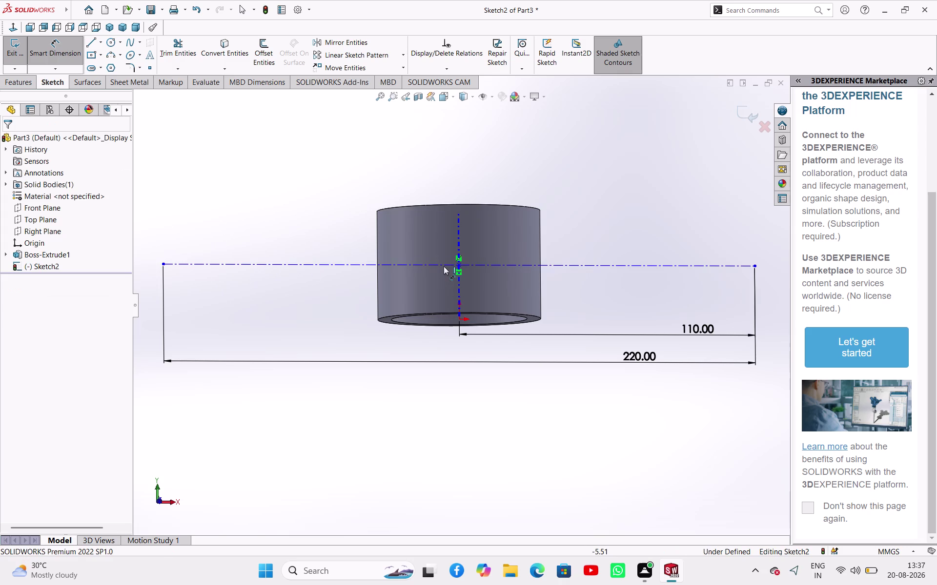
Pan and tilt around the tube, then switch to the Front standard view.
scroll(up, 3)
scroll(down, 3)
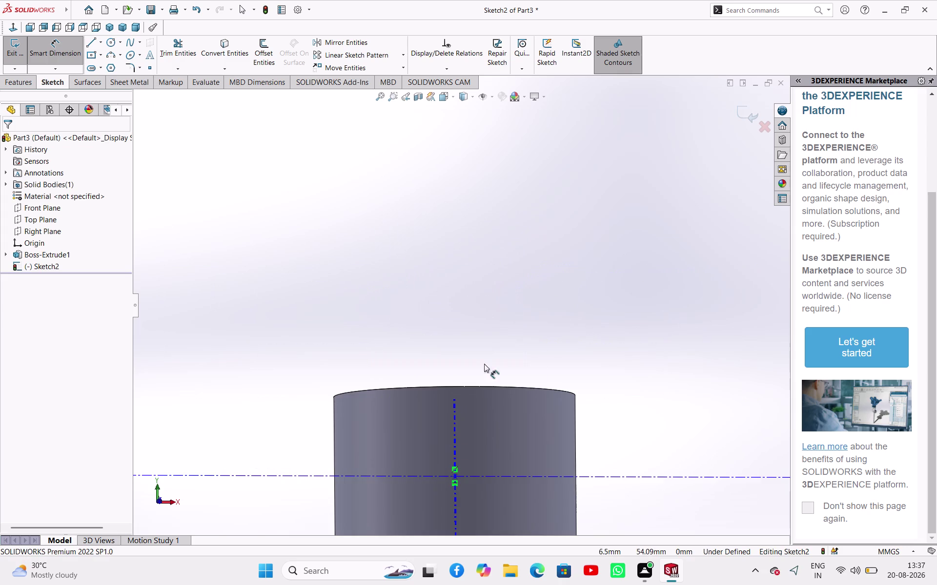
middle_drag(478, 422, 475, 402)
scroll(down, 3)
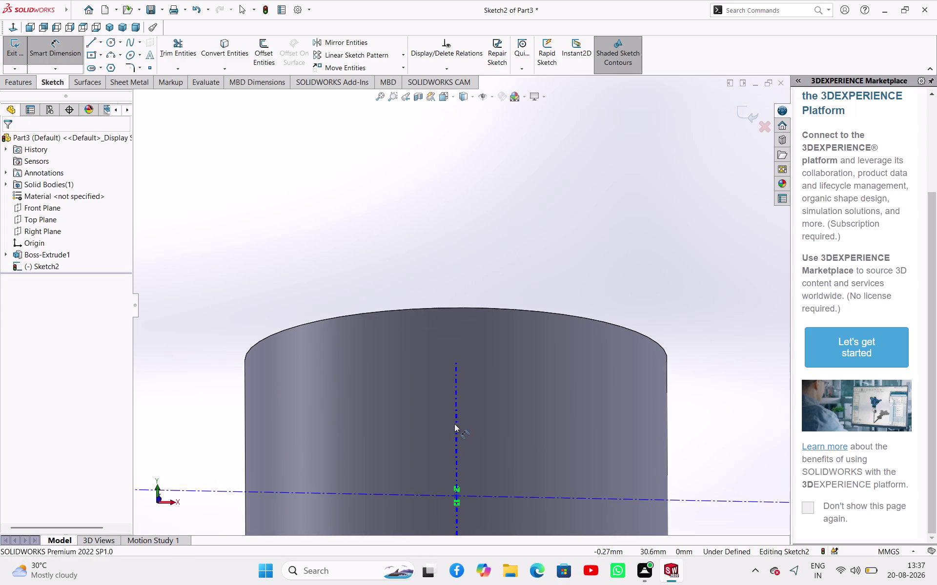
scroll(down, 3)
middle_drag(461, 403, 459, 429)
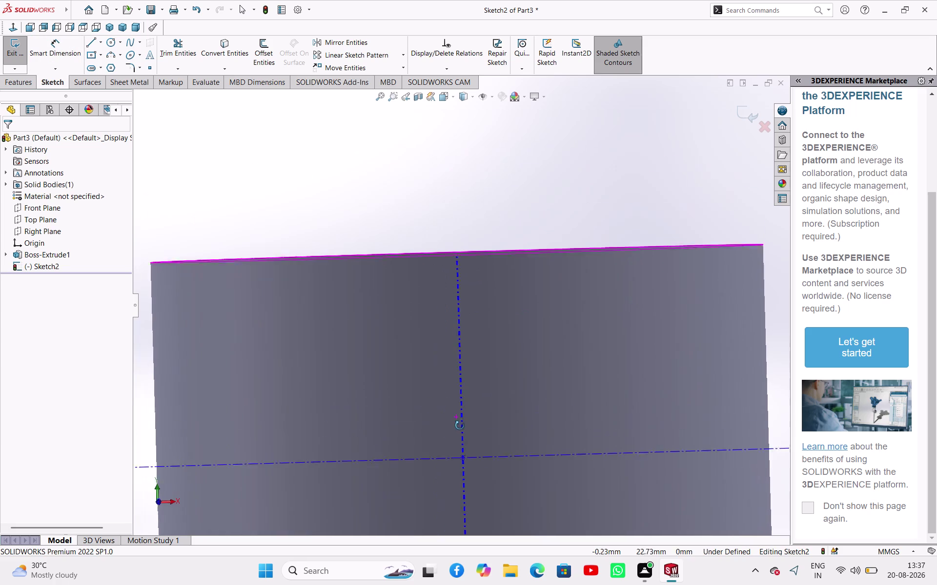
middle_drag(460, 429, 460, 423)
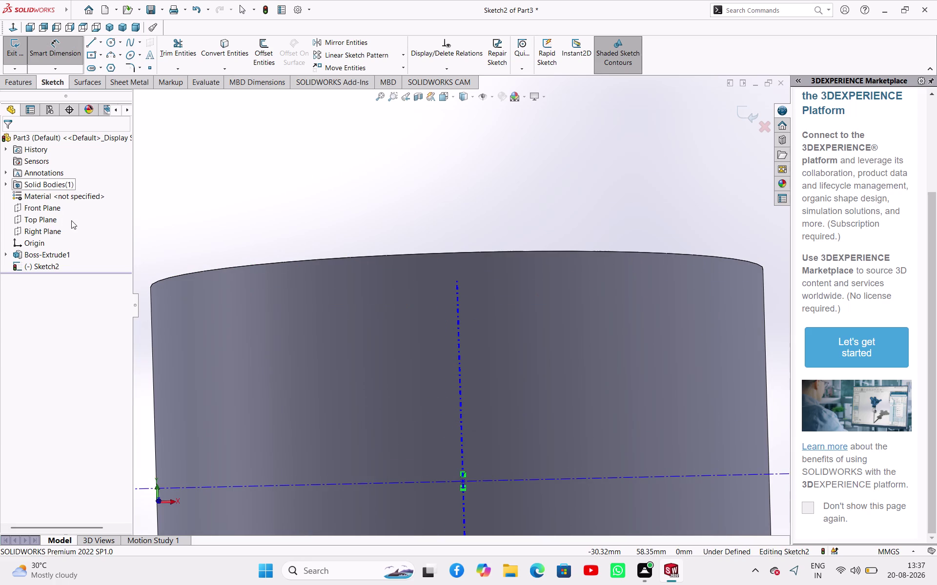
key(ctrl+1)
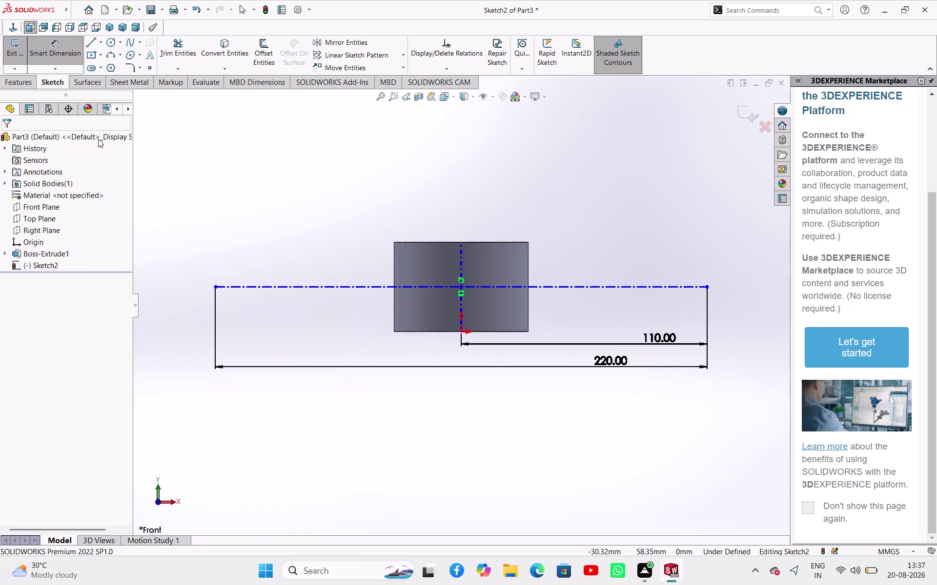
scroll(up, 3)
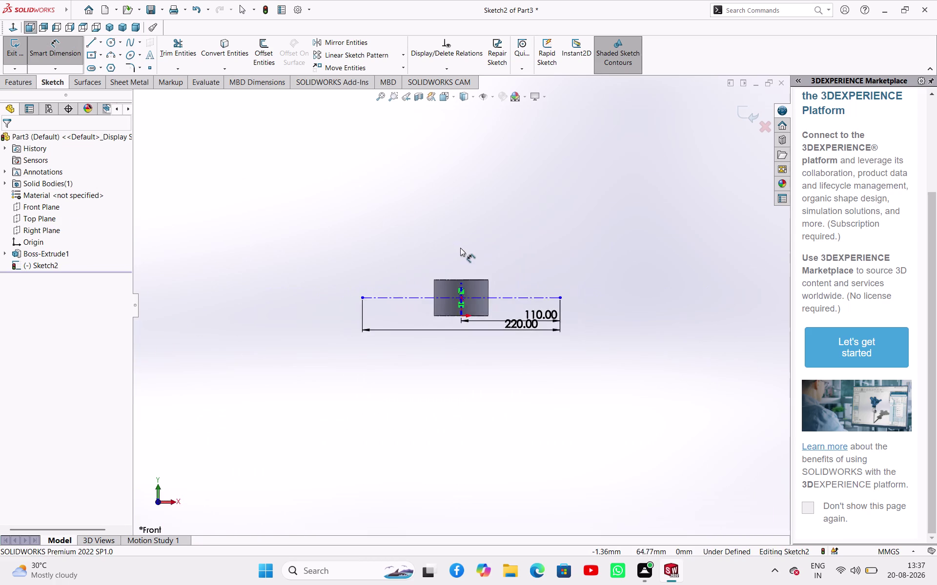
scroll(down, 3)
scroll(down, 3)
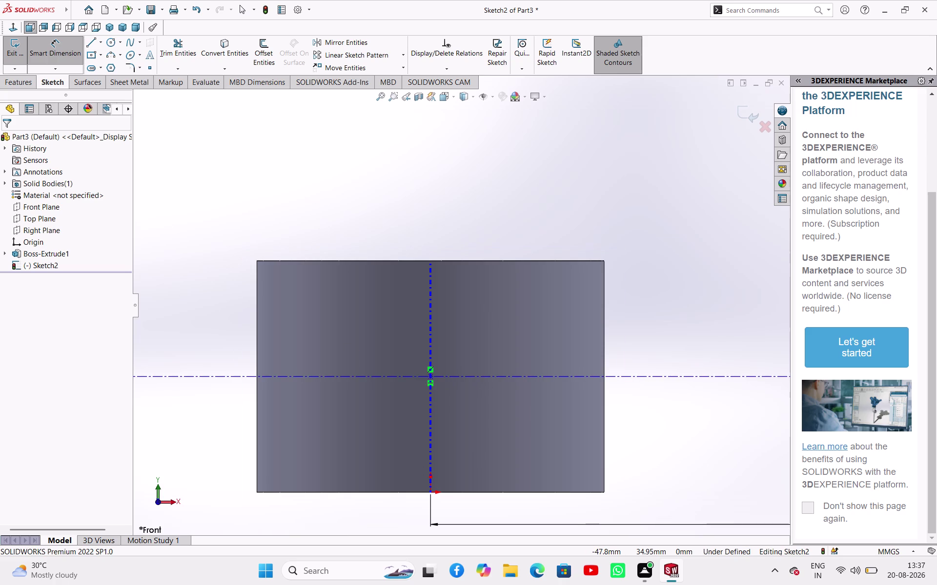
click(54, 45)
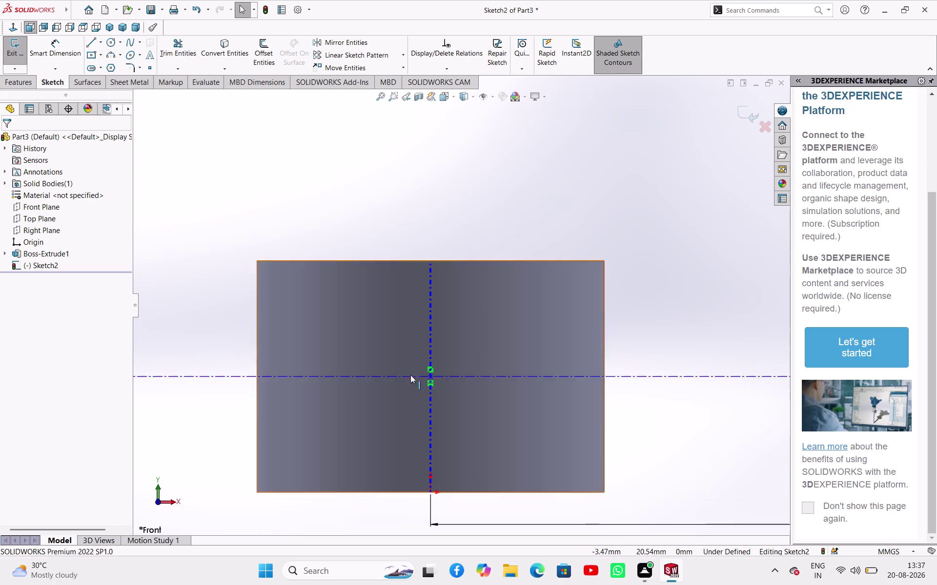
Try a Smart Dimension between the tube edges and the arm's left end point.
right_drag(413, 401, 416, 349)
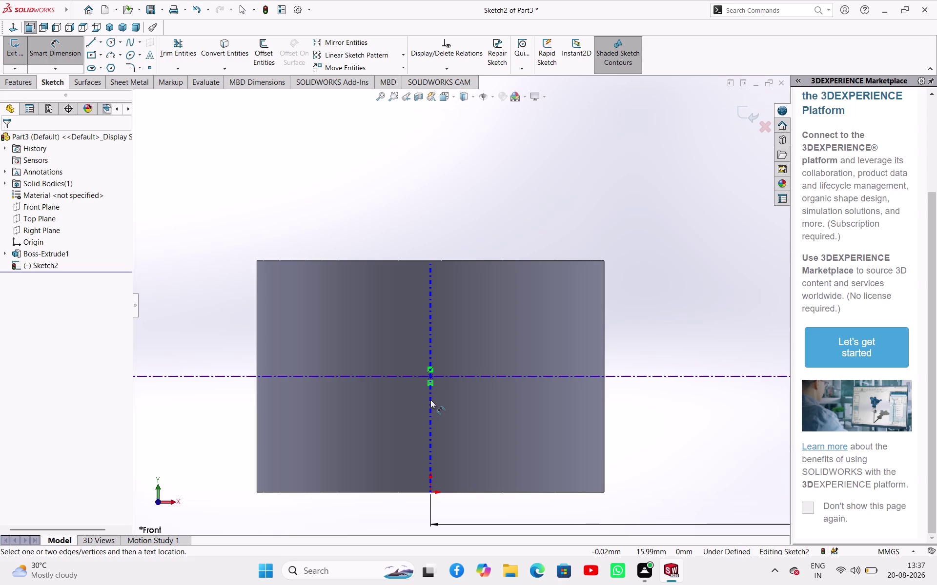
click(432, 399)
scroll(down, 3)
scroll(up, 3)
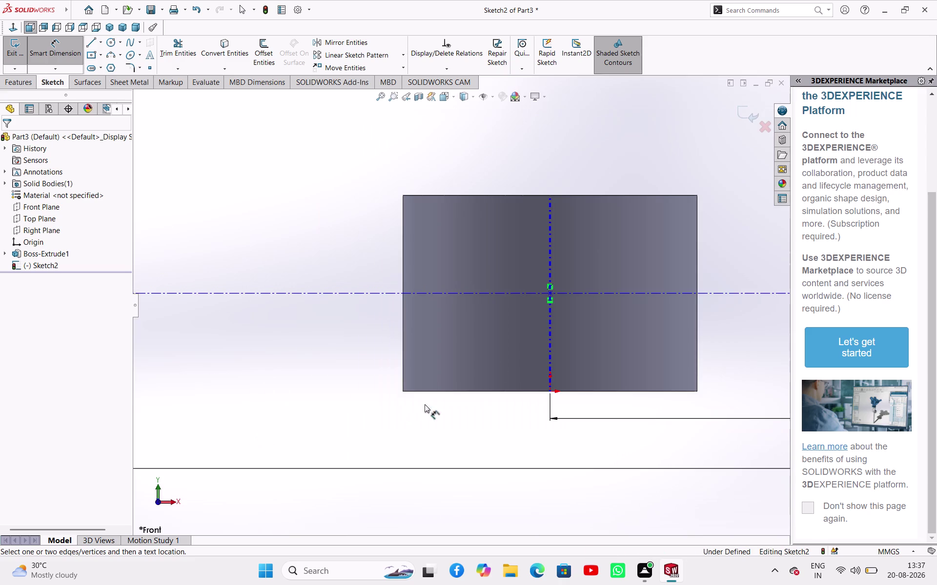
scroll(up, 3)
scroll(down, 3)
scroll(down, 3)
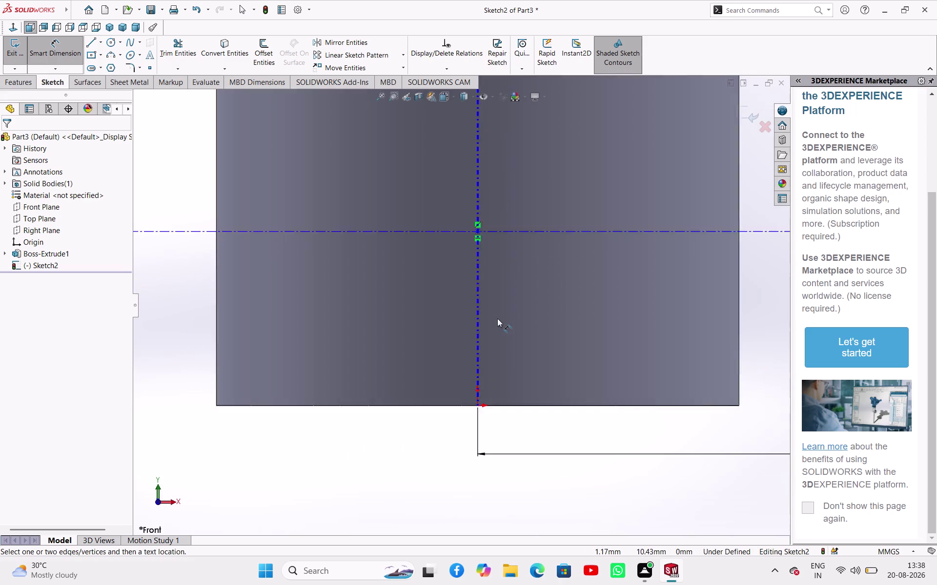
scroll(down, 3)
click(443, 280)
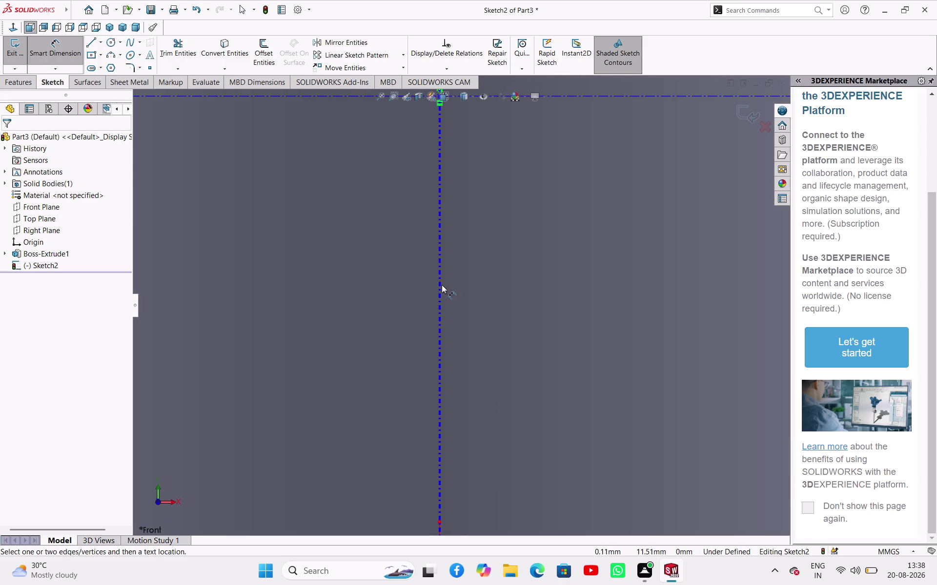
click(440, 287)
click(441, 286)
scroll(down, 3)
scroll(up, 3)
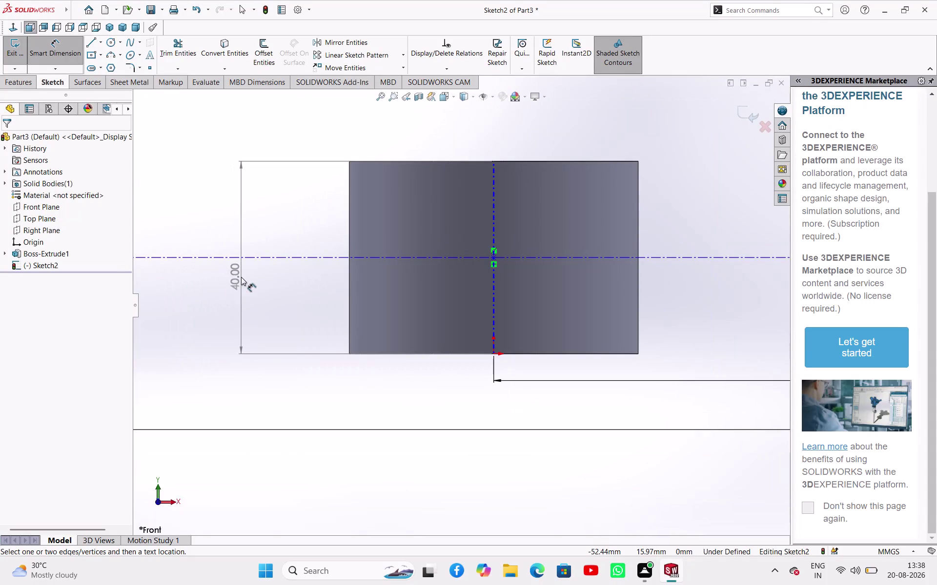
scroll(down, 3)
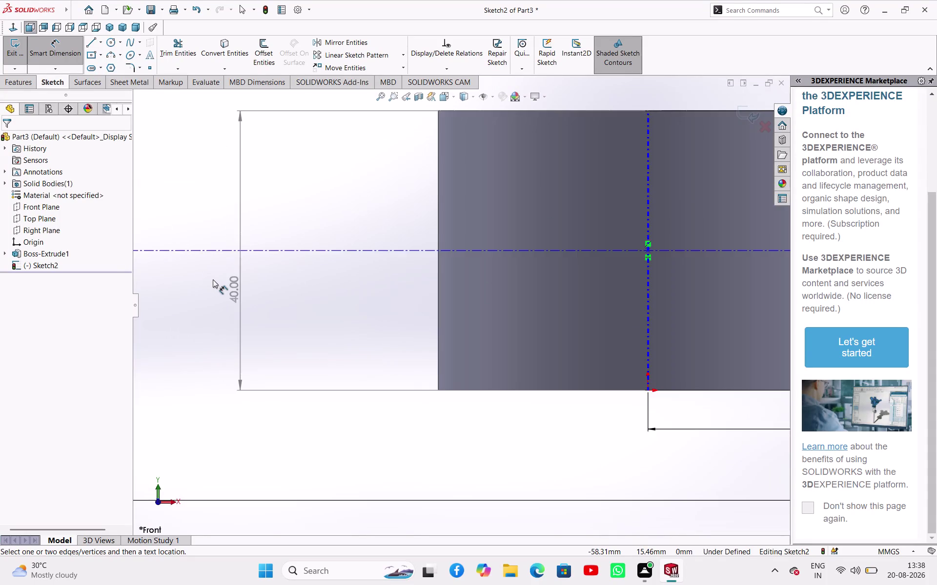
scroll(up, 3)
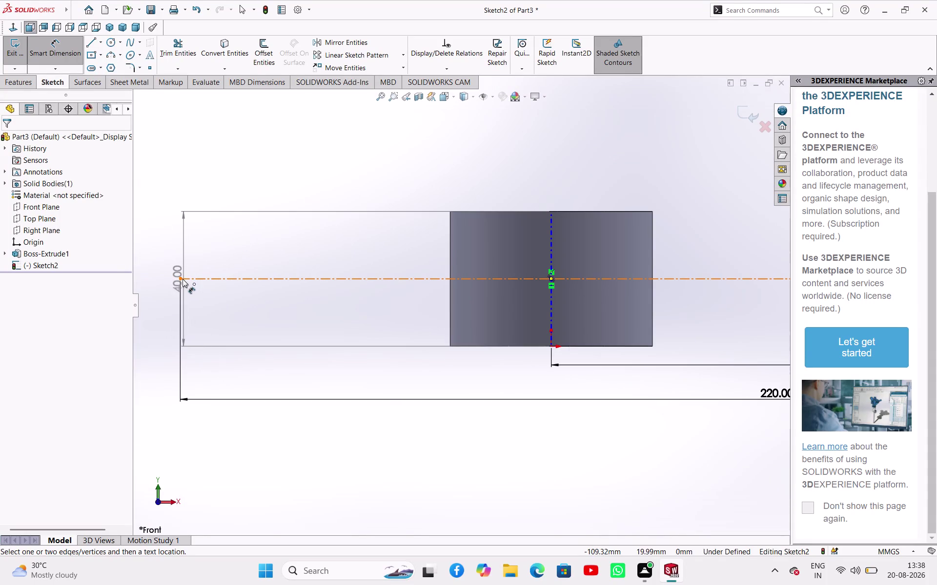
click(181, 278)
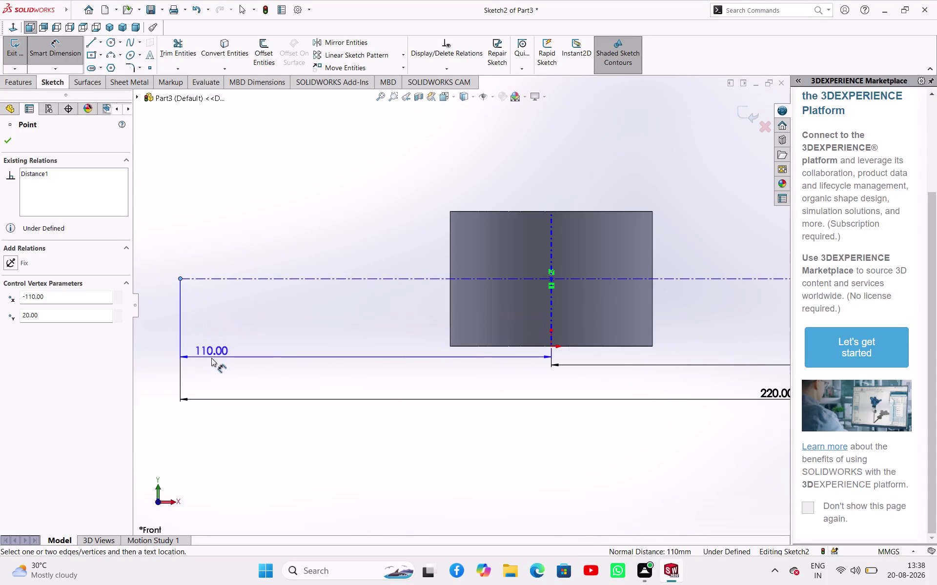
Cancel the trial dimension and bring up the Circle tool options.
key(Escape)
scroll(down, 3)
scroll(up, 3)
key(Escape)
scroll(down, 3)
scroll(up, 3)
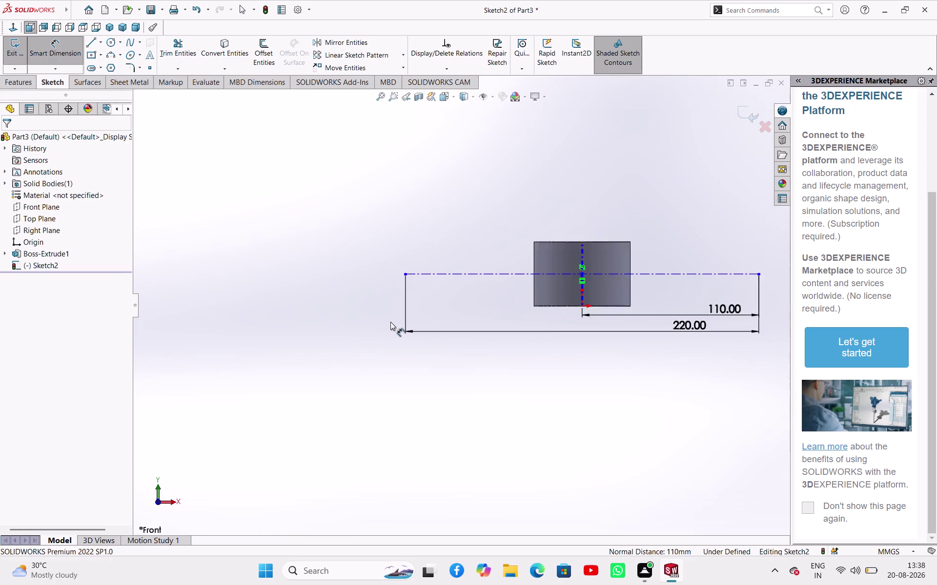
scroll(up, 3)
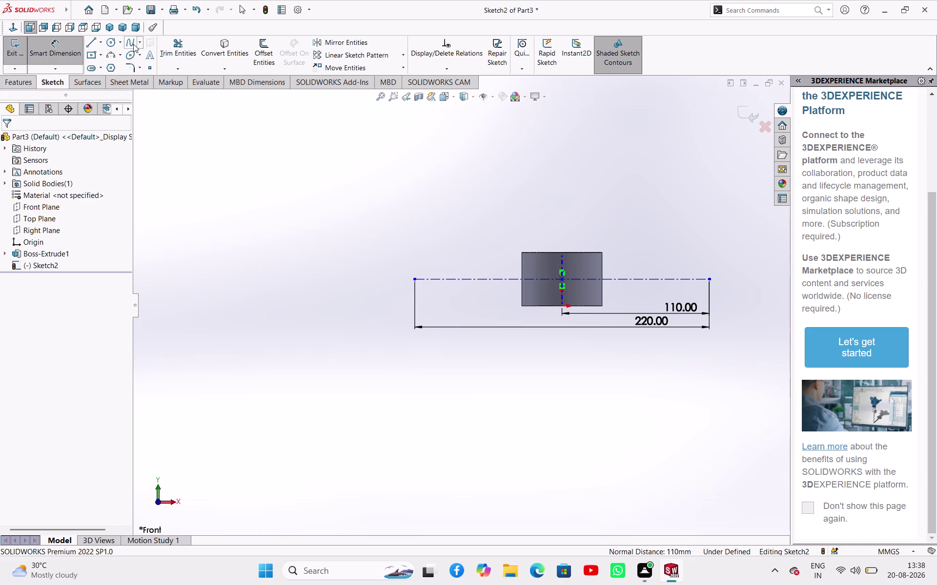
click(121, 42)
Draw two concentric circles centred on the construction line's left end.
click(123, 60)
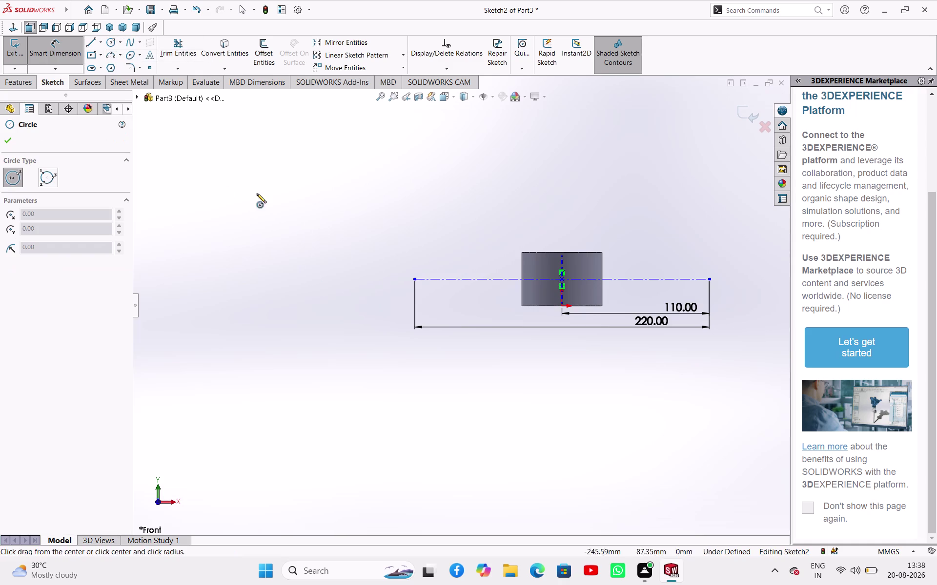
click(415, 279)
click(433, 295)
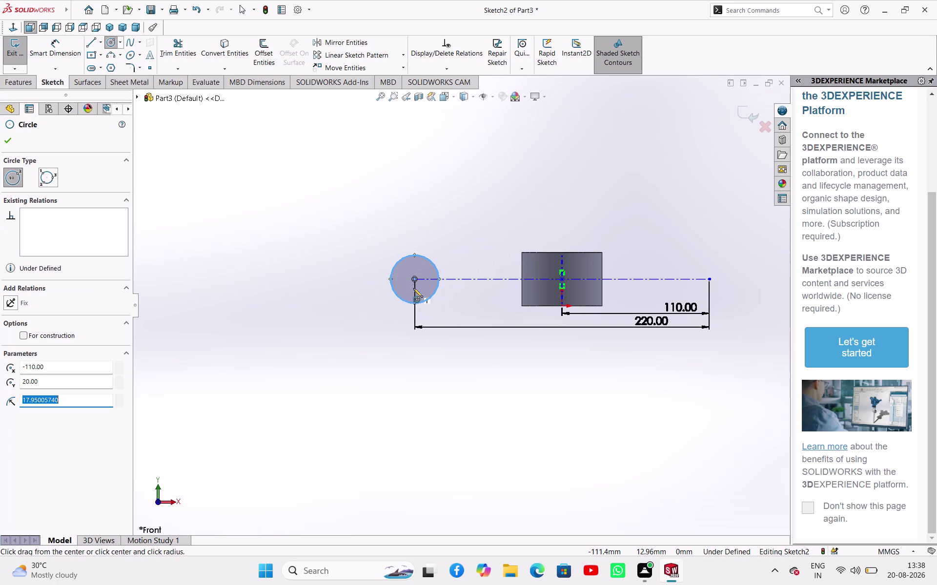
click(413, 277)
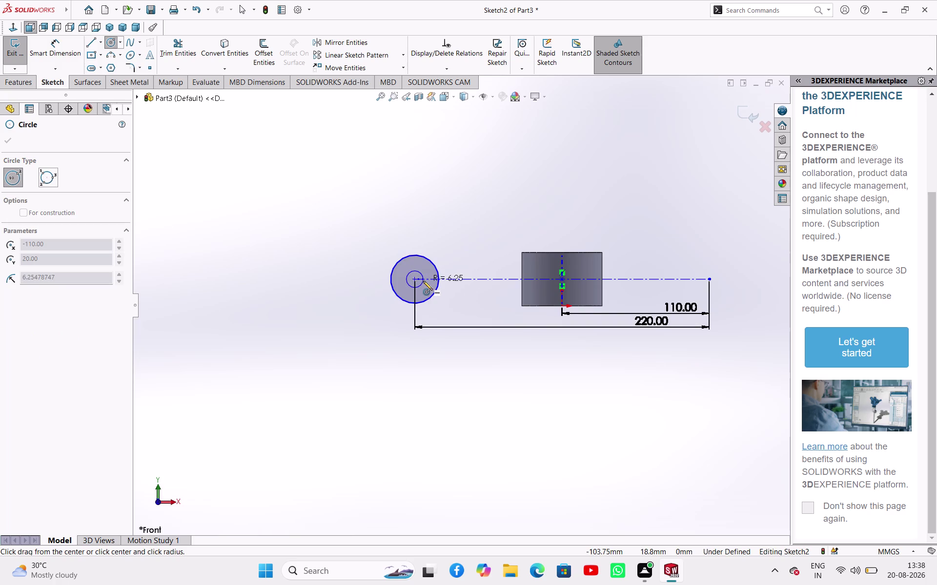
click(426, 281)
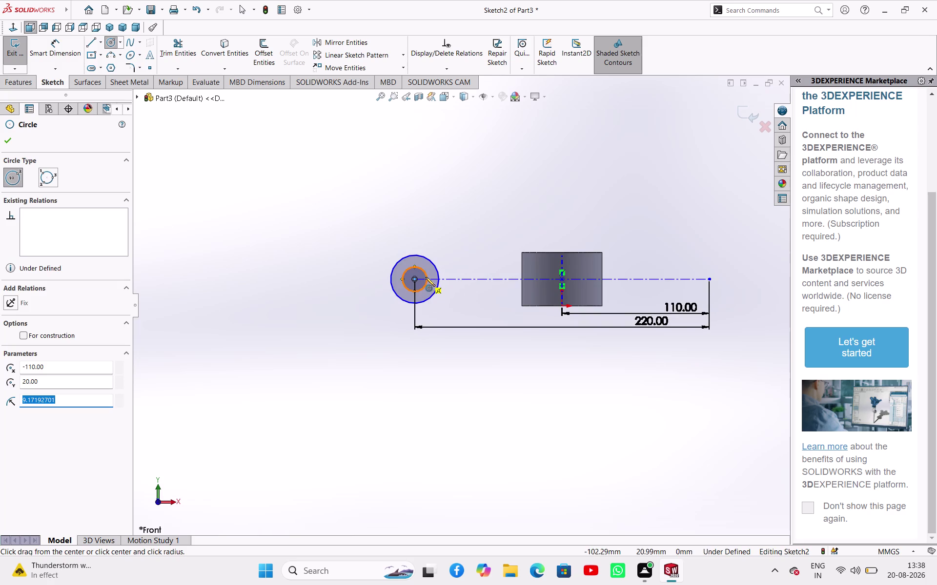
right_drag(427, 276, 422, 232)
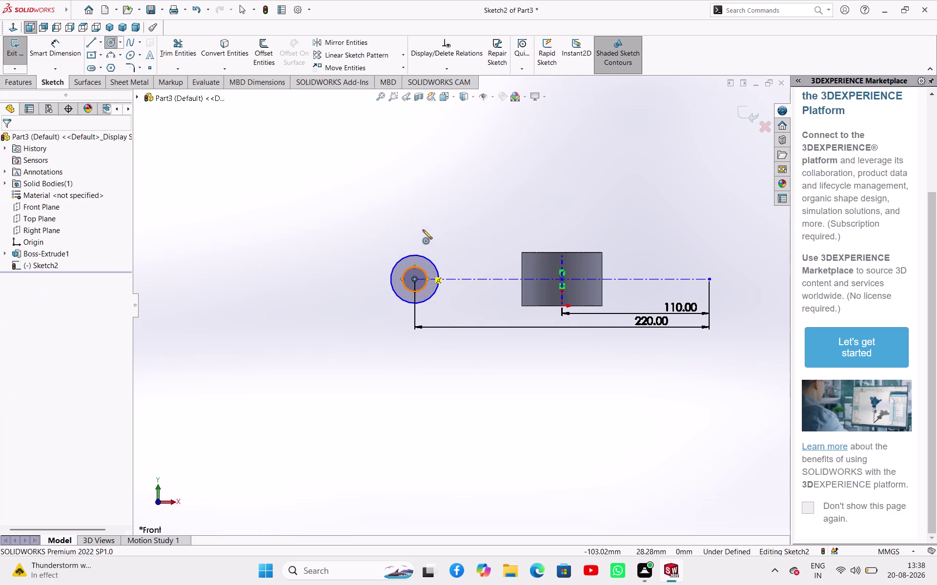
right_drag(423, 231, 423, 228)
Dimension the left circles to Ø20 mm inner and Ø30 mm outer diameters.
click(424, 269)
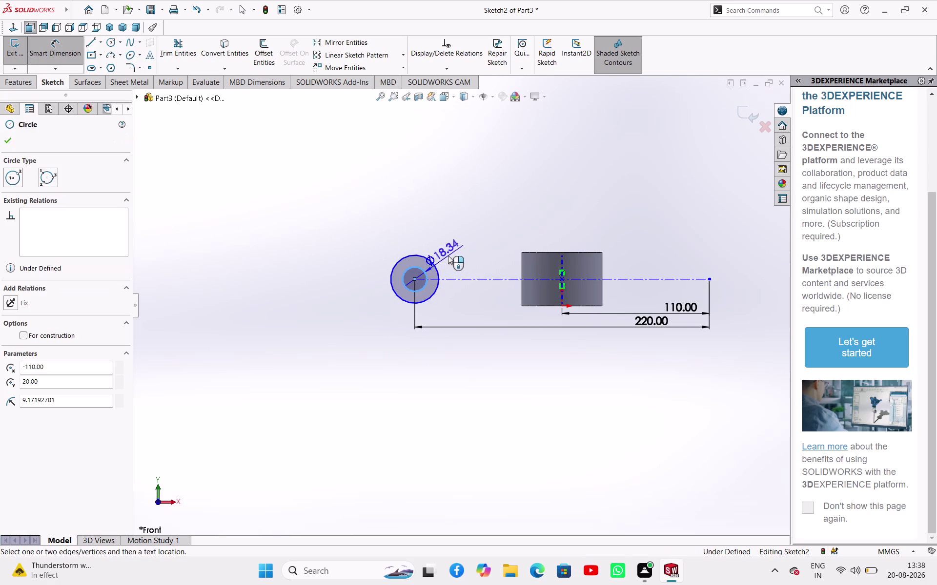
click(454, 246)
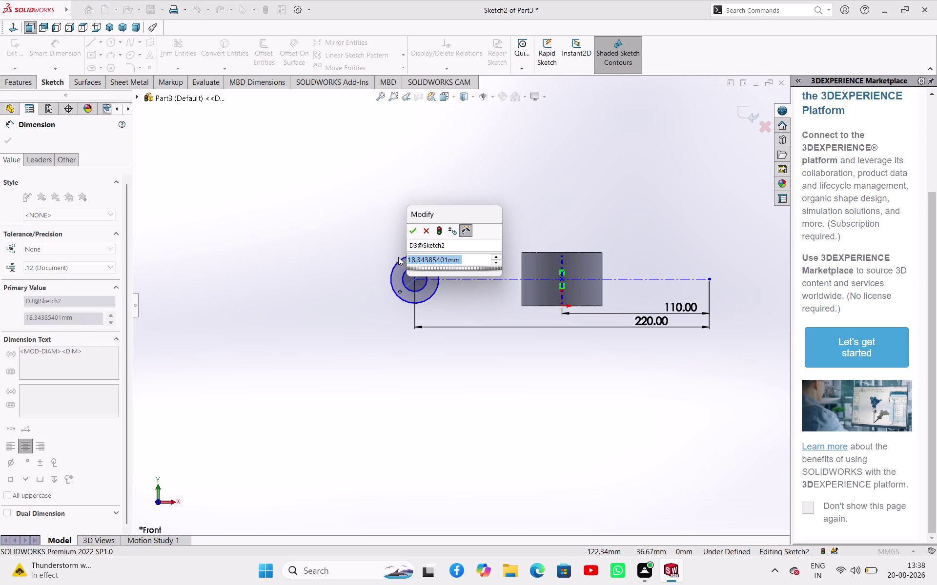
text(20)
key(Return)
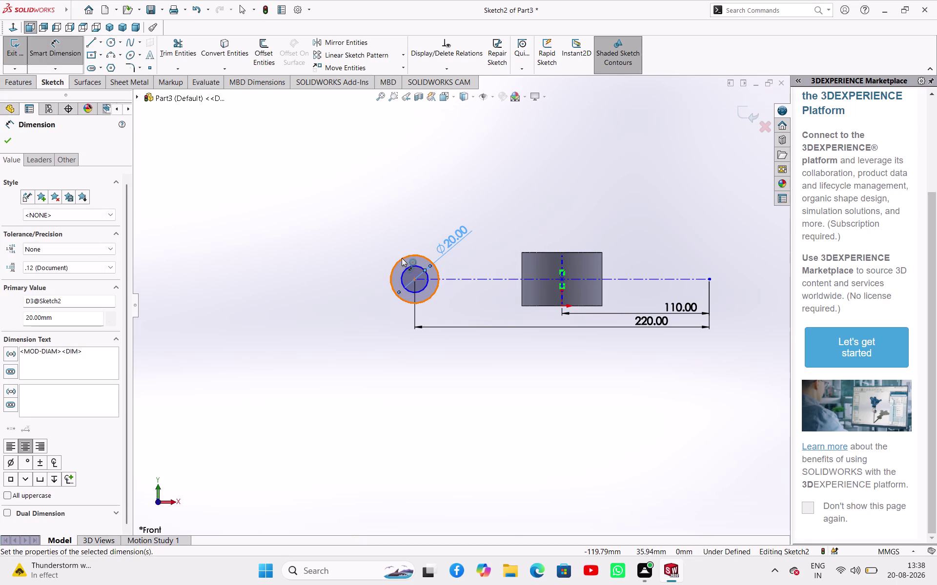
click(403, 257)
click(363, 264)
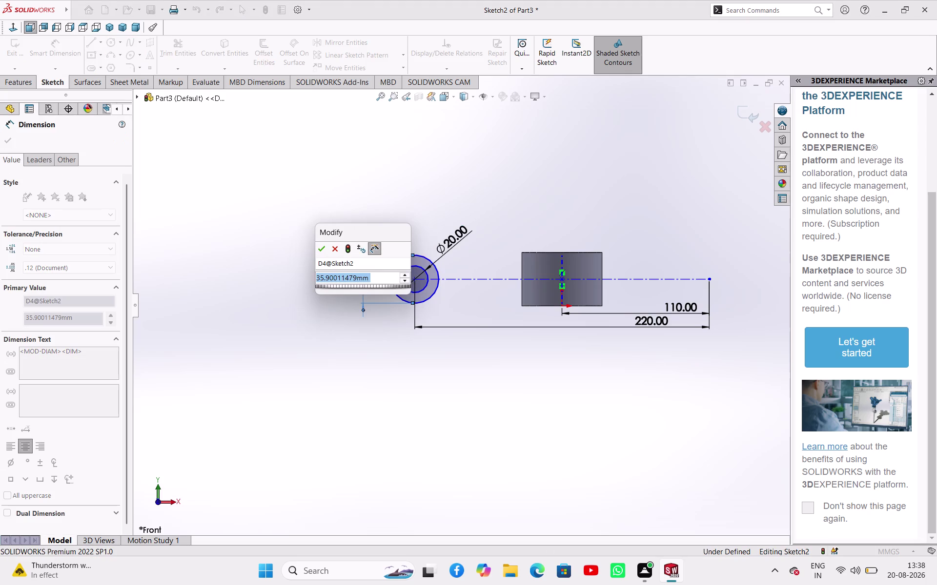
text(30)
key(Return)
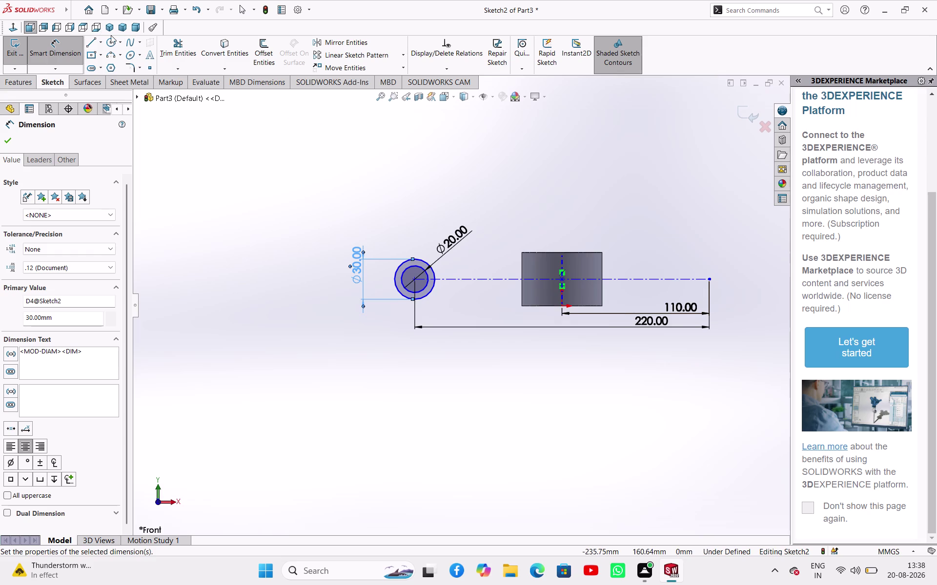
click(123, 40)
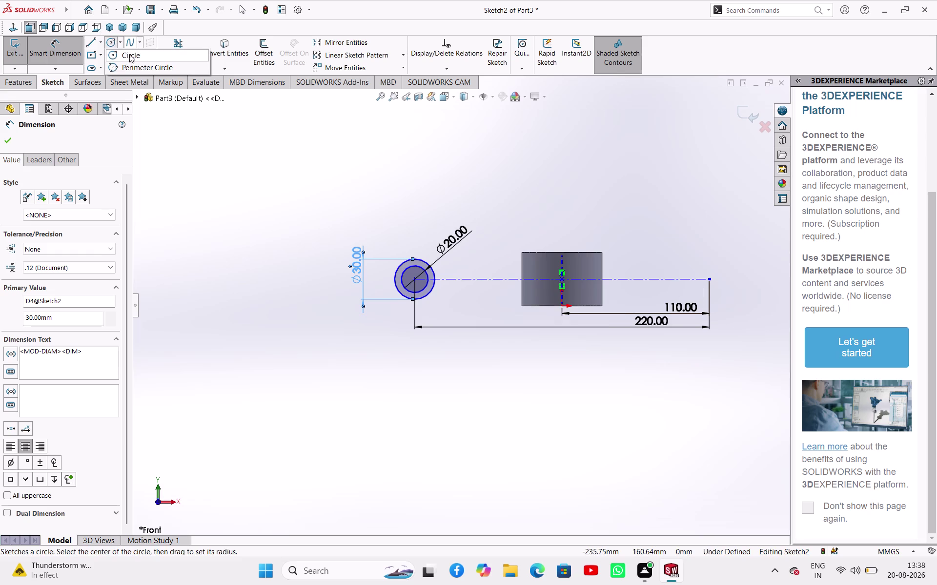
Draw two concentric circles centred on the centreline's right end.
click(128, 53)
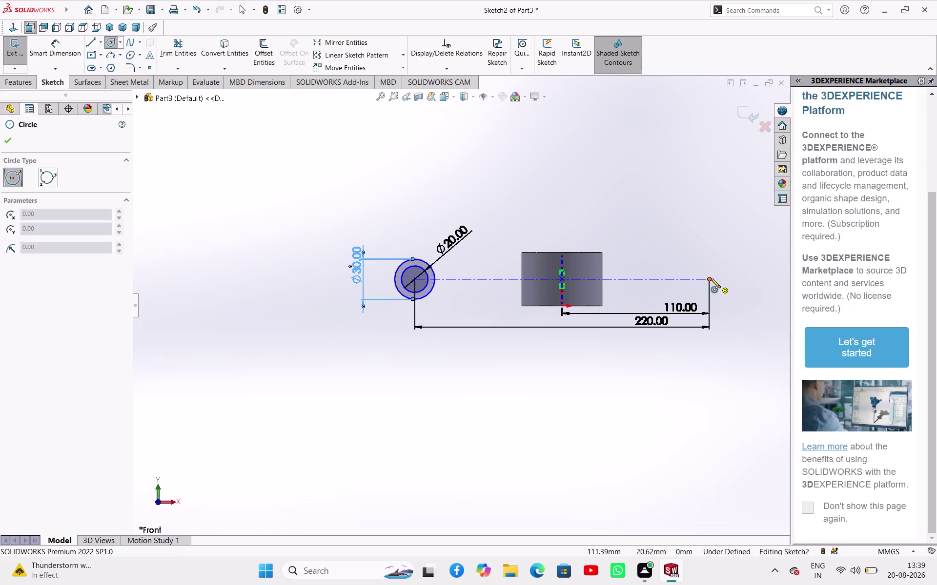
click(709, 279)
click(729, 292)
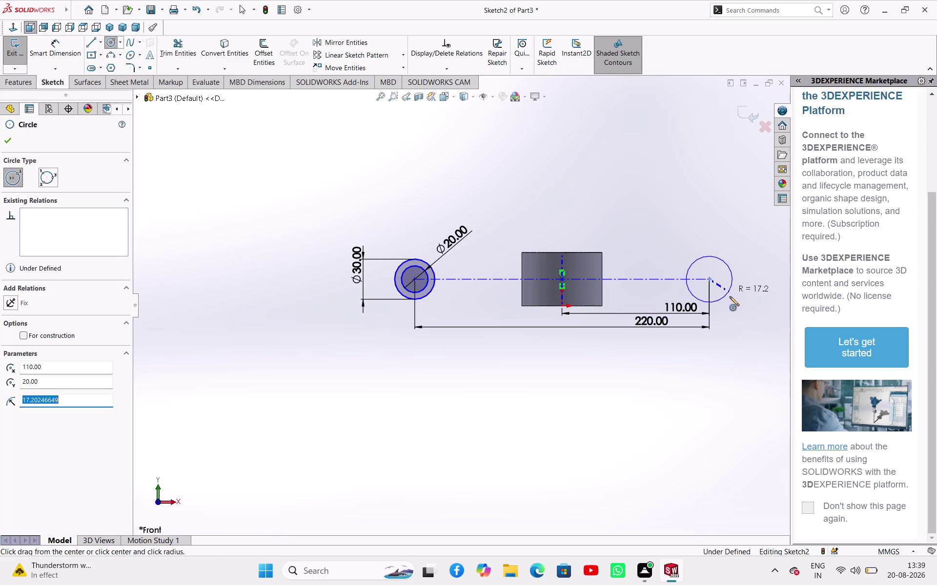
click(707, 278)
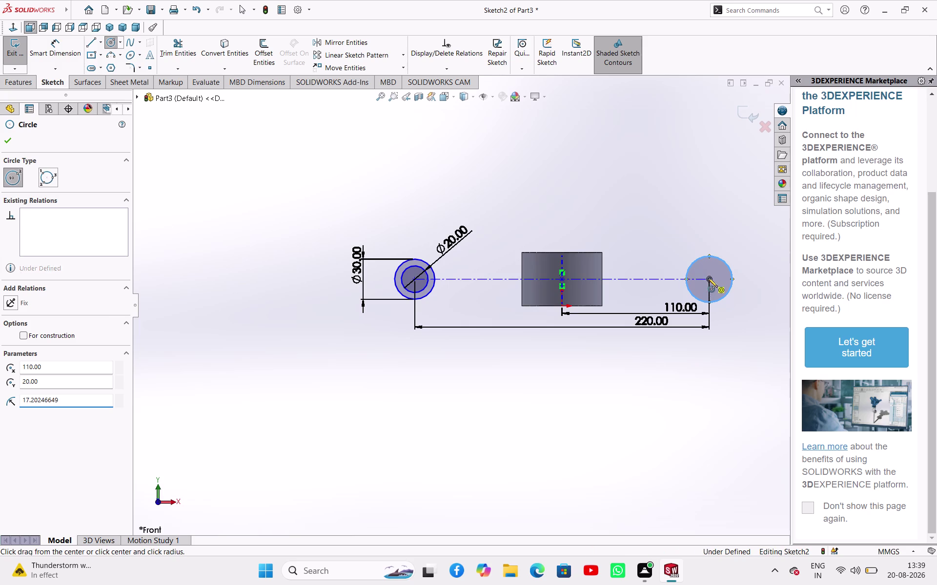
click(725, 285)
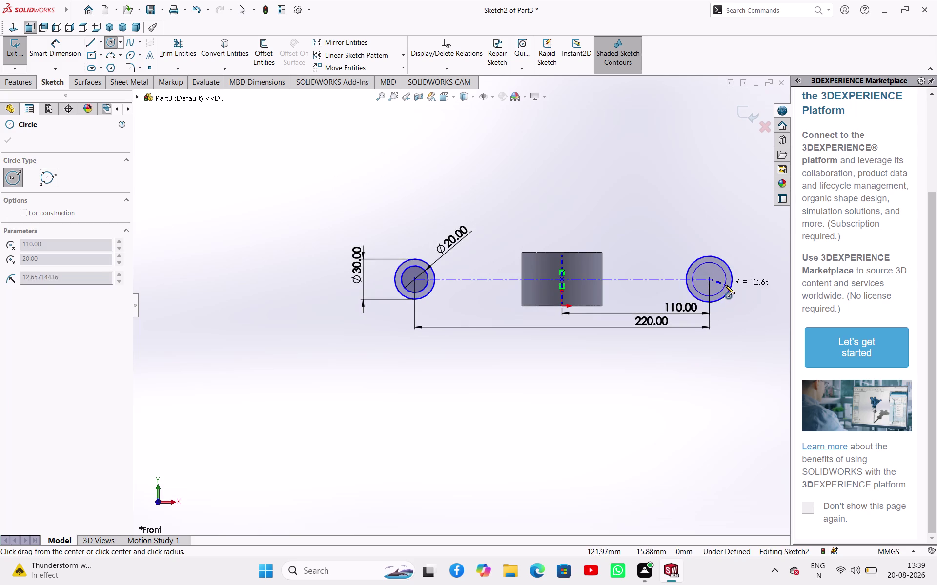
right_drag(724, 275, 718, 251)
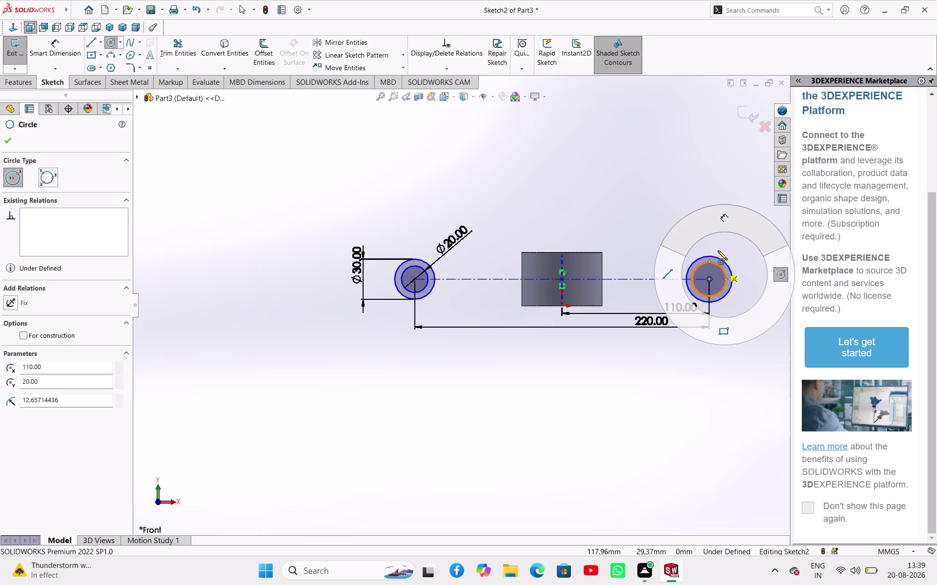
right_drag(718, 252, 719, 228)
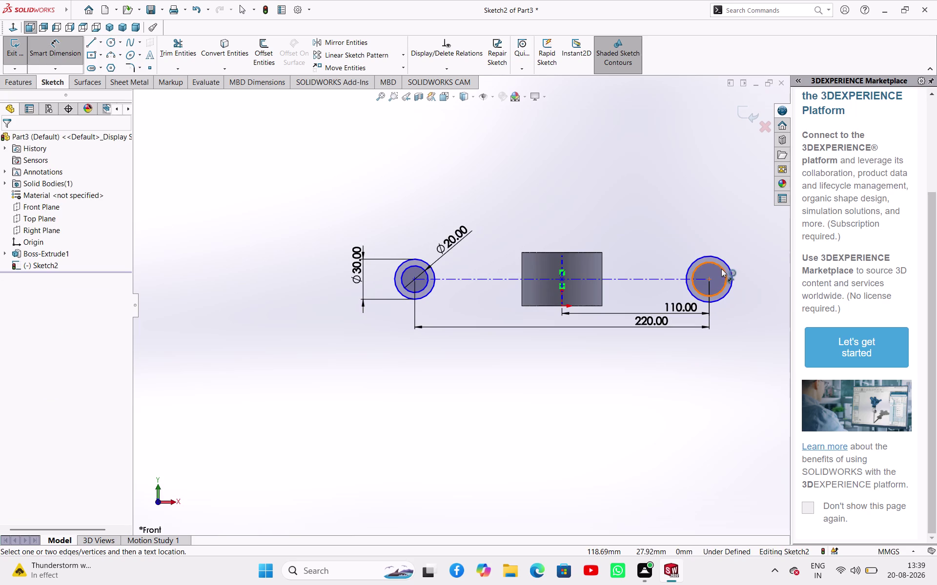
Dimension the right circles to Ø20 mm inner and Ø30 mm outer diameters.
click(723, 268)
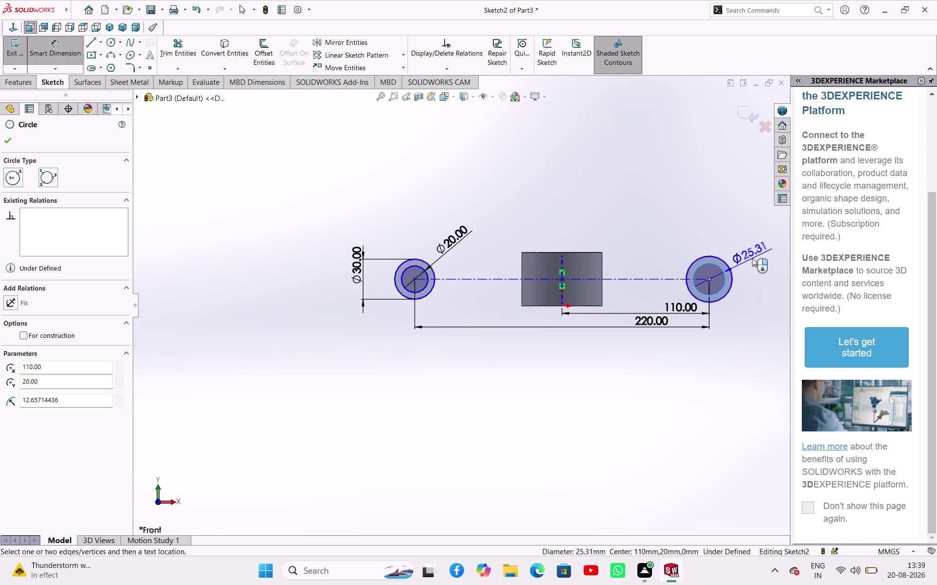
click(751, 258)
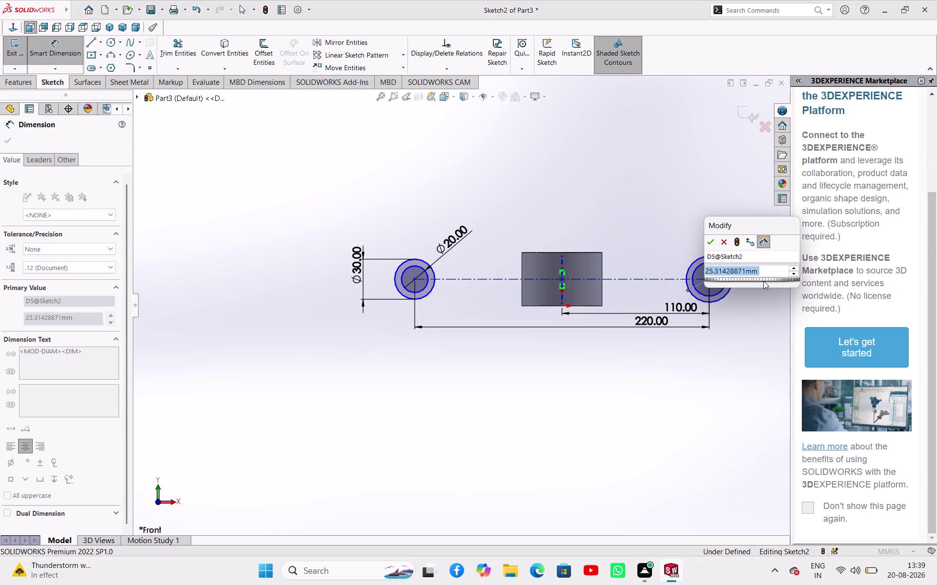
text(20)
key(Return)
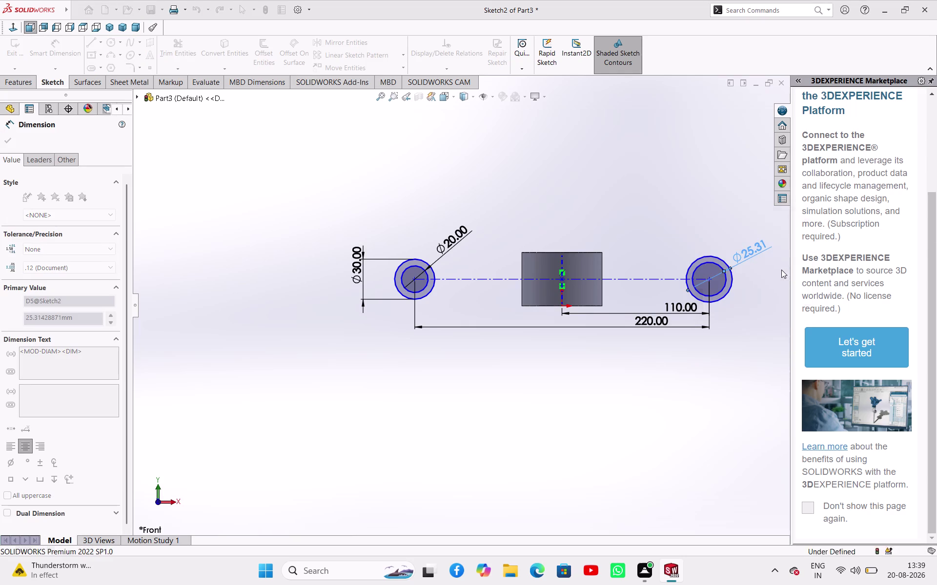
click(722, 257)
click(701, 255)
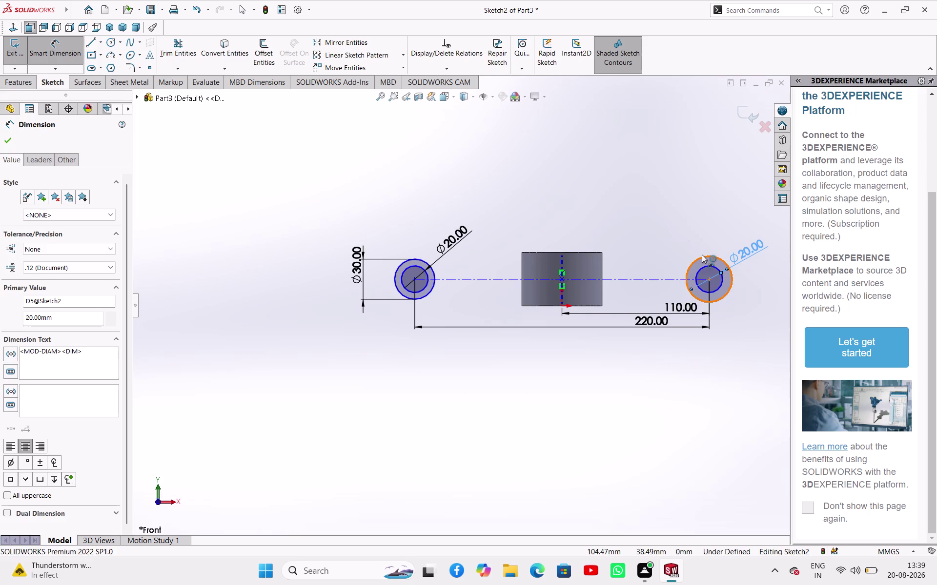
click(669, 235)
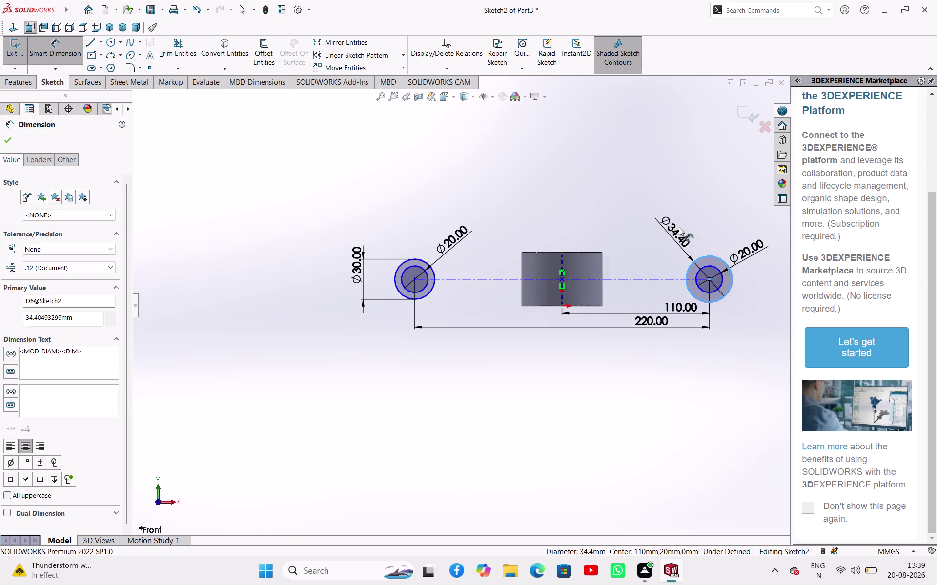
key(3)
key(0)
key(Return)
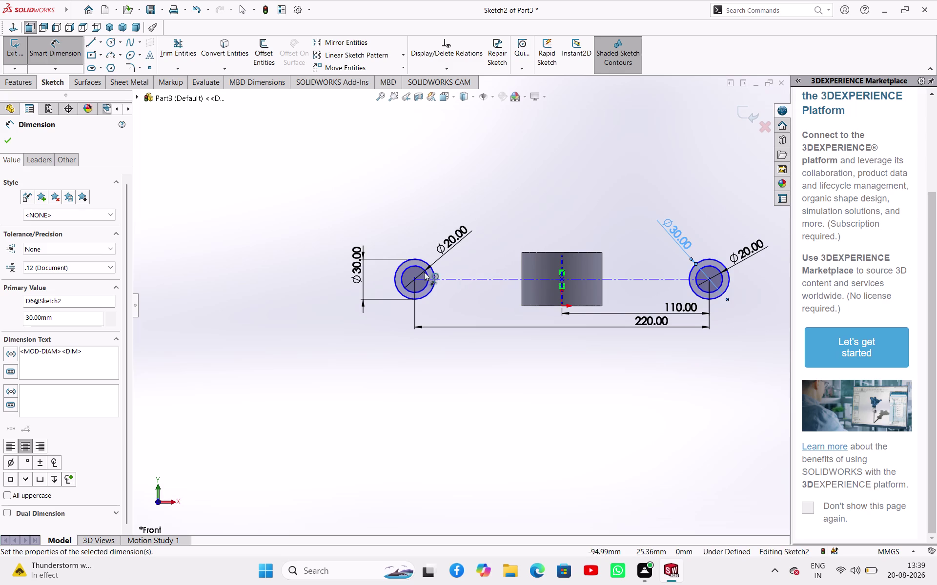
scroll(up, 3)
scroll(down, 3)
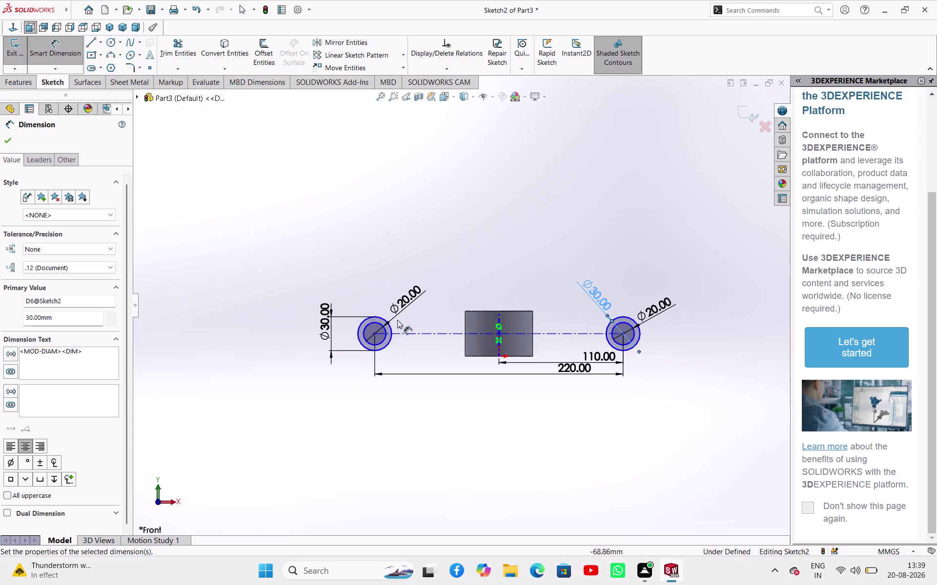
Draw a line from the left Ø30 circle's top to the block's top-left corner, ending the chain.
click(99, 40)
click(106, 54)
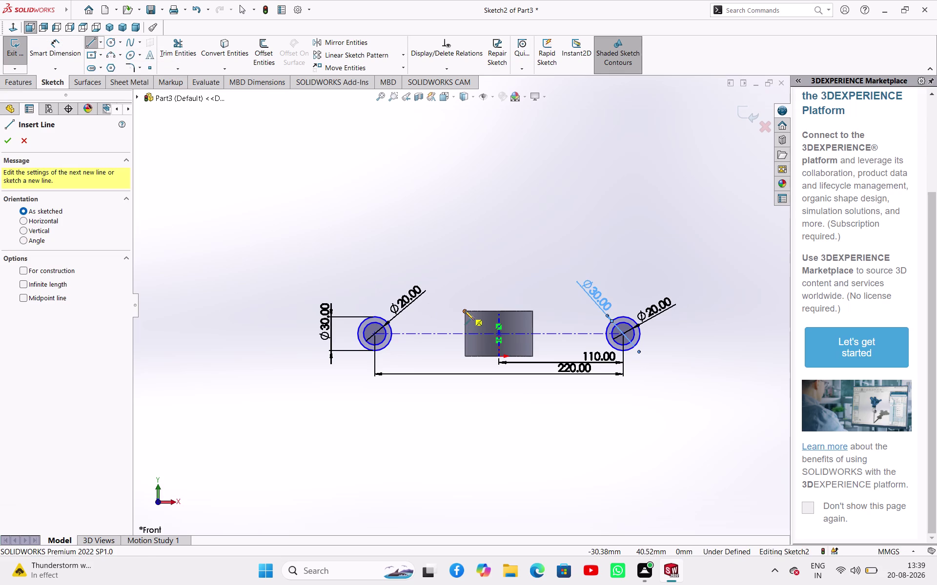
drag(465, 311, 454, 314)
scroll(up, 3)
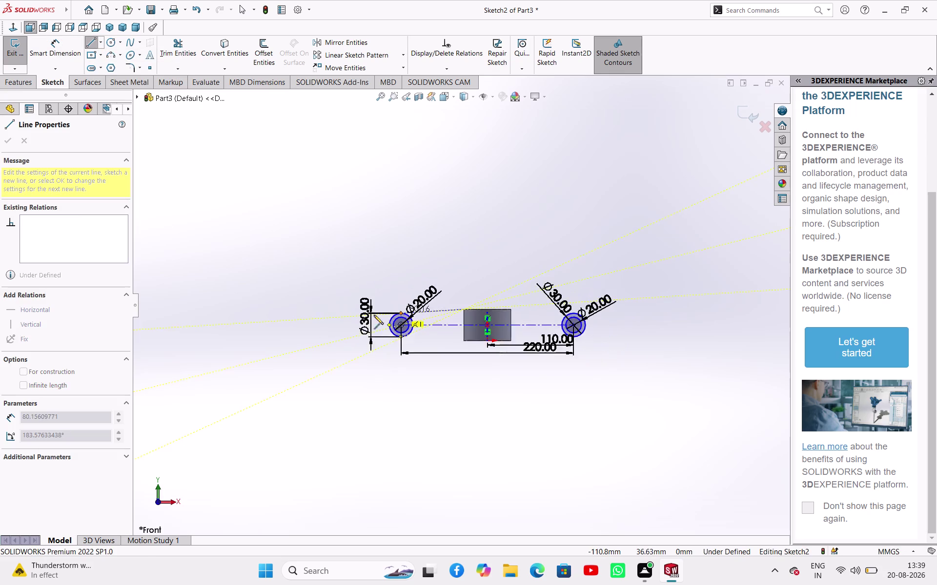
scroll(up, 3)
scroll(down, 3)
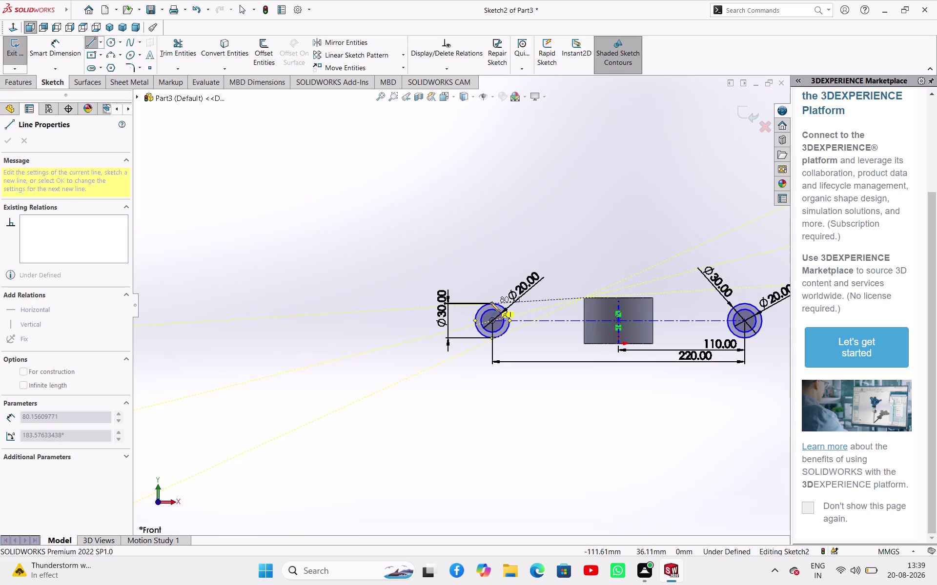
click(492, 303)
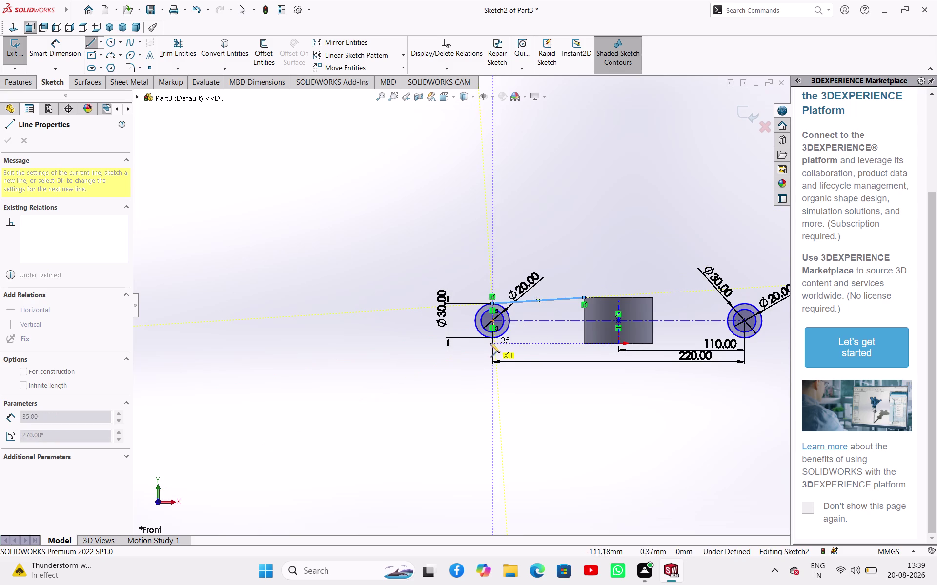
right_click(473, 271)
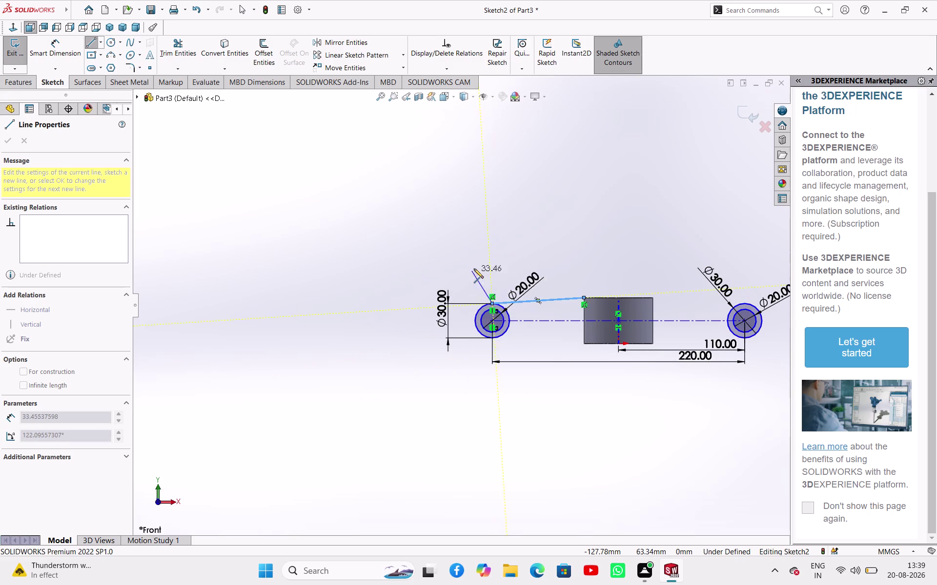
click(491, 276)
middle_drag(605, 309, 575, 318)
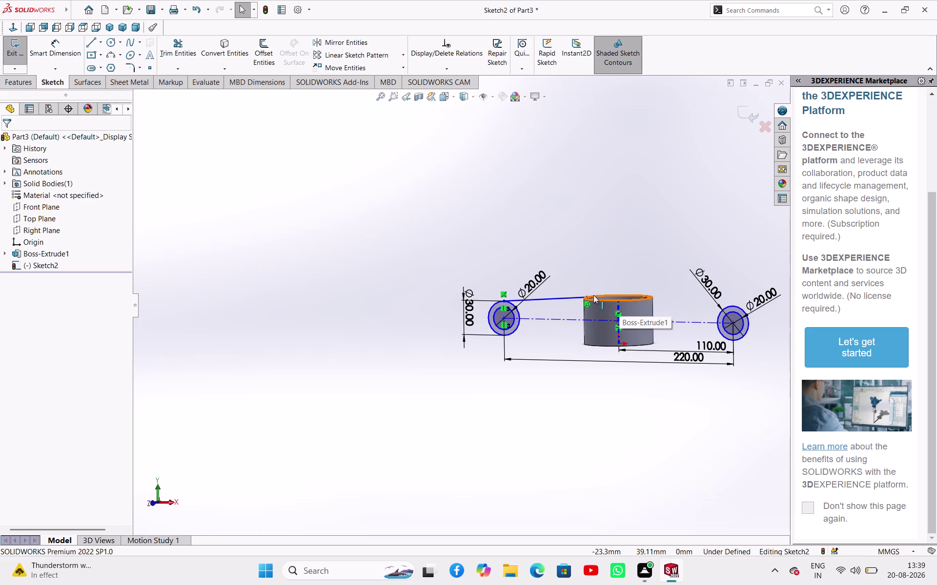
key(ctrl+1)
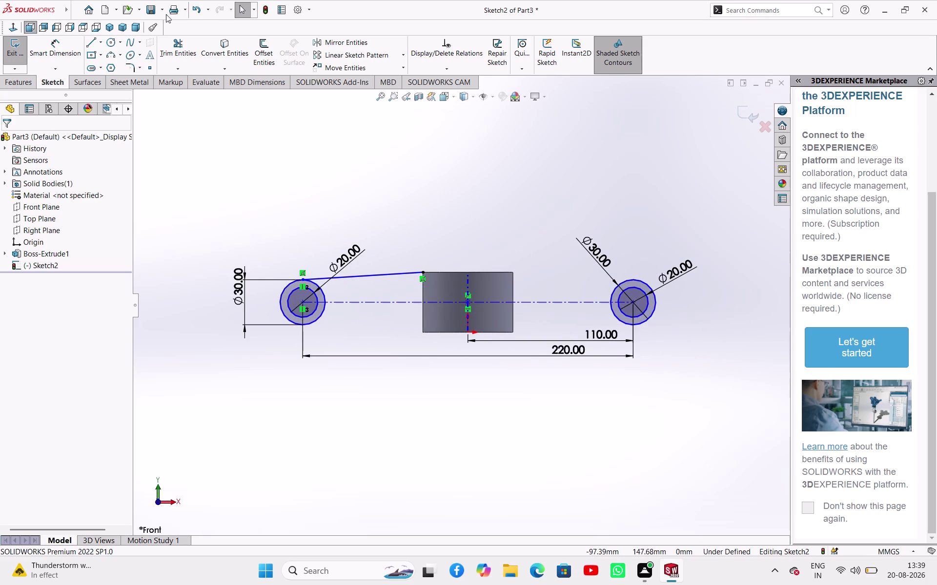
click(88, 40)
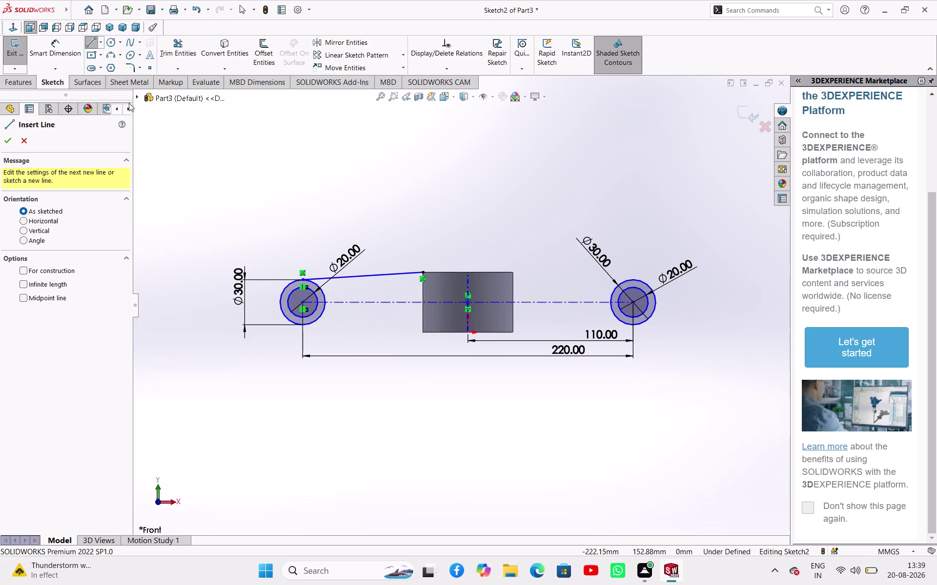
Draw a line from the block's top-right corner to the top of the right Ø30 circle.
click(100, 42)
click(106, 52)
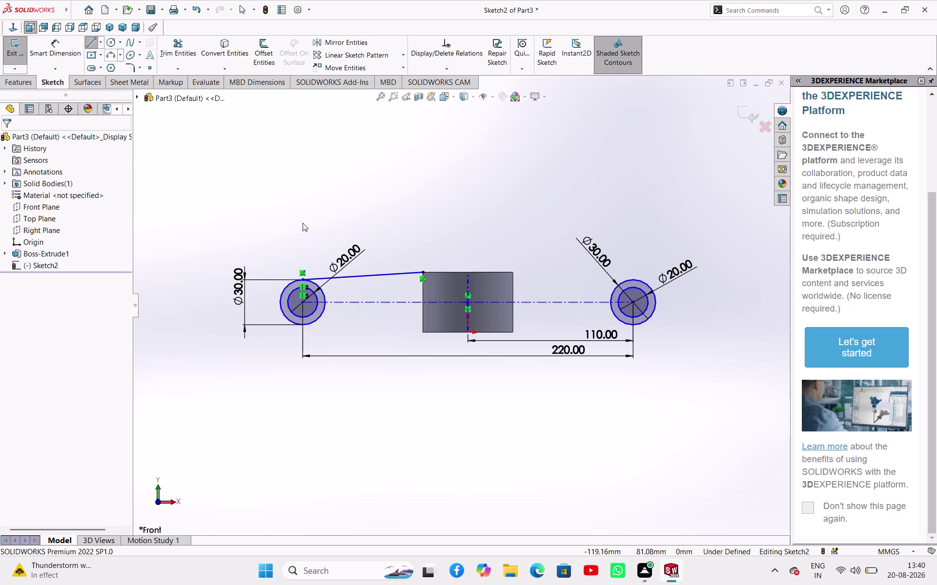
click(514, 273)
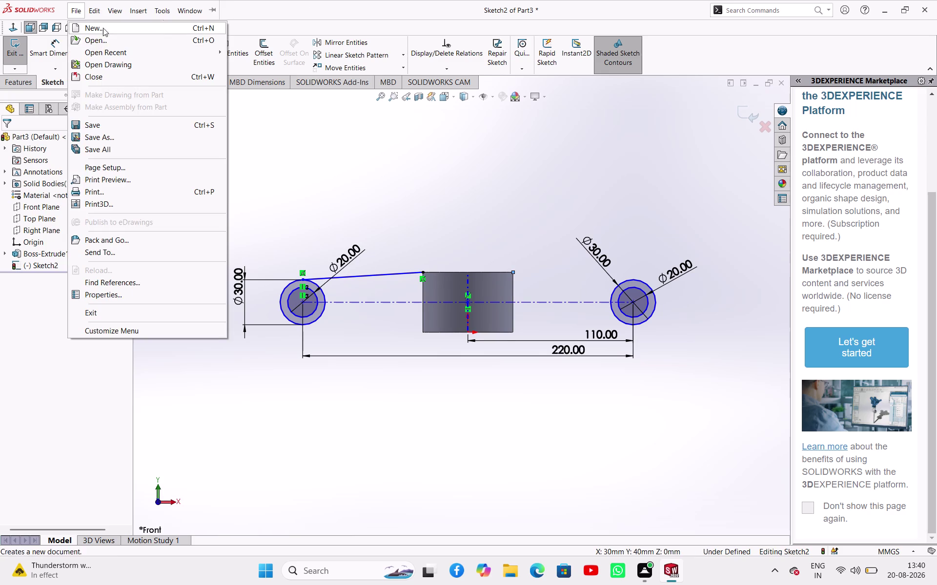
key(Escape)
click(91, 41)
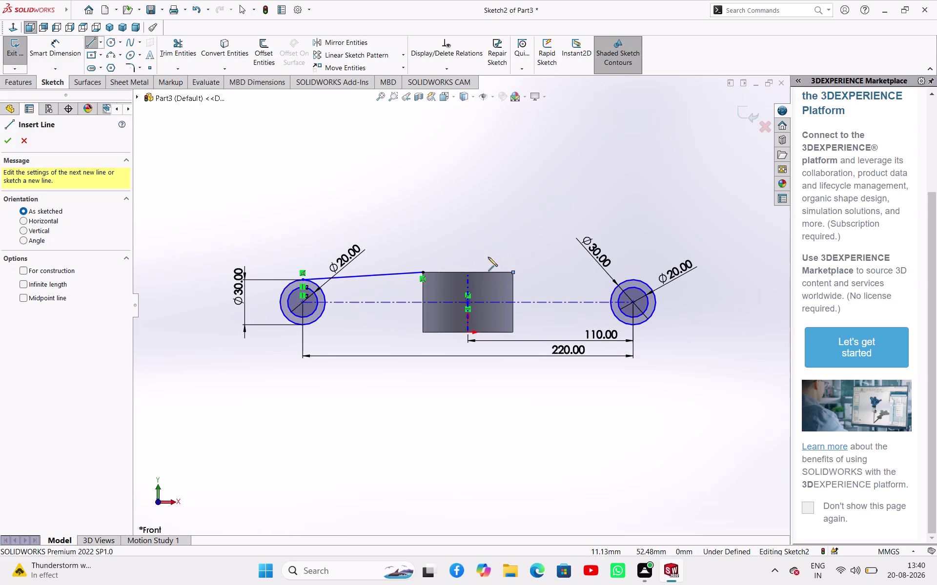
click(513, 272)
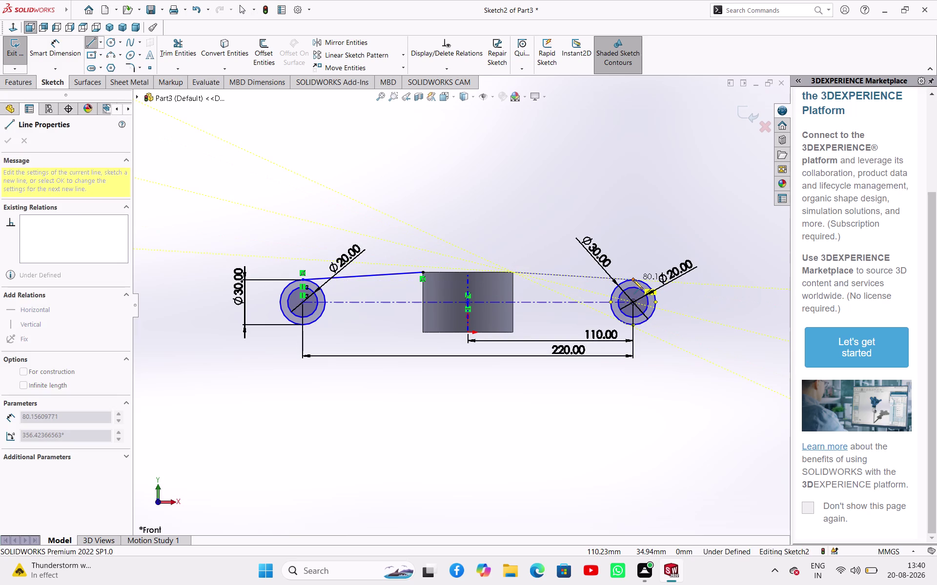
click(636, 280)
right_click(631, 312)
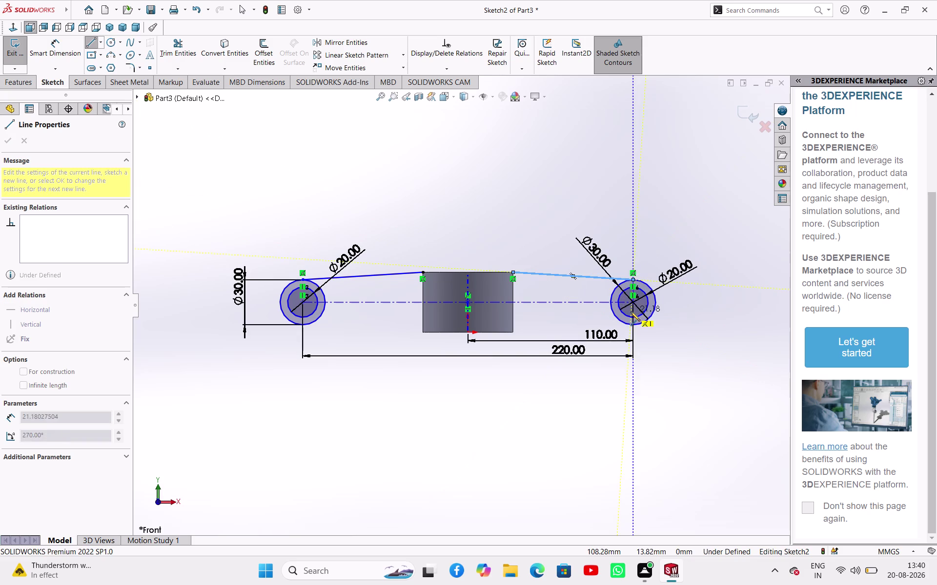
click(661, 318)
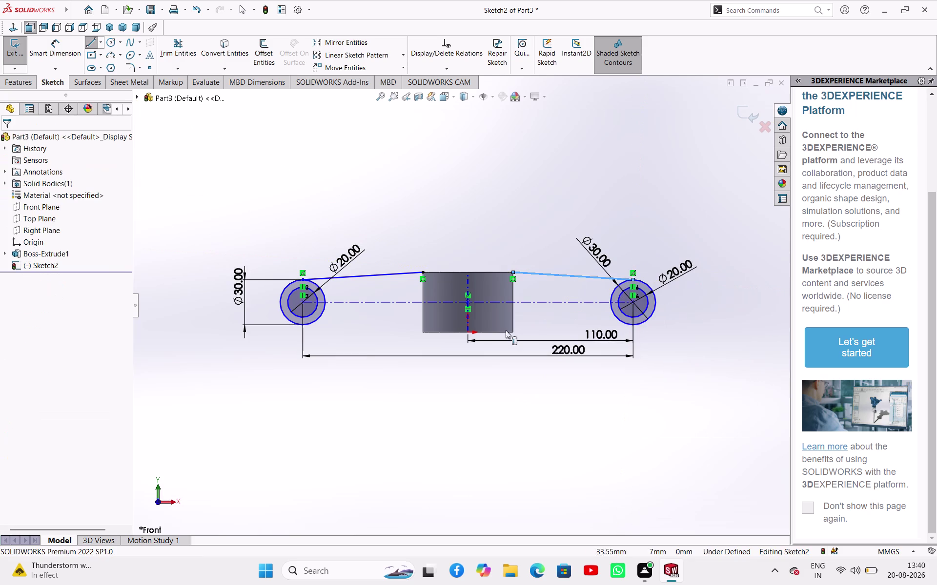
click(87, 41)
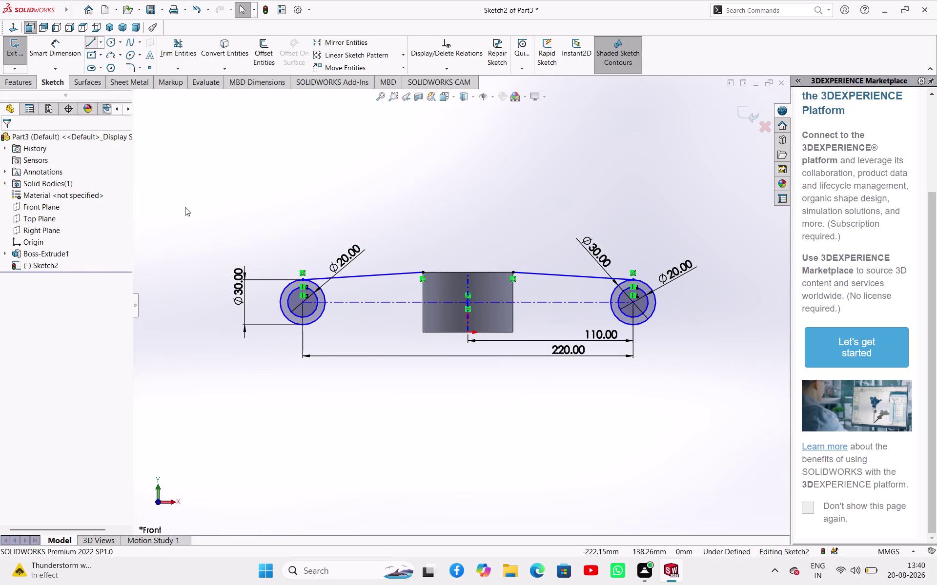
click(305, 323)
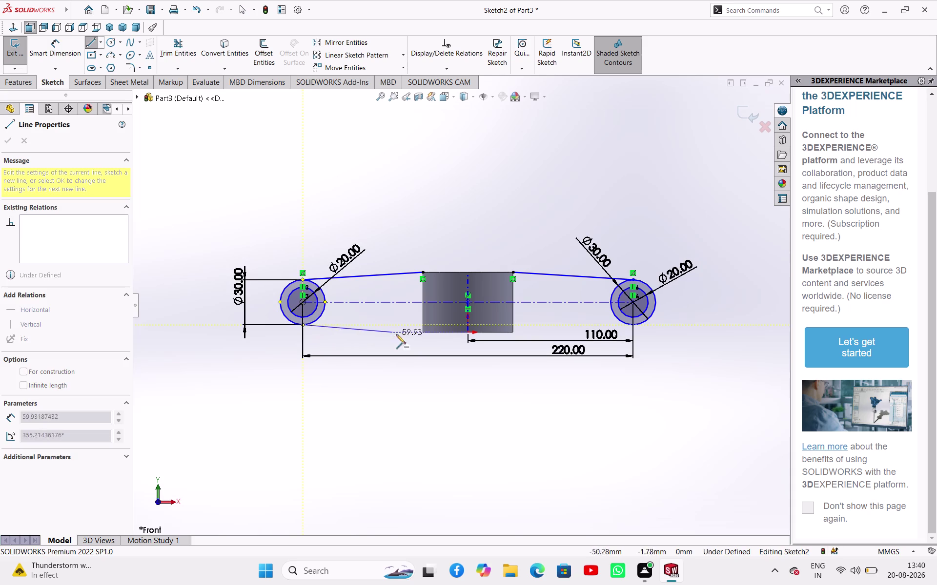
click(425, 332)
right_click(421, 369)
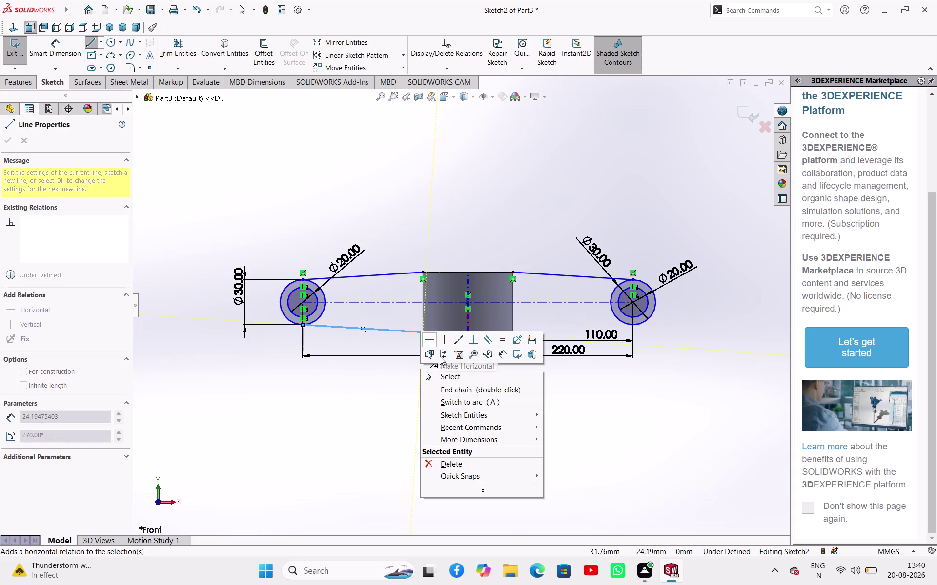
click(452, 374)
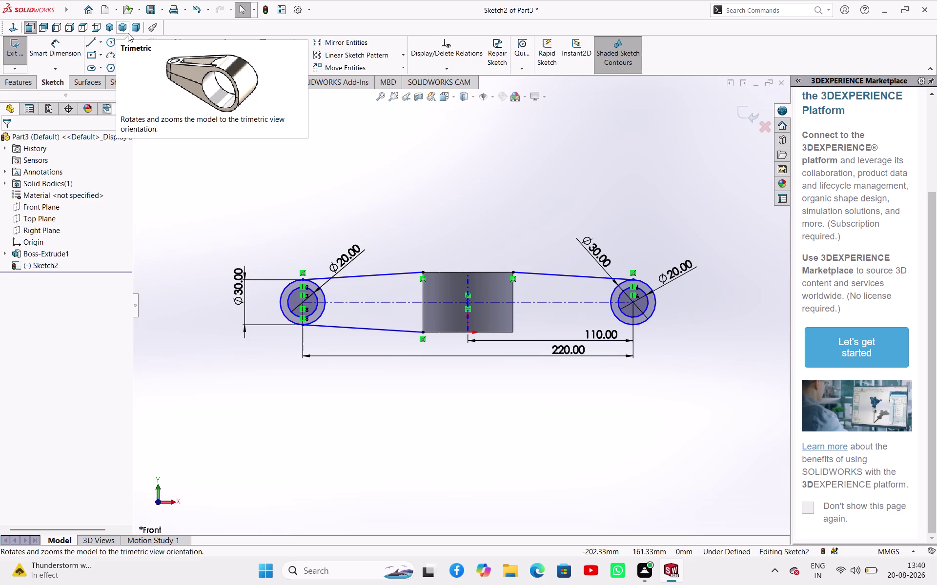
key(Escape)
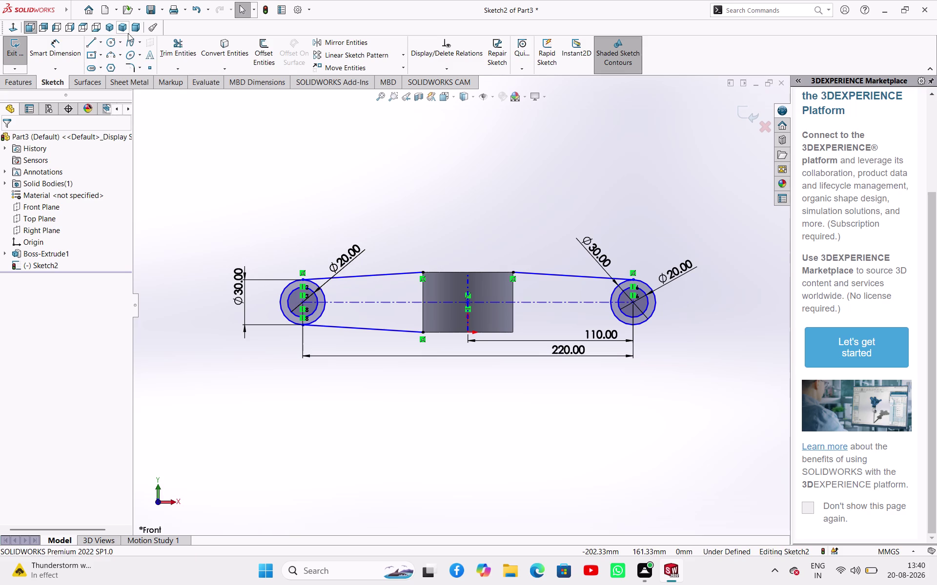
click(360, 271)
click(369, 280)
click(370, 280)
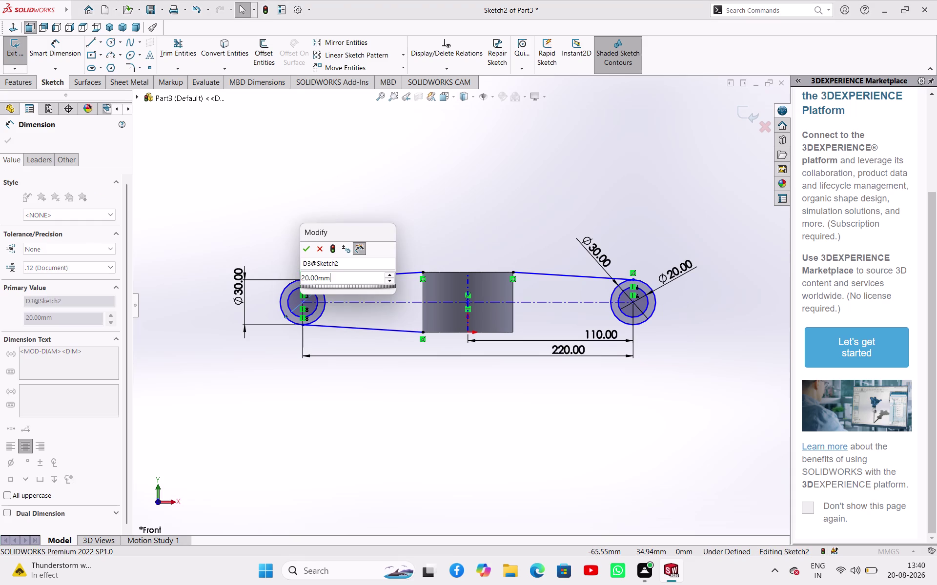
key(Escape)
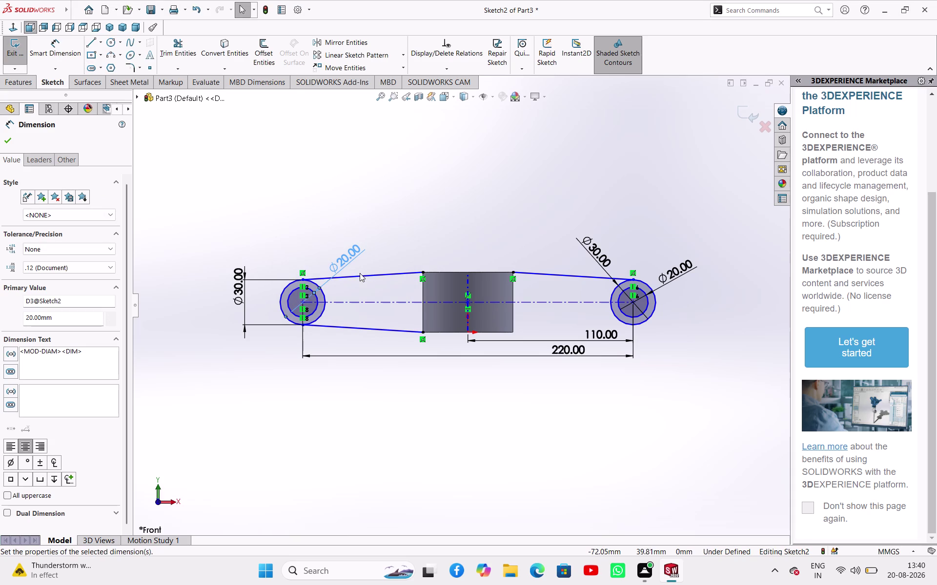
right_click(359, 274)
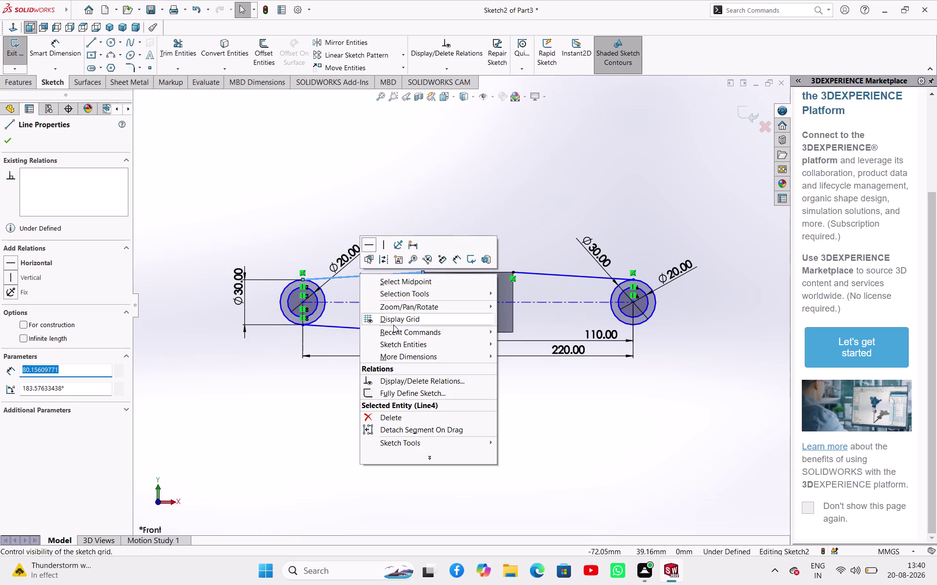
key(Escape)
click(379, 274)
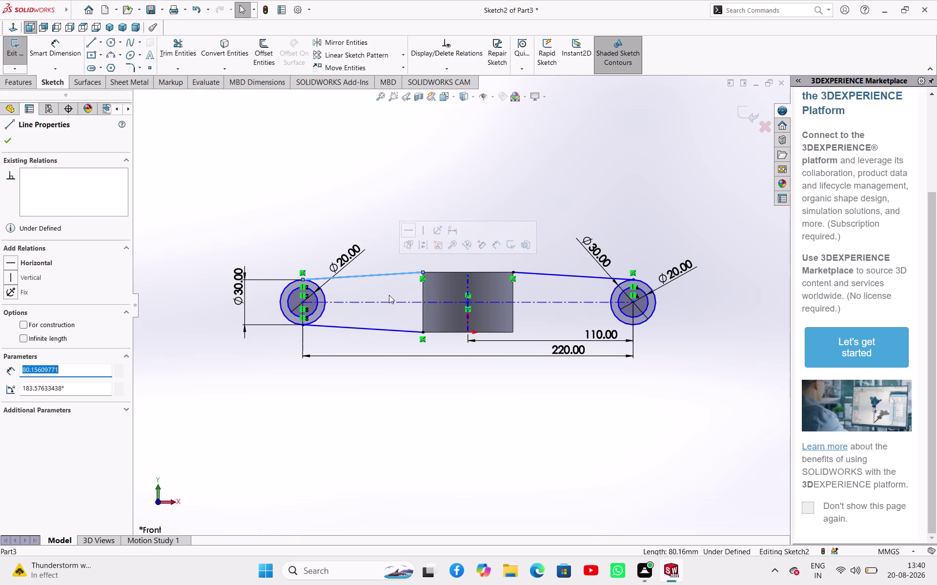
click(387, 276)
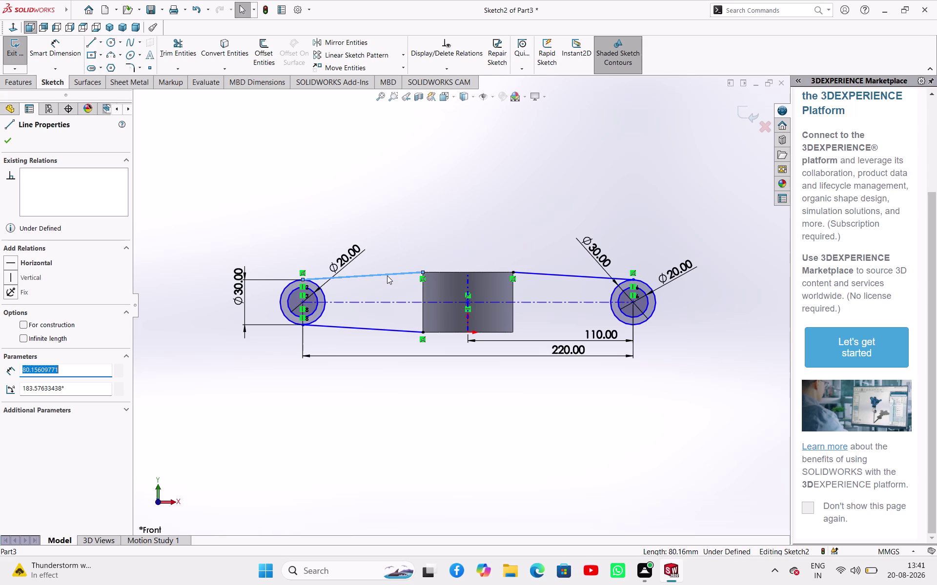
click(388, 273)
Delete the upper-left connecting line between the left circle and the tube.
click(388, 273)
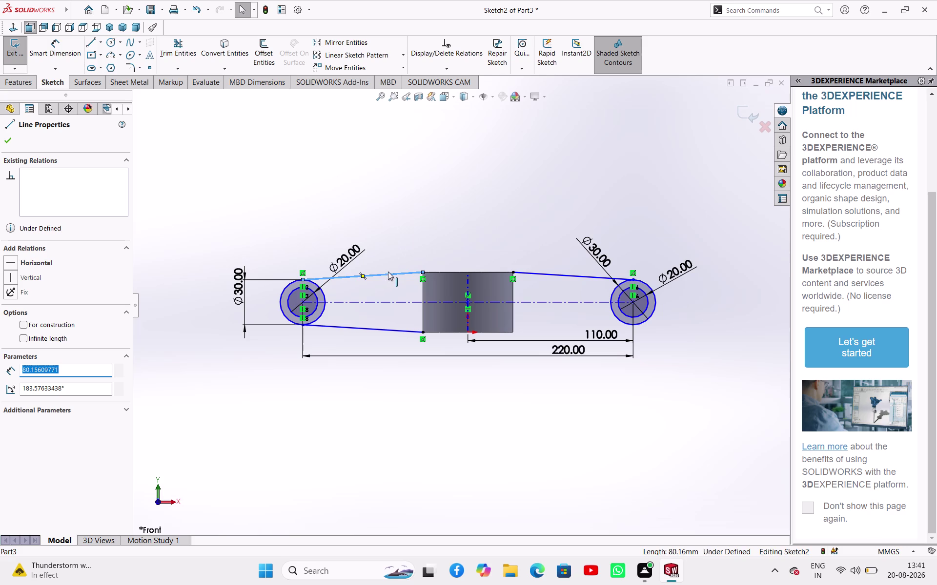
click(385, 264)
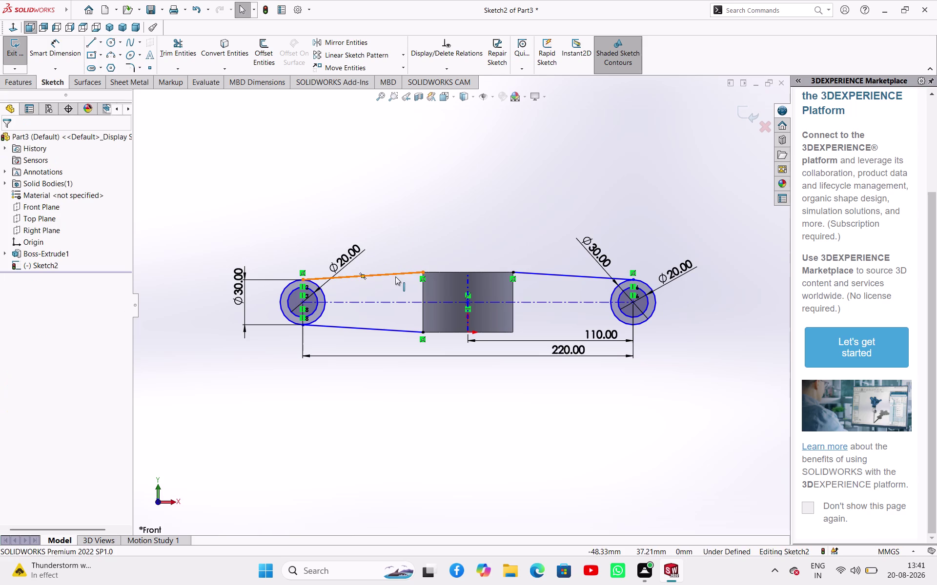
key(Delete)
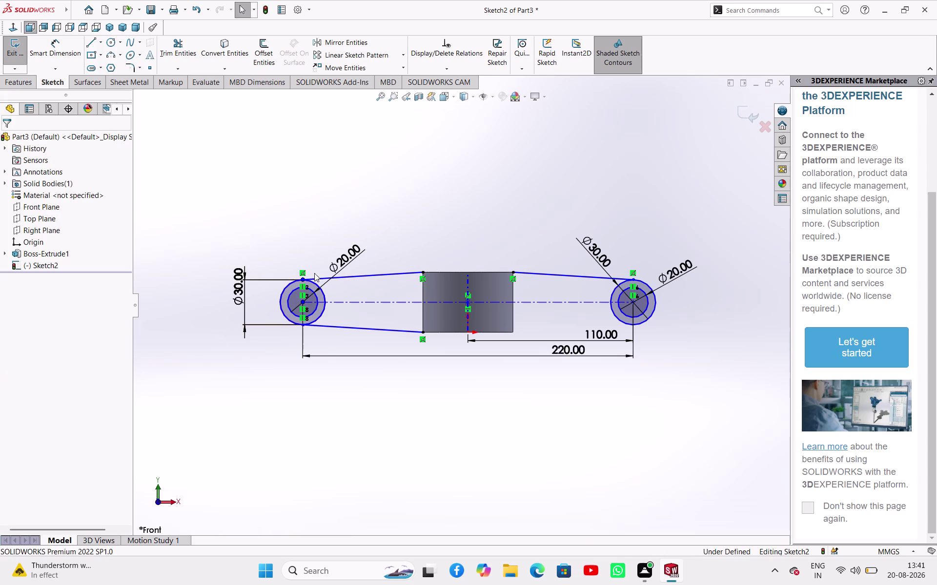
click(337, 274)
key(Escape)
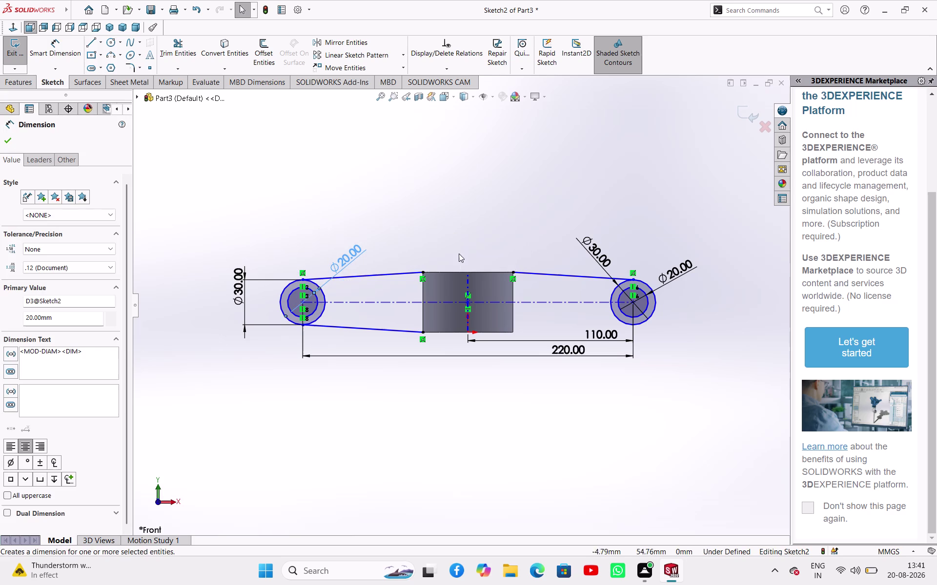
click(402, 273)
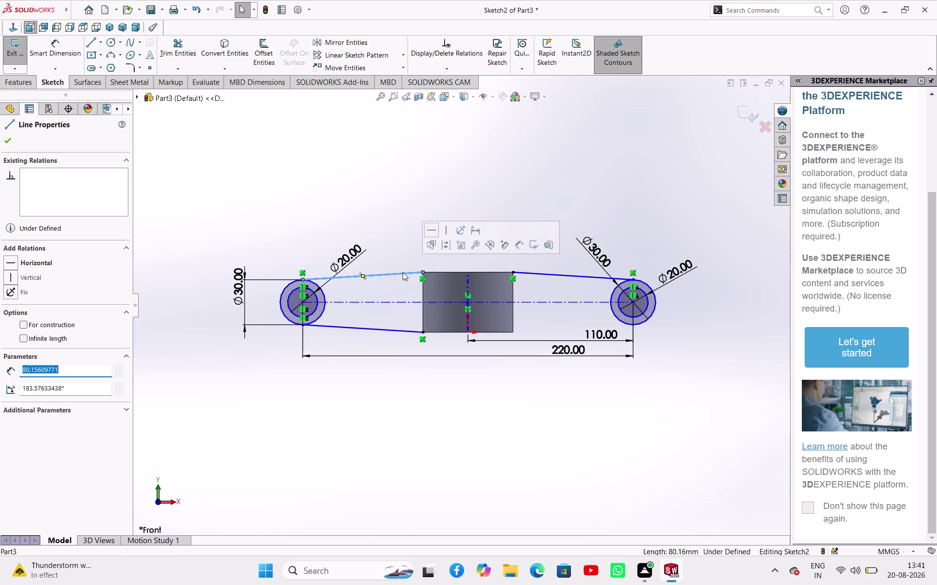
key(Delete)
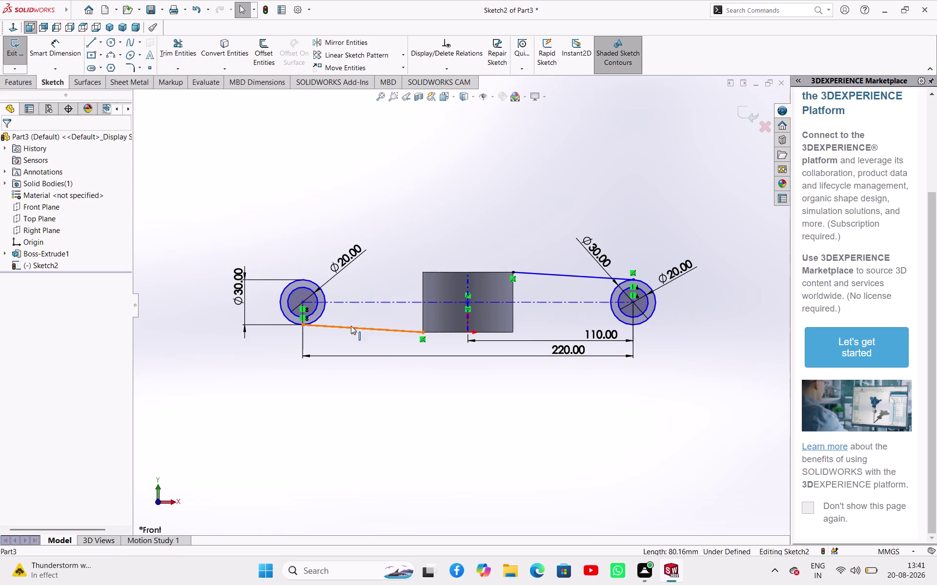
Delete the right-hand and lower-left connecting lines.
drag(354, 326, 358, 327)
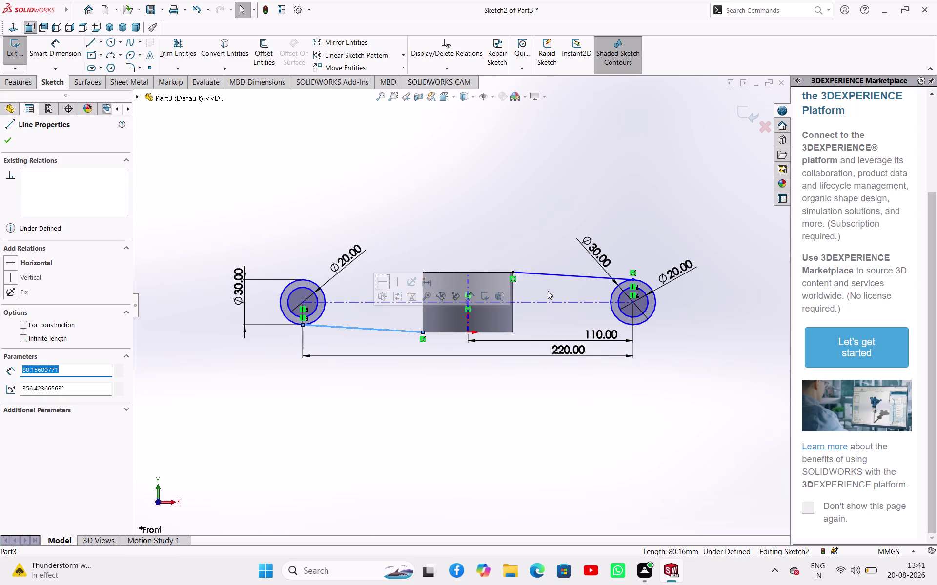
click(554, 275)
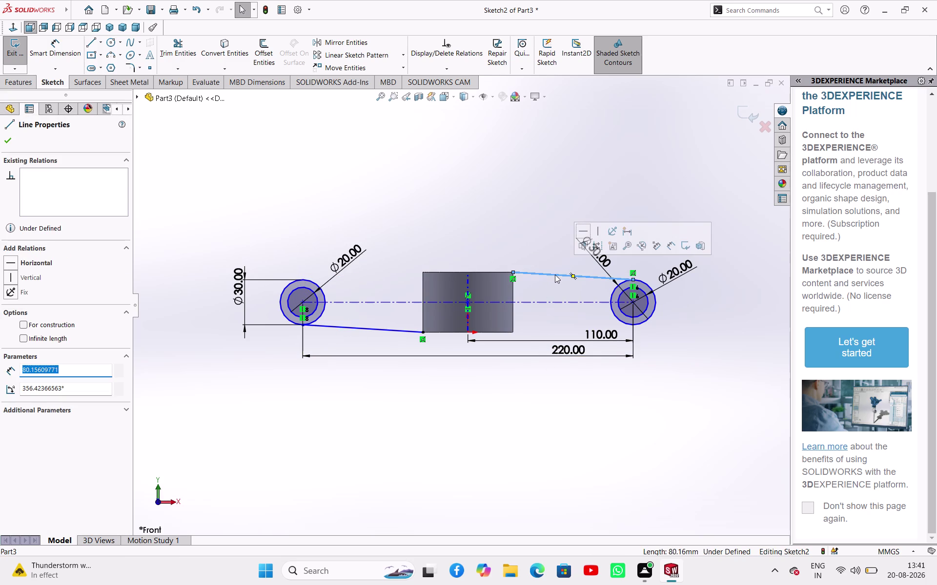
key(Delete)
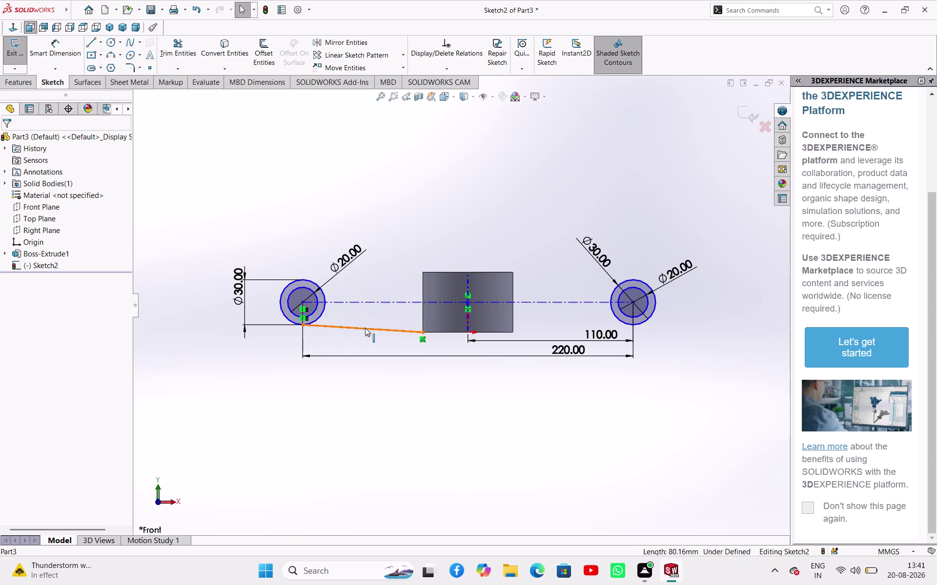
click(370, 326)
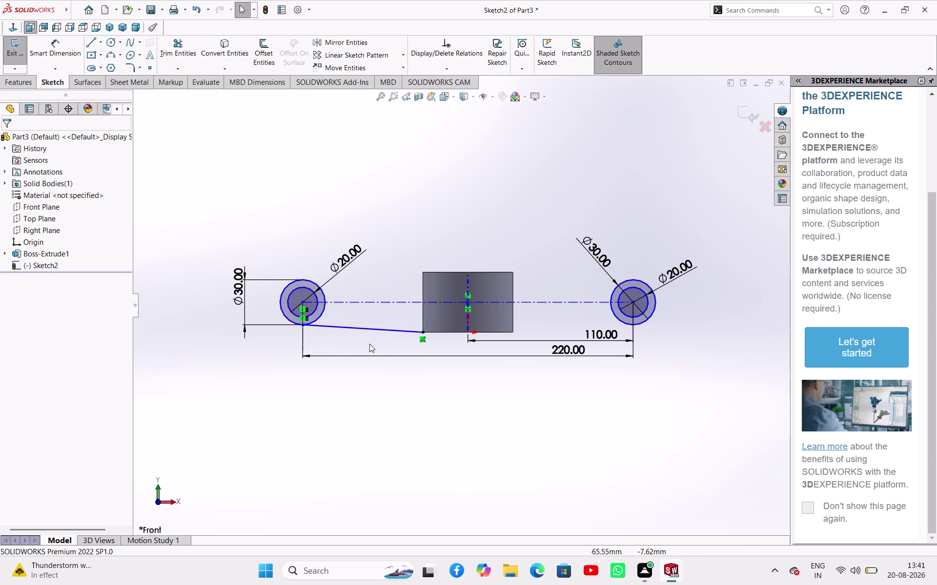
click(369, 326)
click(372, 328)
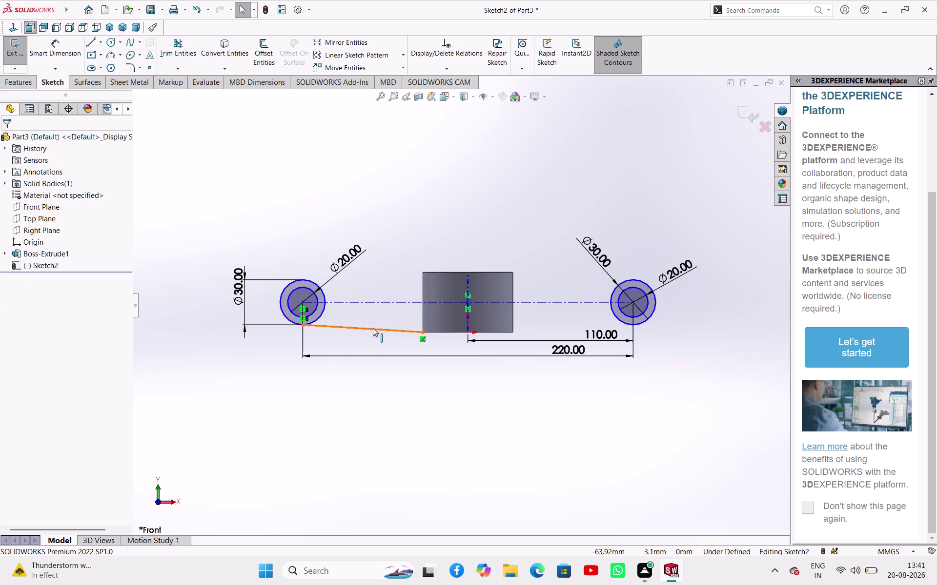
key(Delete)
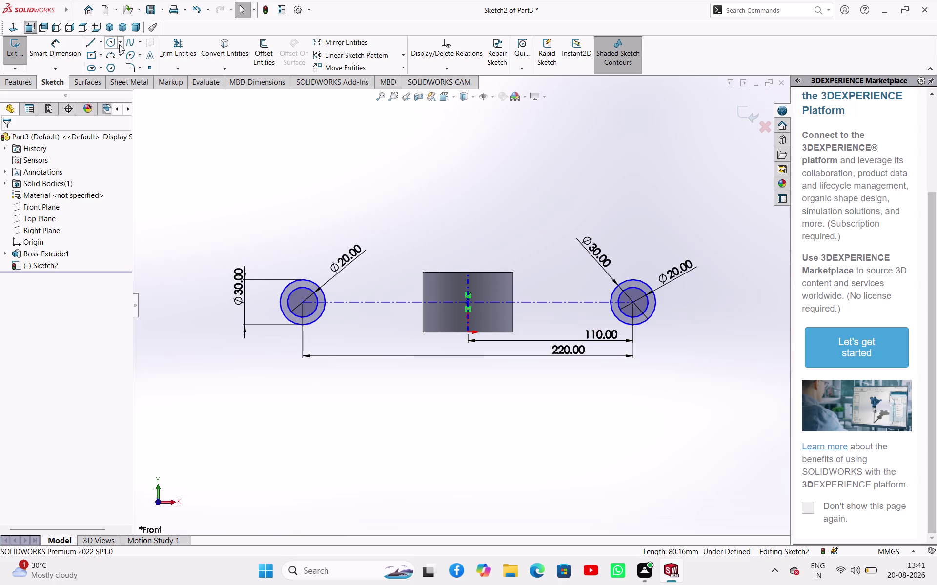
right_drag(284, 167, 299, 97)
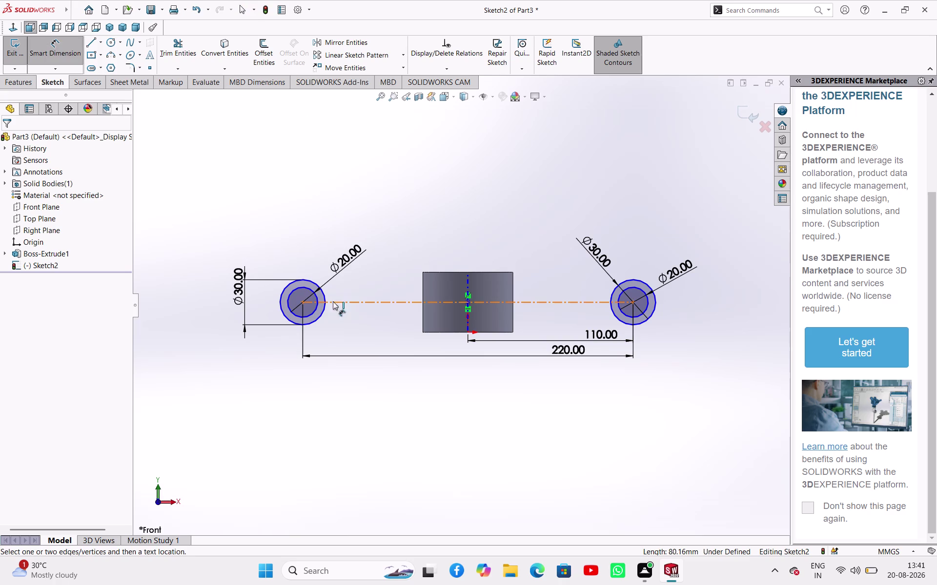
Dimension the centreline to the tube's bottom edge at 20 mm, then exit Sketch2.
click(333, 302)
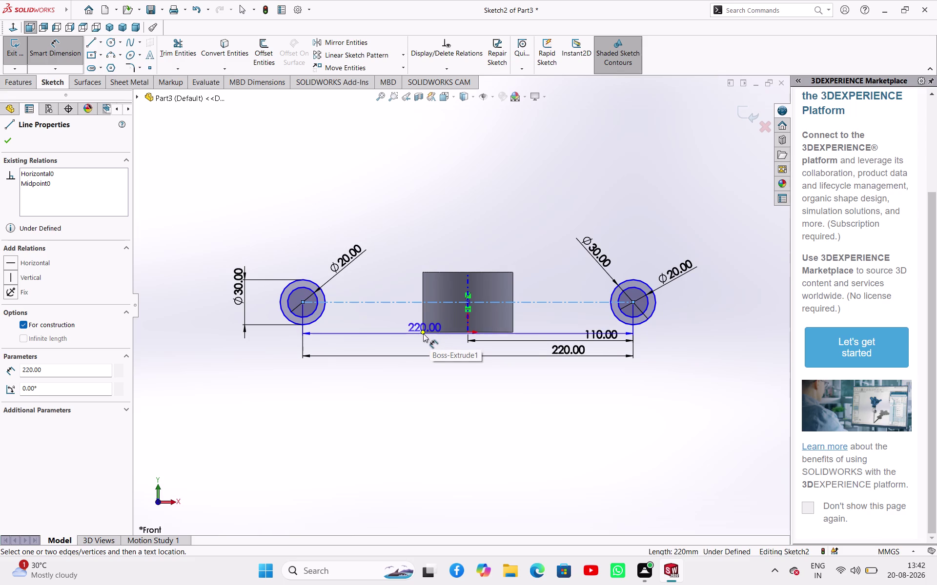
click(424, 332)
click(411, 324)
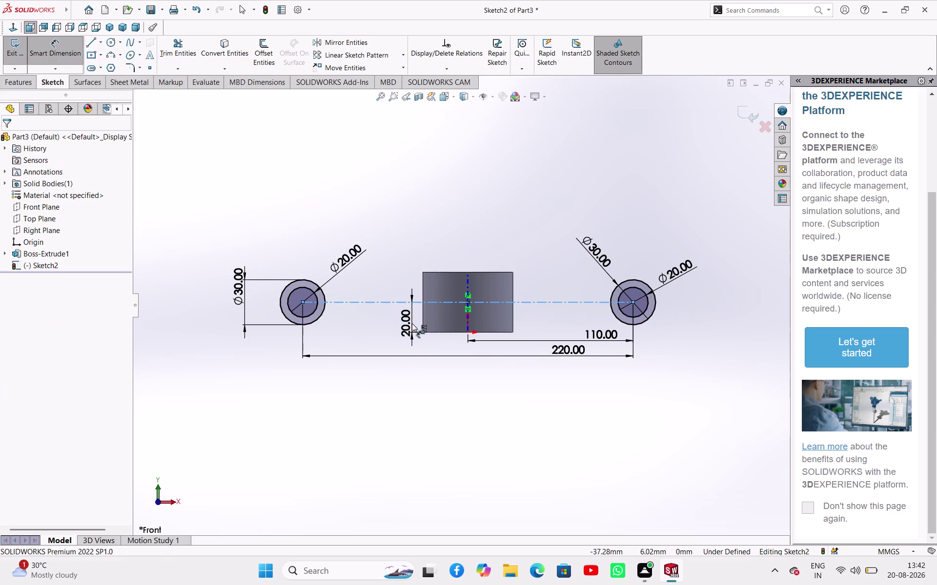
click(370, 306)
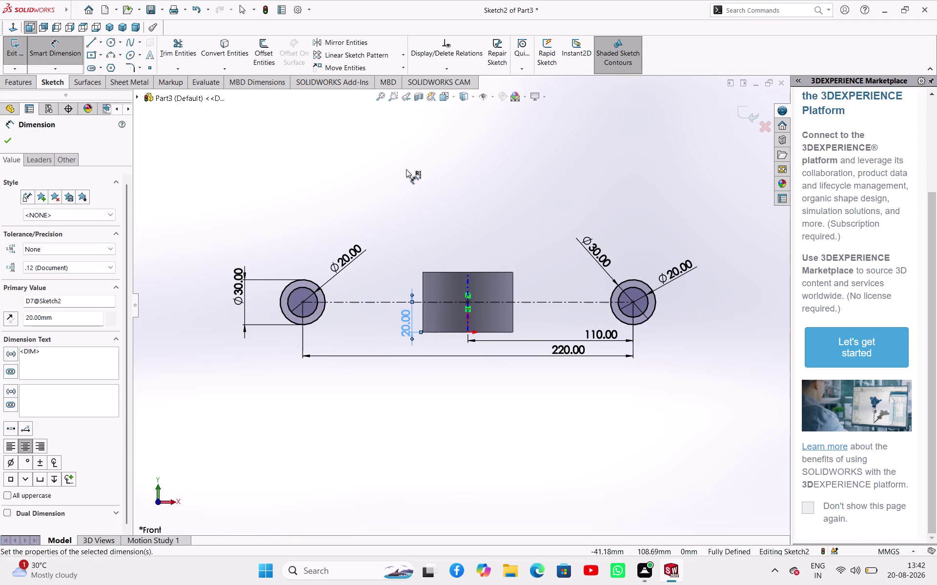
key(Escape)
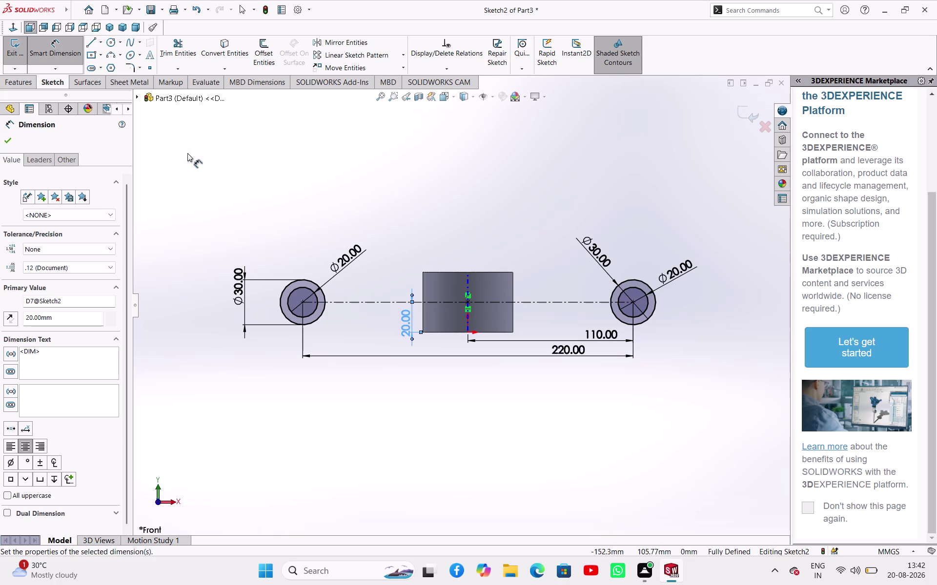
click(12, 145)
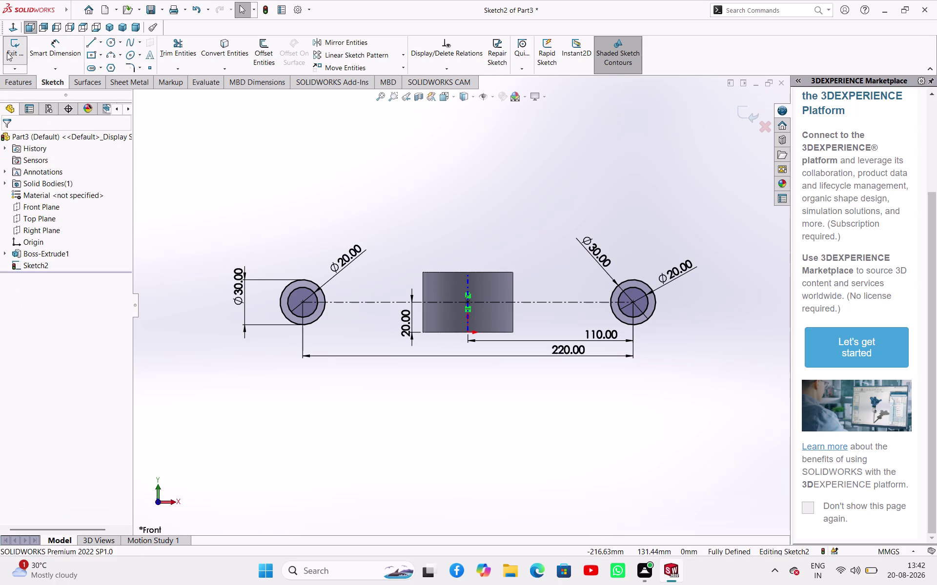
click(7, 52)
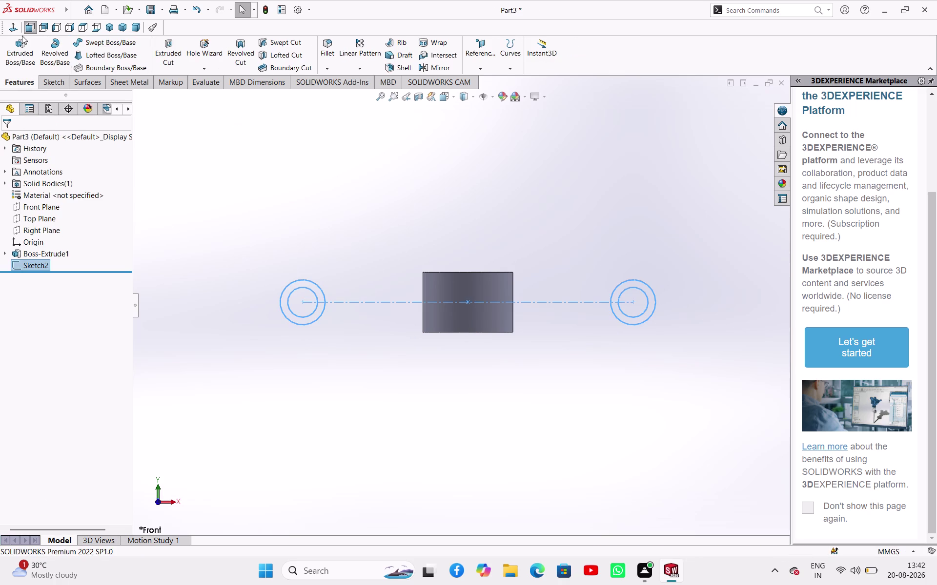
Extrude Sketch2's end circles Mid Plane with 40 mm depth and confirm.
click(19, 42)
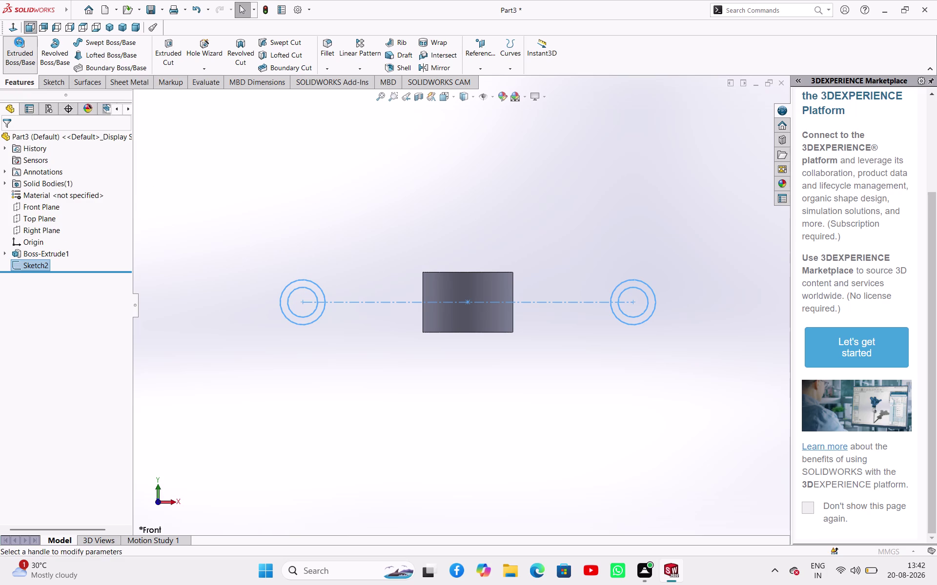
click(109, 28)
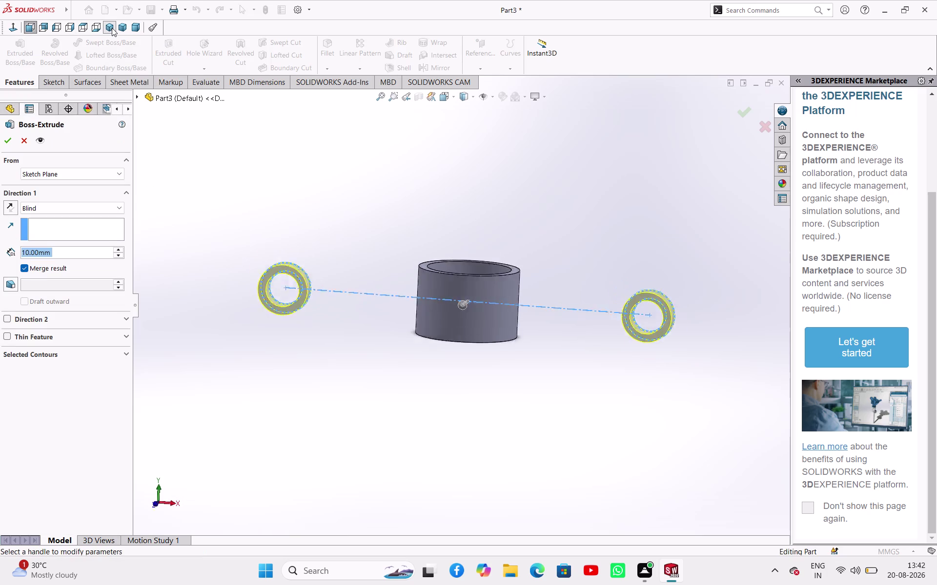
click(75, 212)
click(79, 266)
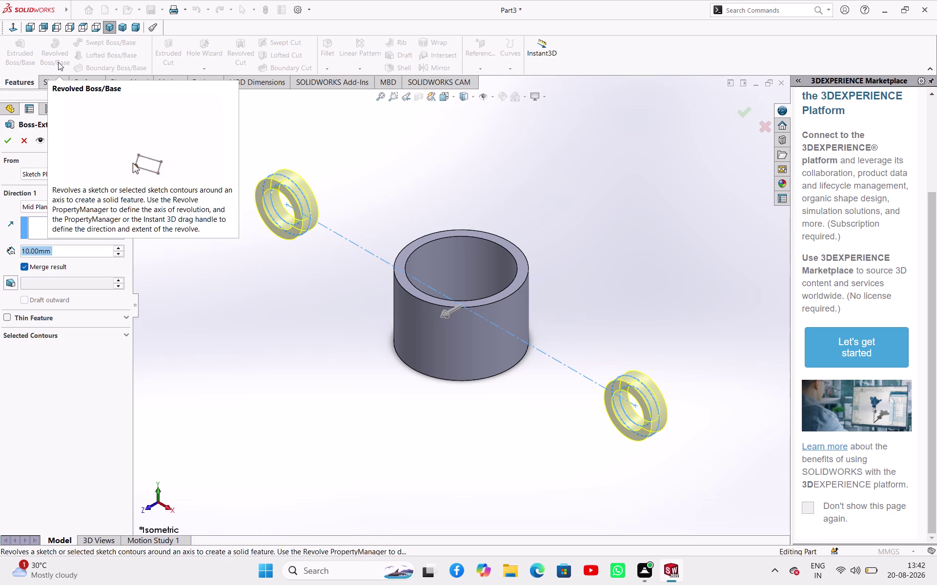
text(40)
key(Return)
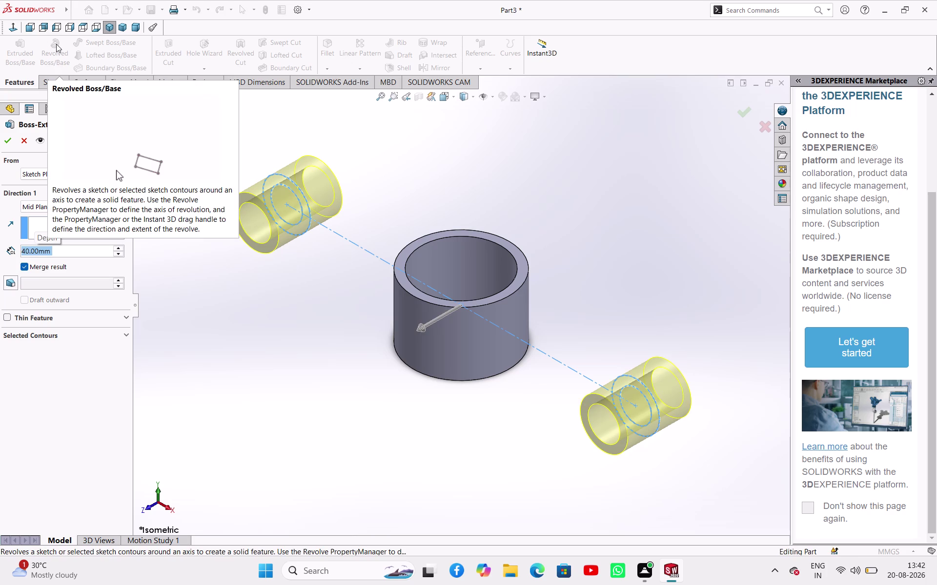
click(4, 143)
click(237, 253)
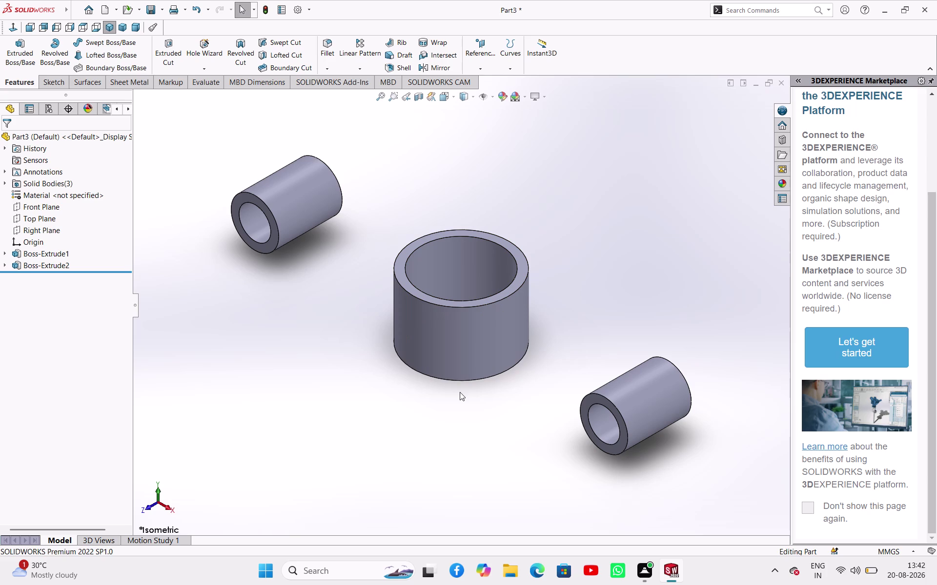
click(274, 247)
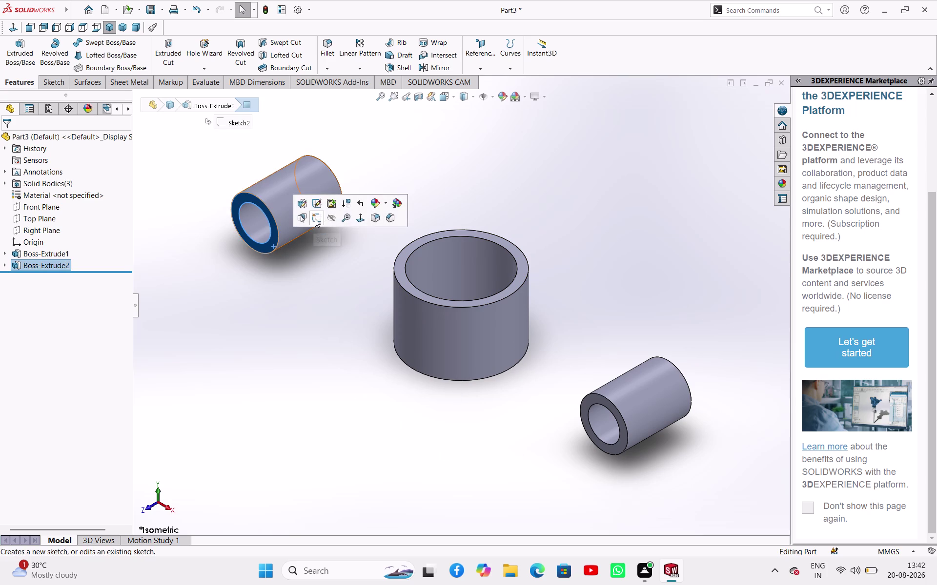
Convert the left tube's outer circular edge into the sketch.
click(315, 219)
click(333, 214)
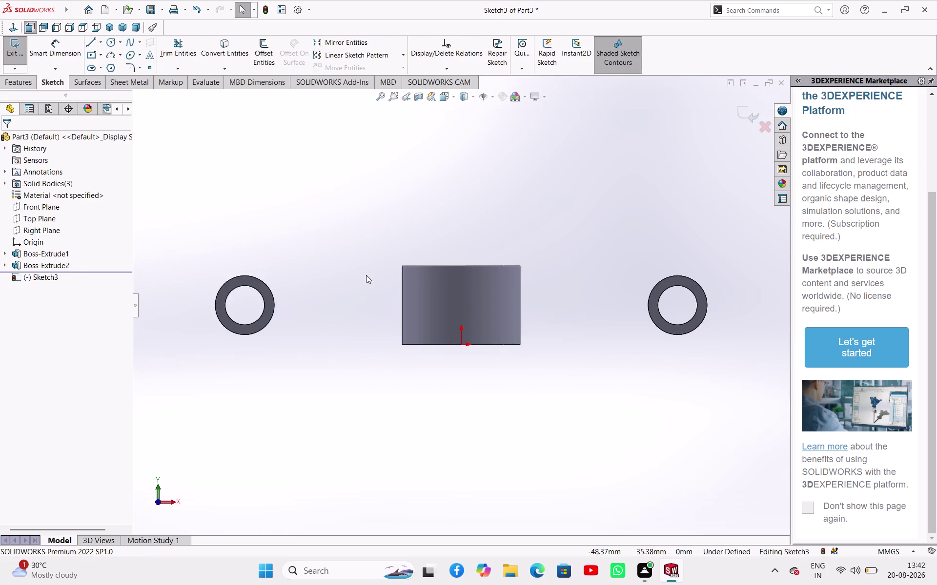
scroll(up, 3)
scroll(down, 3)
scroll(down, 3)
scroll(up, 3)
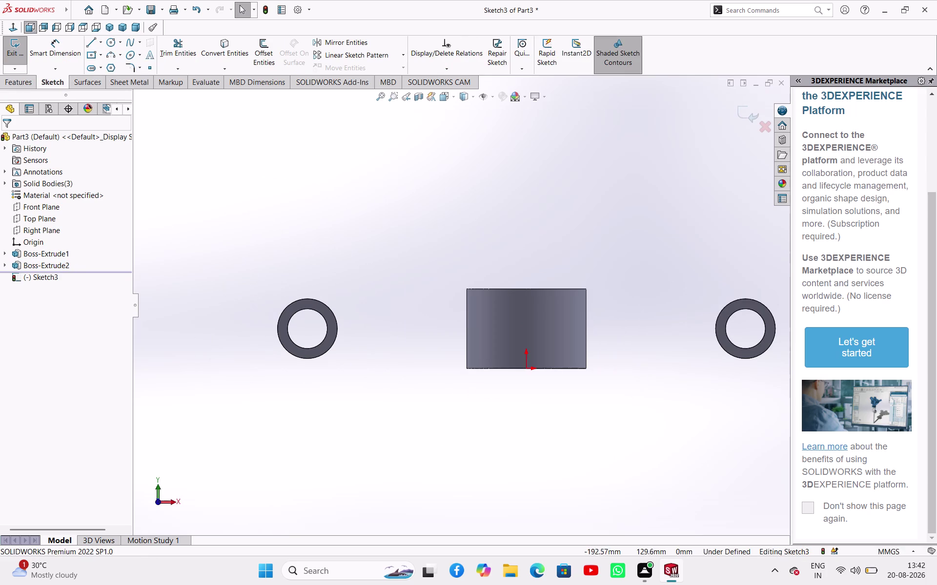
click(217, 44)
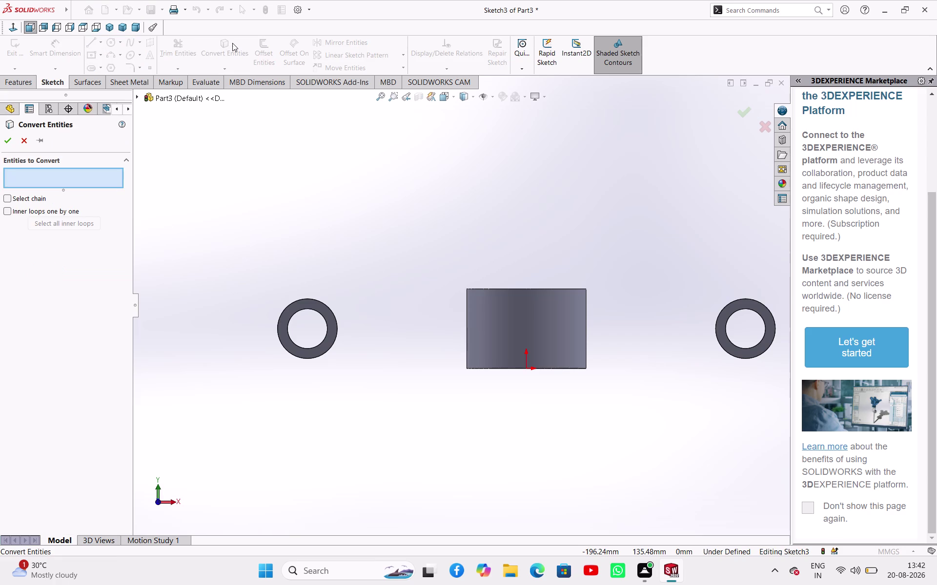
click(337, 331)
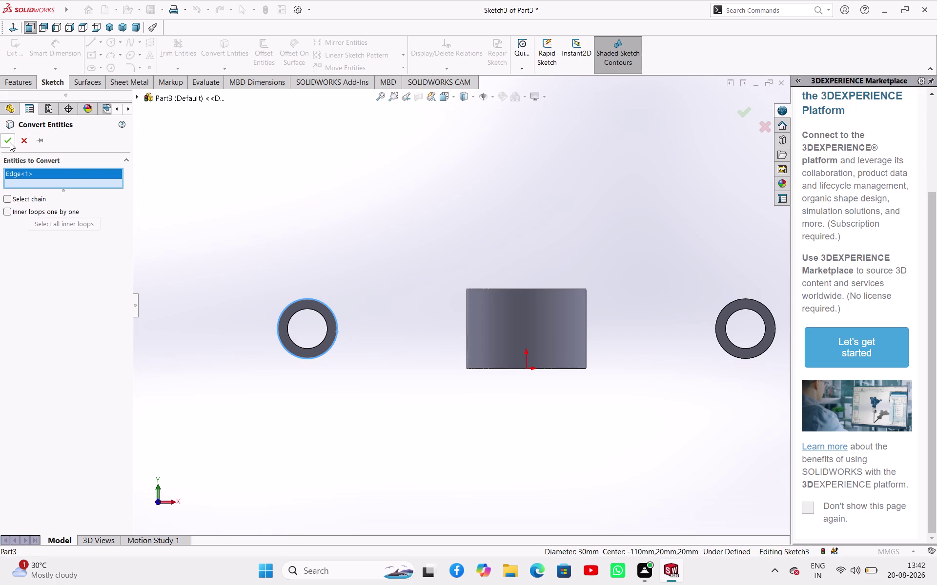
click(10, 142)
Convert the central tube's left silhouette edge into a sketch line.
middle_drag(292, 178, 248, 240)
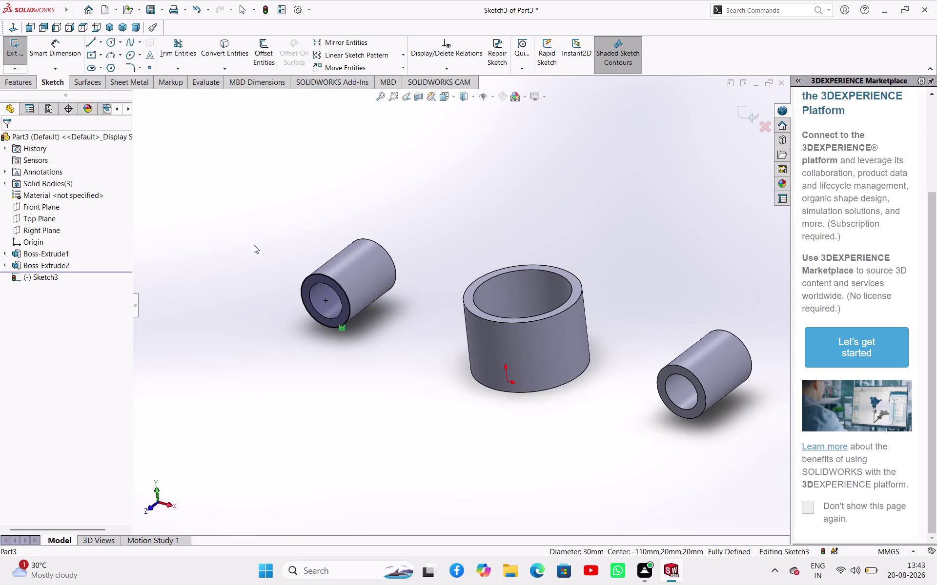
scroll(down, 3)
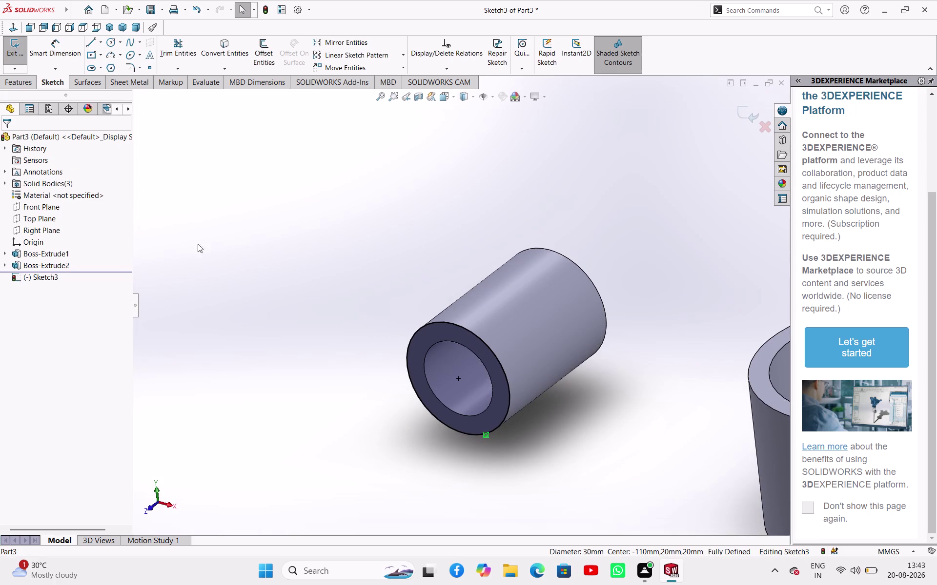
click(38, 278)
click(441, 273)
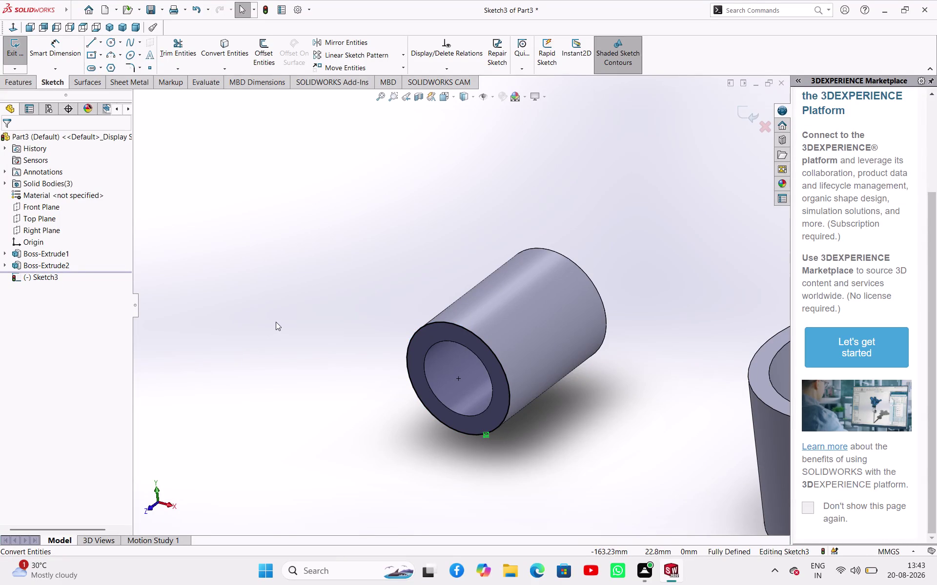
key(ctrl+1)
middle_drag(306, 263, 344, 294)
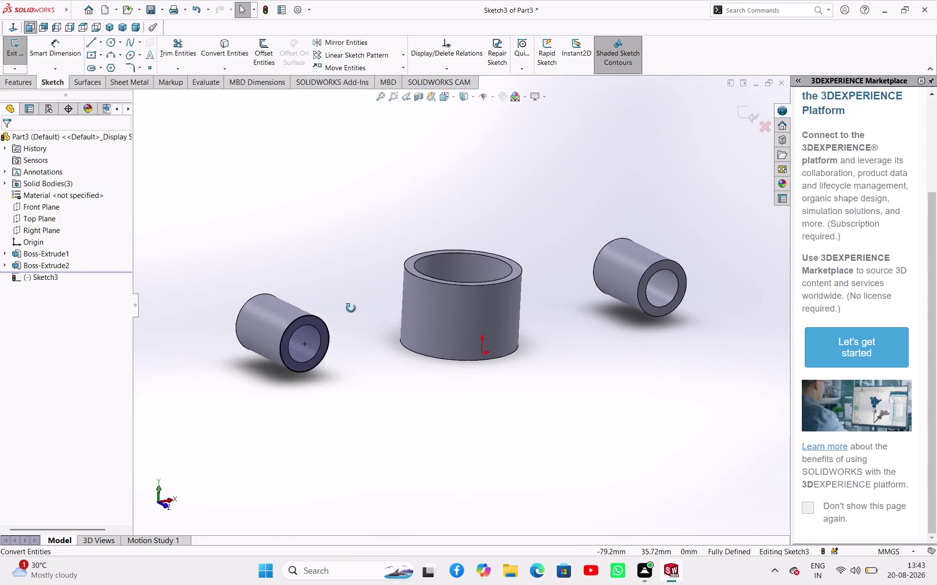
middle_drag(343, 294, 349, 331)
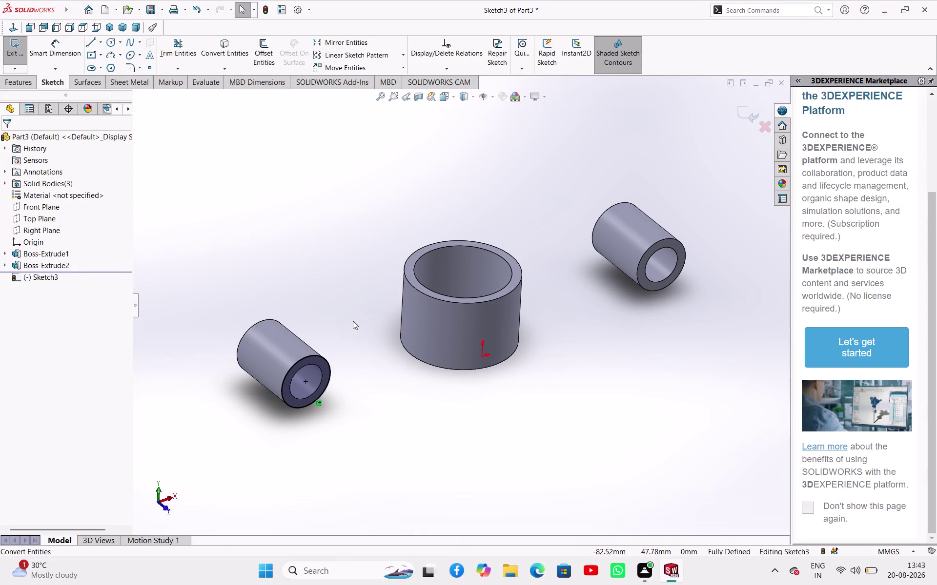
key(ctrl+1)
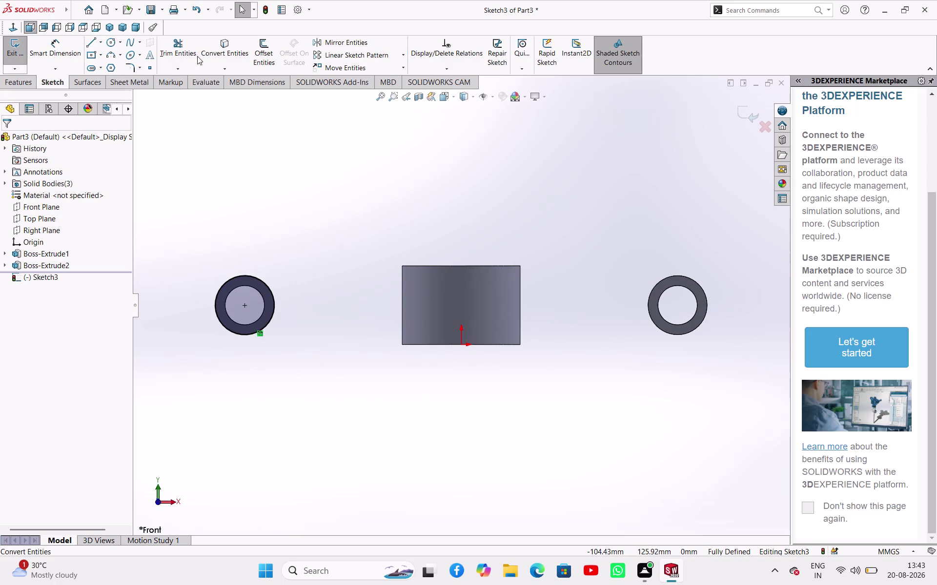
click(223, 48)
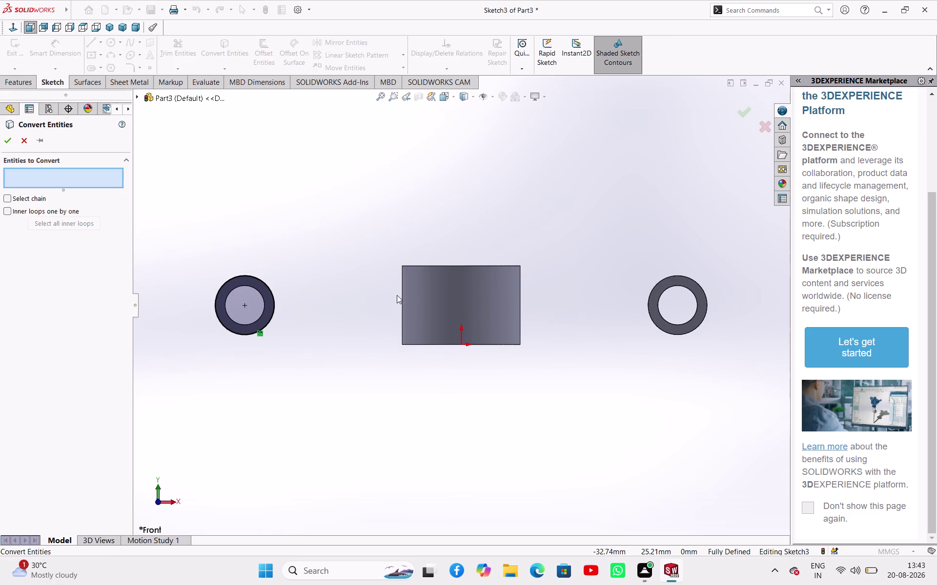
click(402, 299)
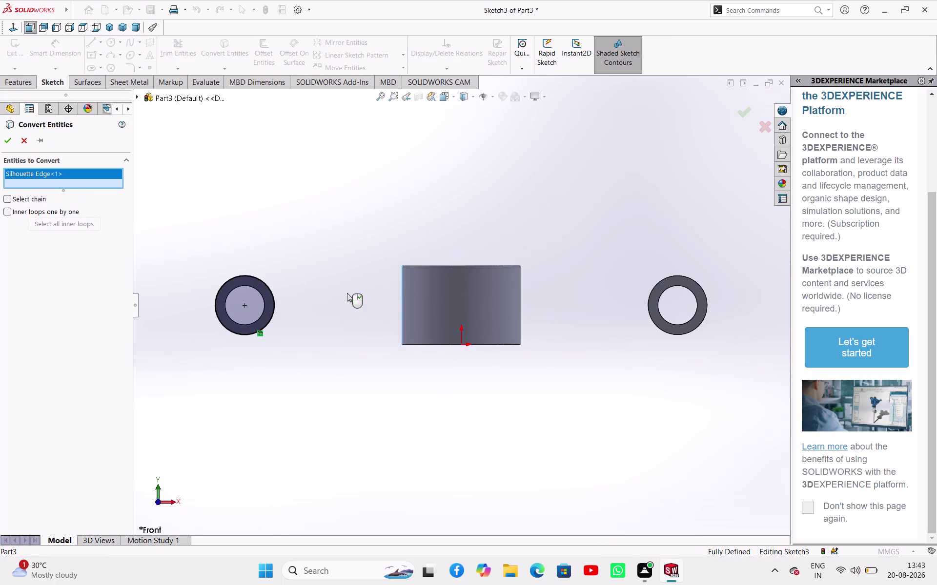
click(7, 139)
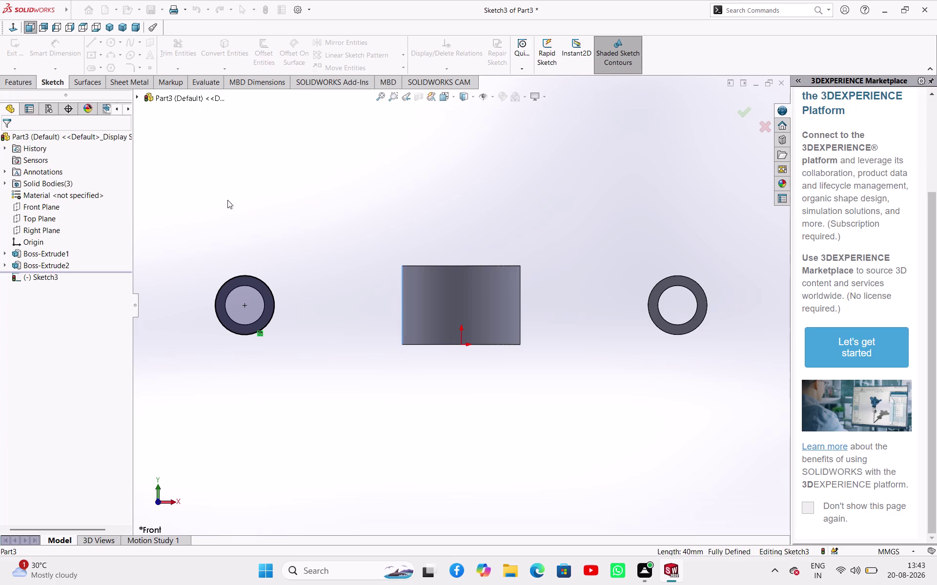
middle_drag(269, 184, 258, 269)
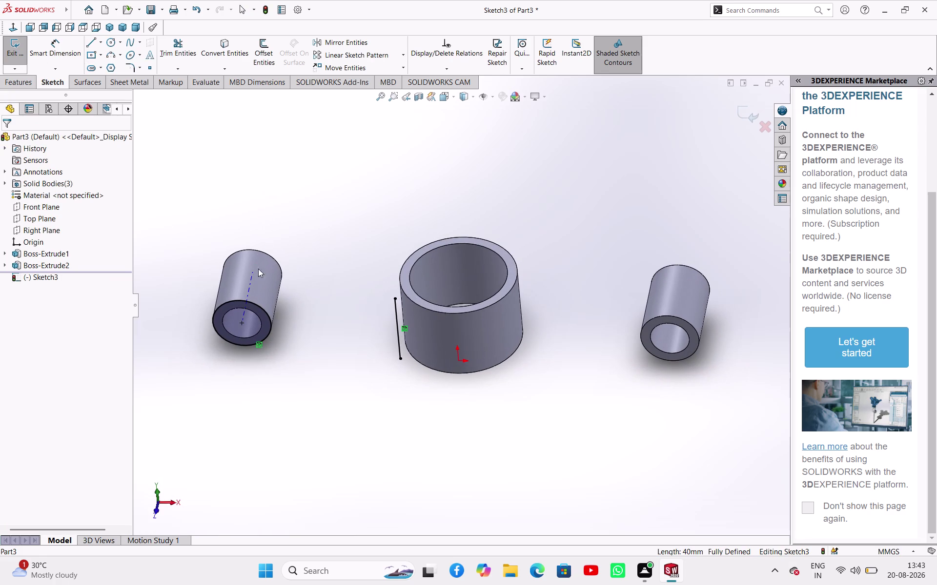
click(157, 516)
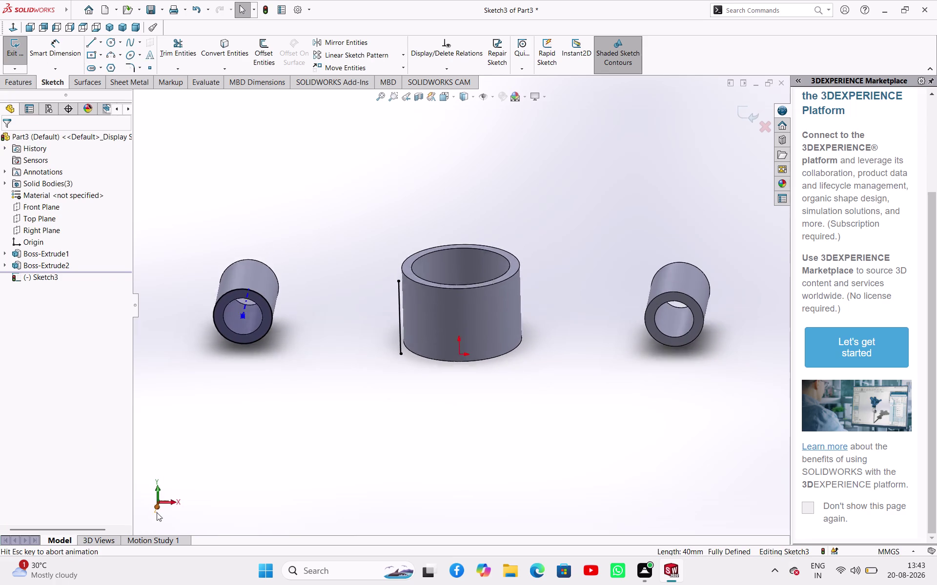
click(360, 365)
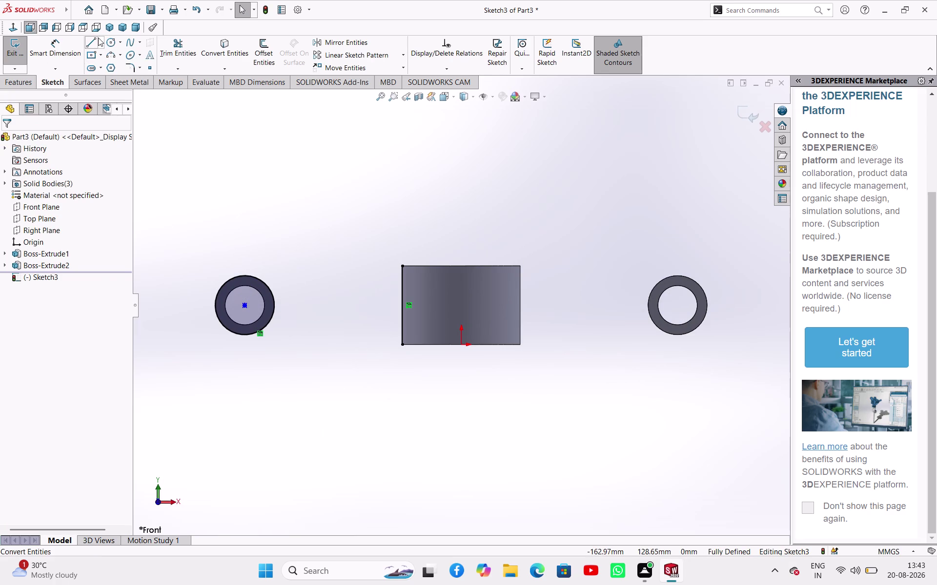
Draw upper and lower lines from the tube's corners to the left circle's edge.
drag(93, 38, 92, 43)
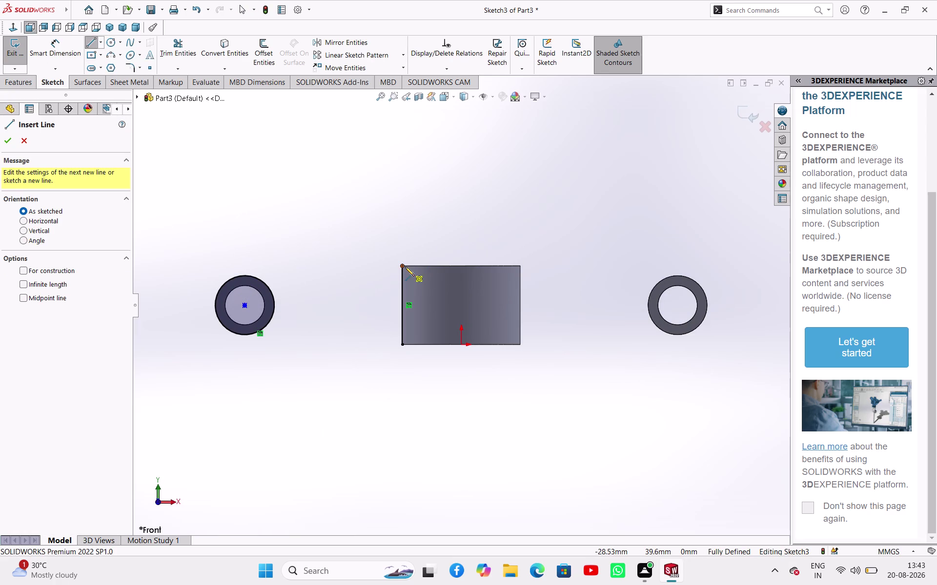
click(403, 267)
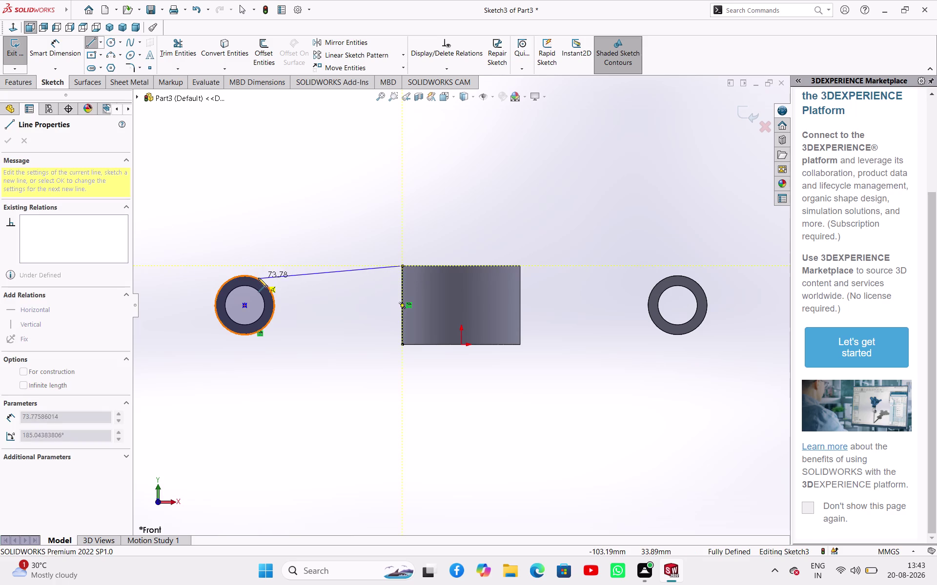
click(258, 278)
right_click(277, 233)
click(285, 238)
right_drag(285, 235, 297, 184)
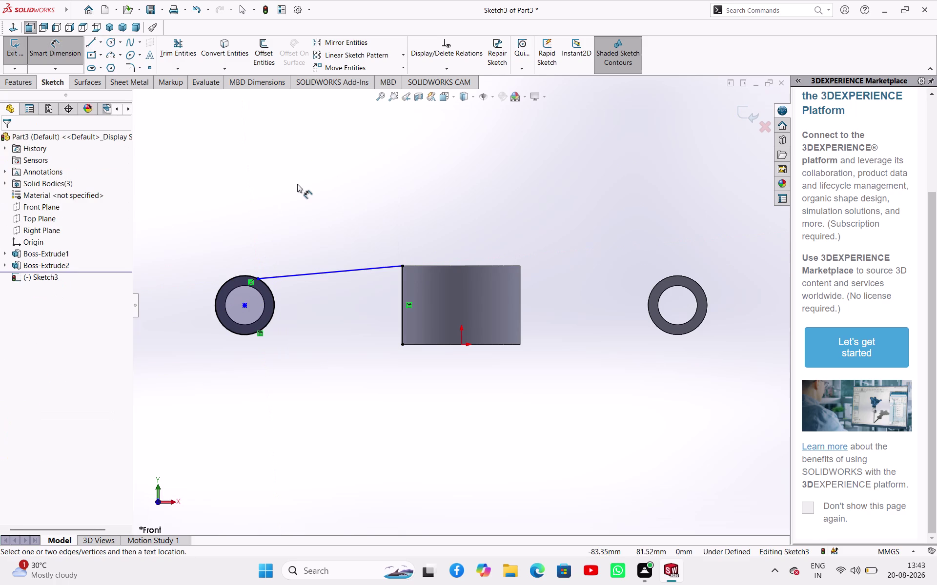
right_drag(297, 184, 236, 217)
right_drag(314, 191, 247, 218)
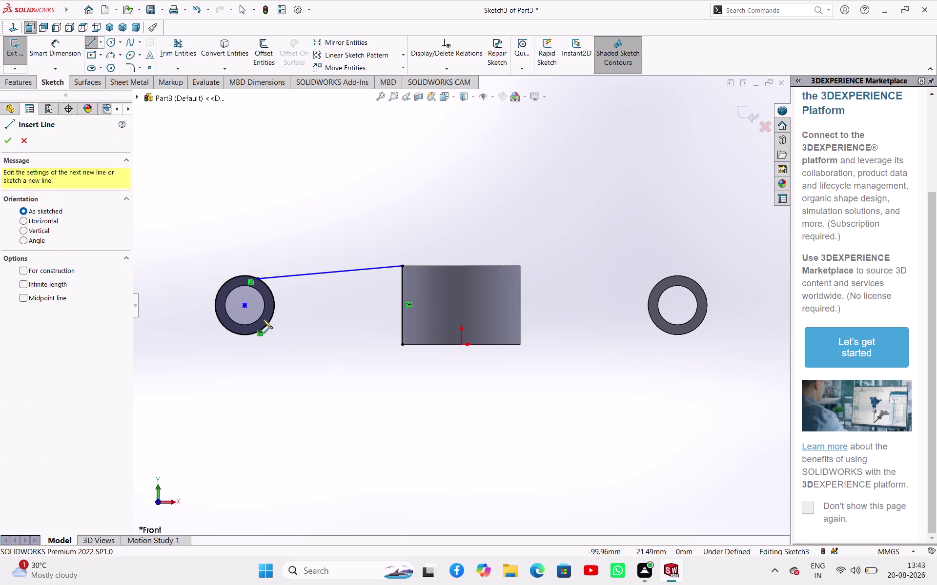
click(251, 337)
click(401, 343)
right_click(332, 337)
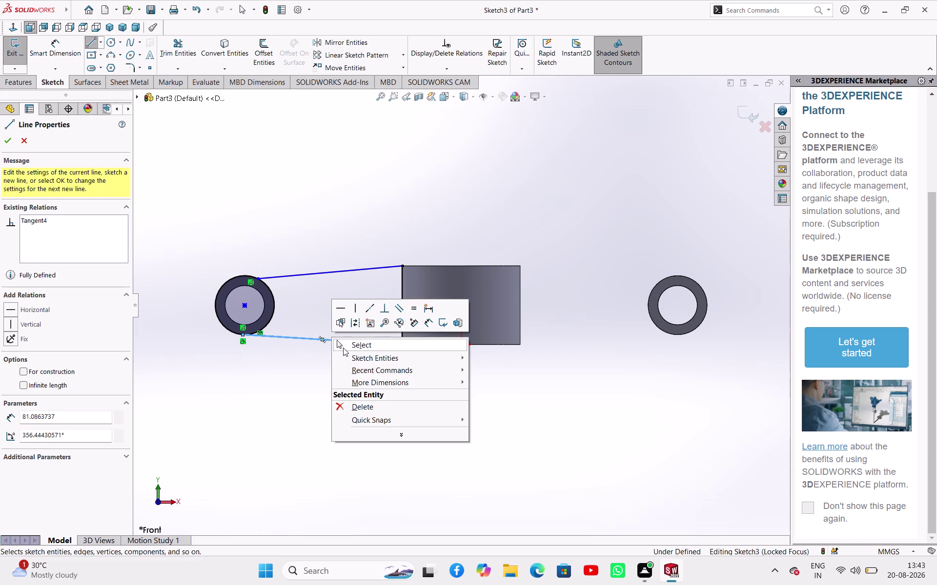
click(343, 348)
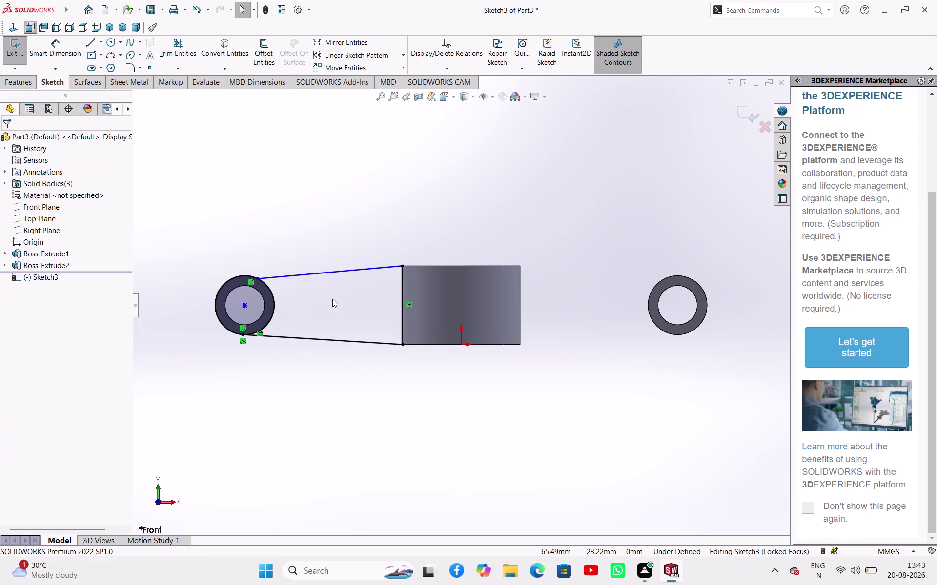
Select and delete an unwanted sketch entity.
scroll(down, 3)
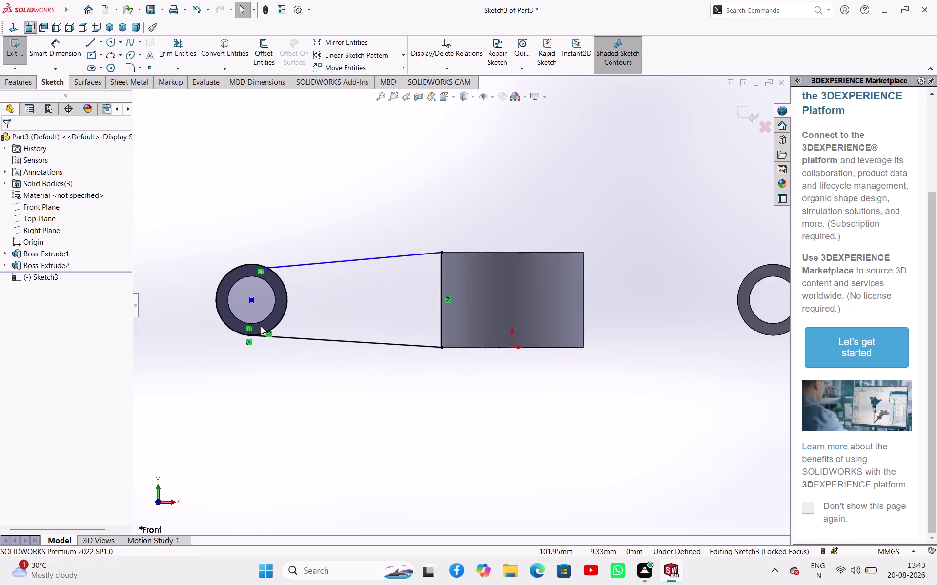
scroll(down, 3)
scroll(down, 3)
scroll(down, 3)
scroll(up, 3)
click(432, 357)
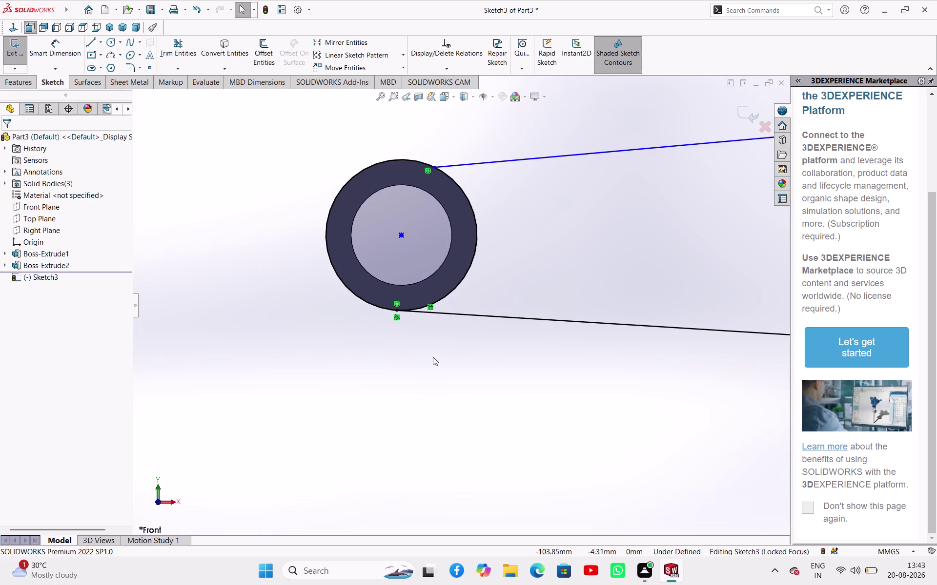
click(397, 319)
key(Delete)
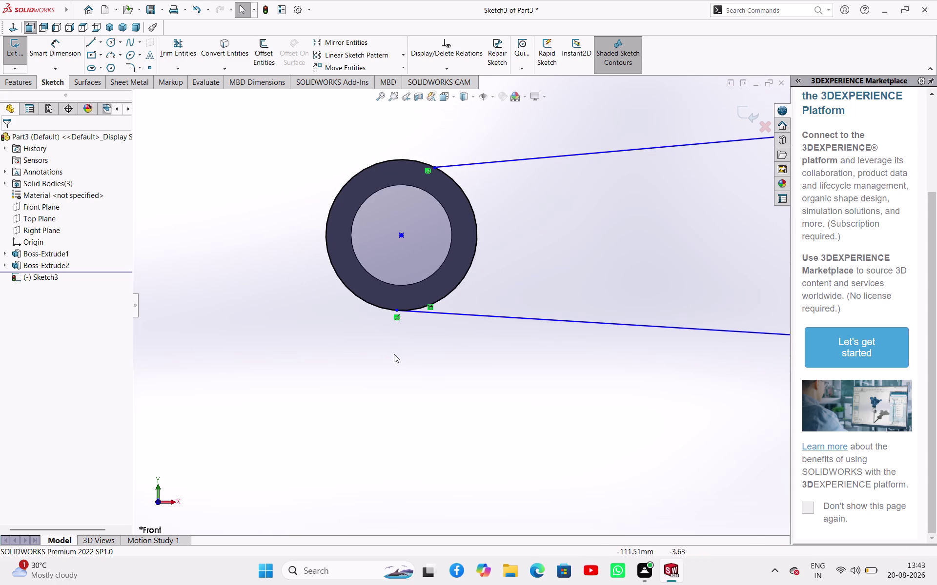
click(394, 354)
click(456, 315)
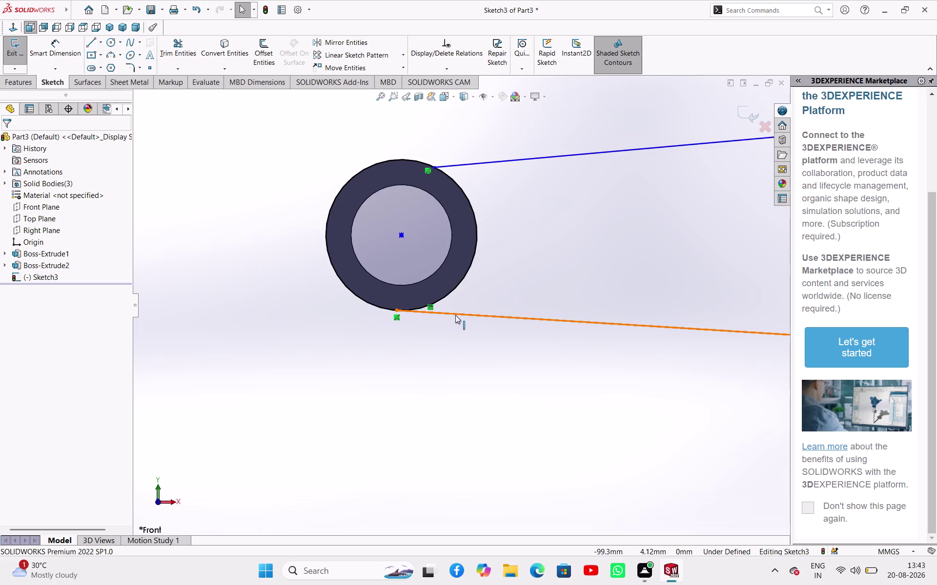
Add tangent relations between the outer circle and both the lower and upper lines.
click(453, 292)
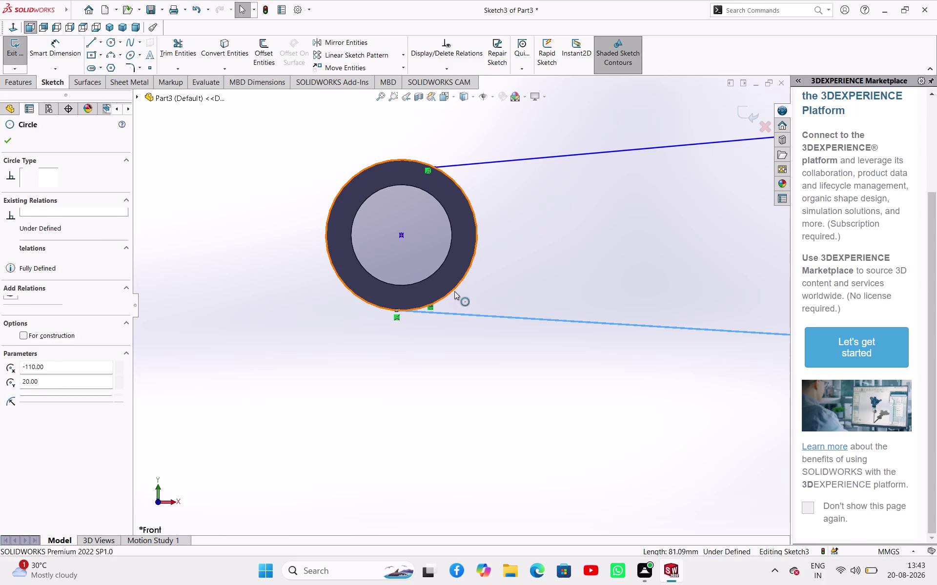
click(483, 250)
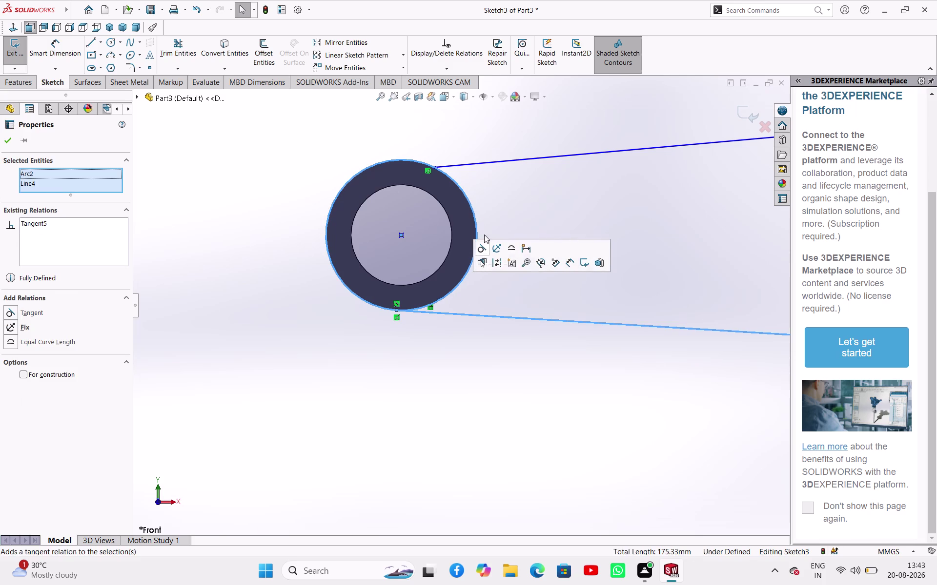
click(290, 168)
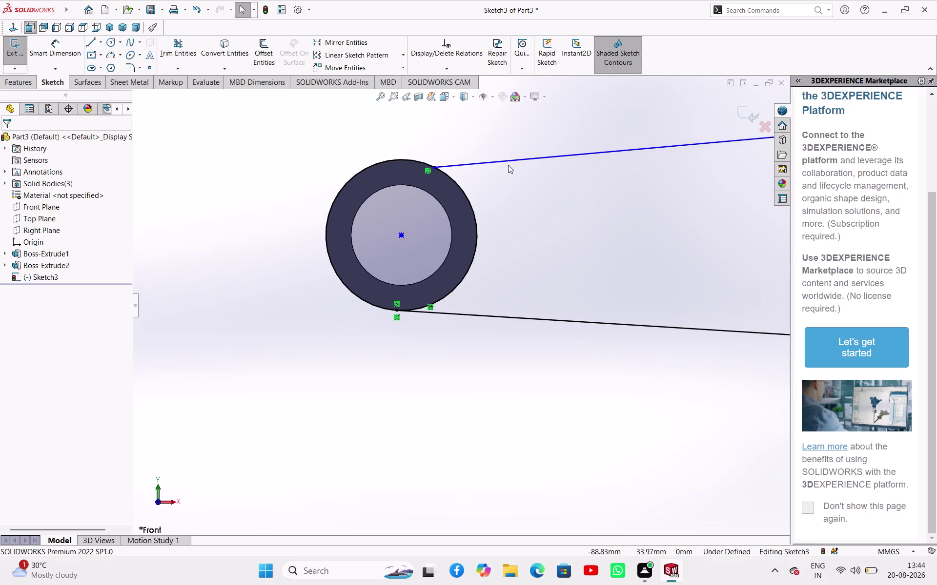
click(510, 161)
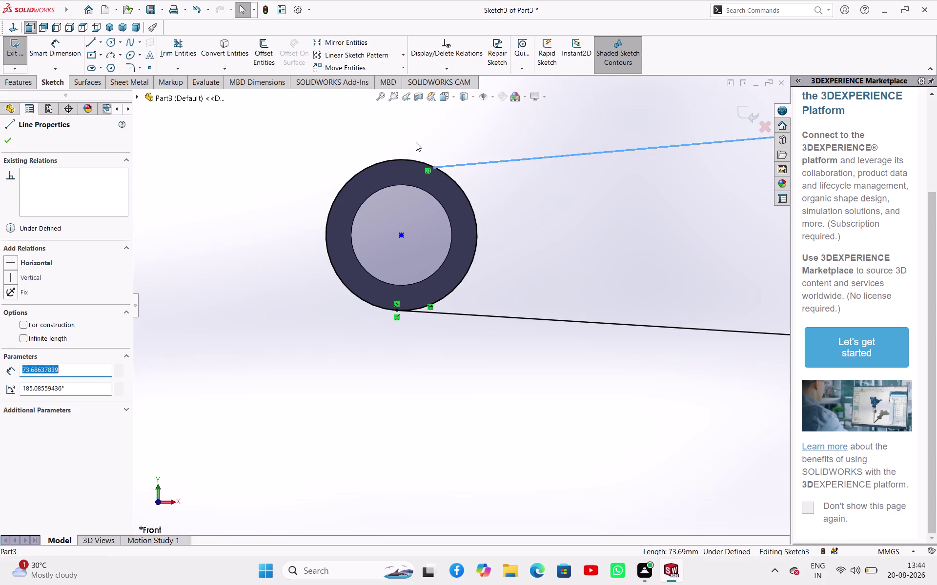
click(415, 162)
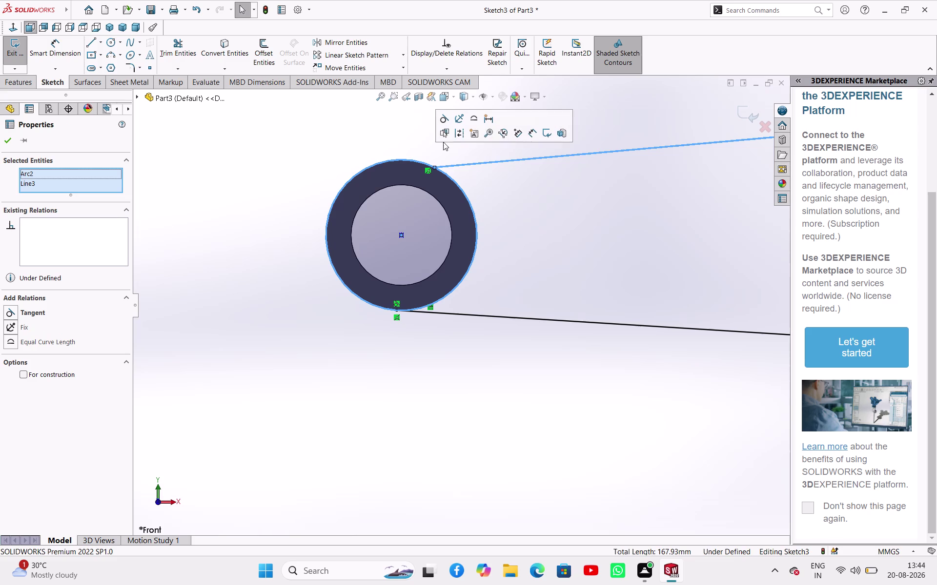
click(441, 120)
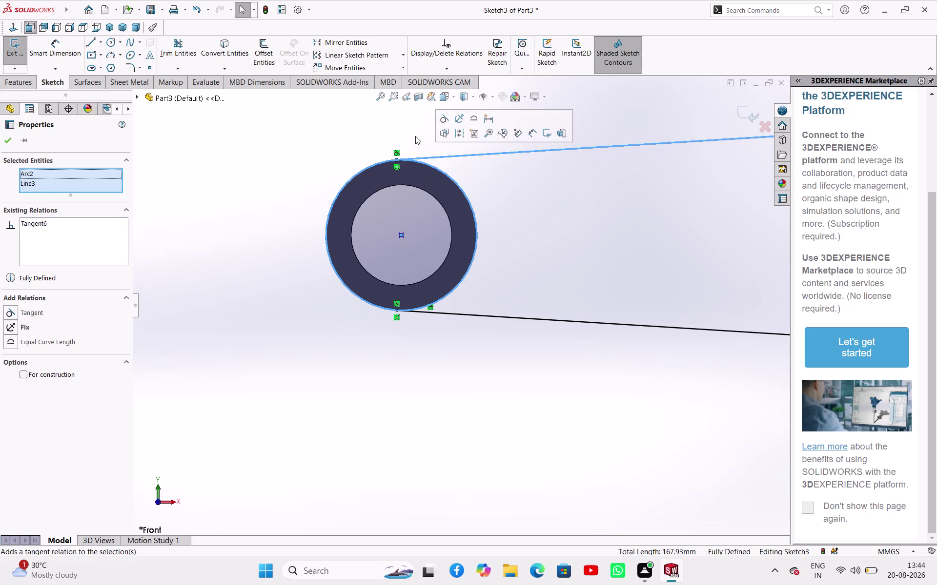
click(327, 145)
click(189, 47)
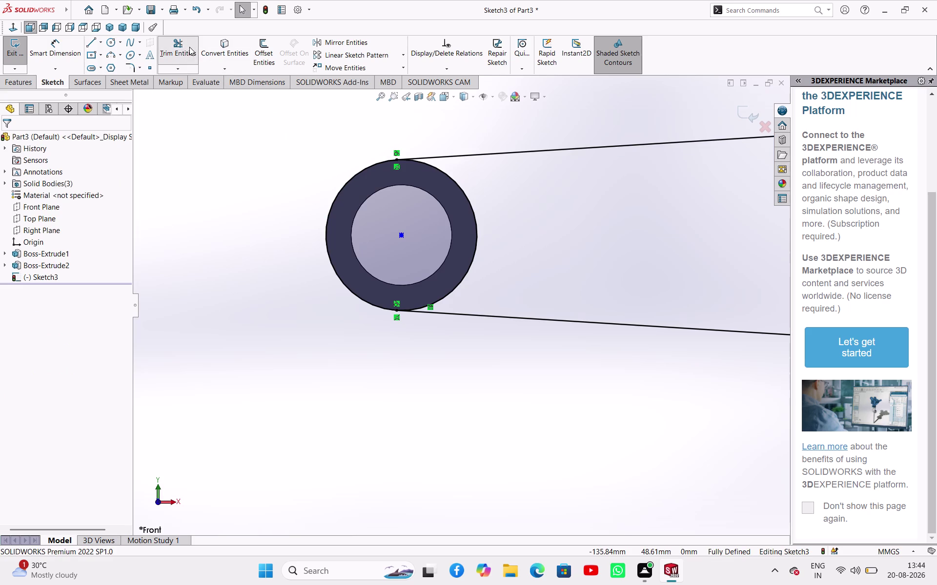
Power-trim away the extra sketch segment.
drag(296, 140, 338, 239)
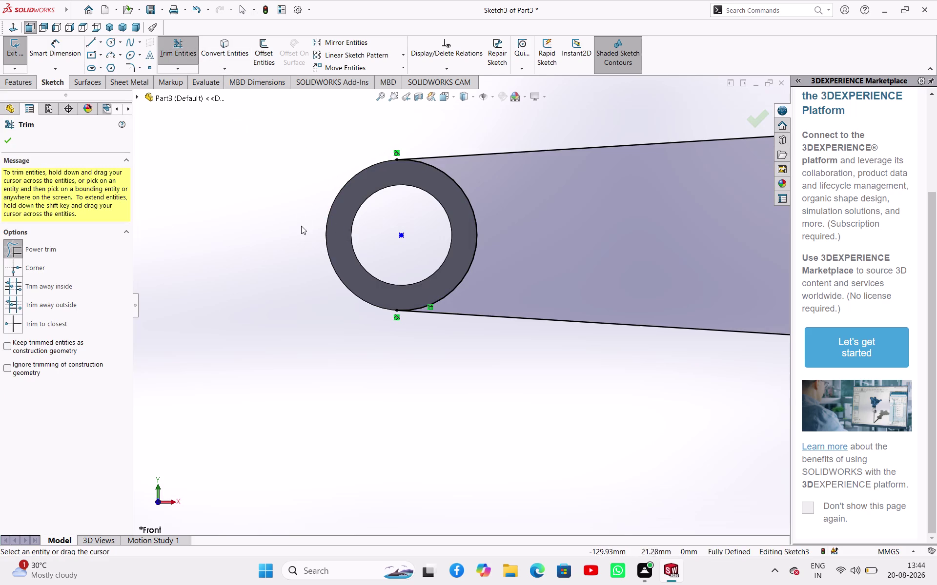
right_click(254, 166)
click(278, 197)
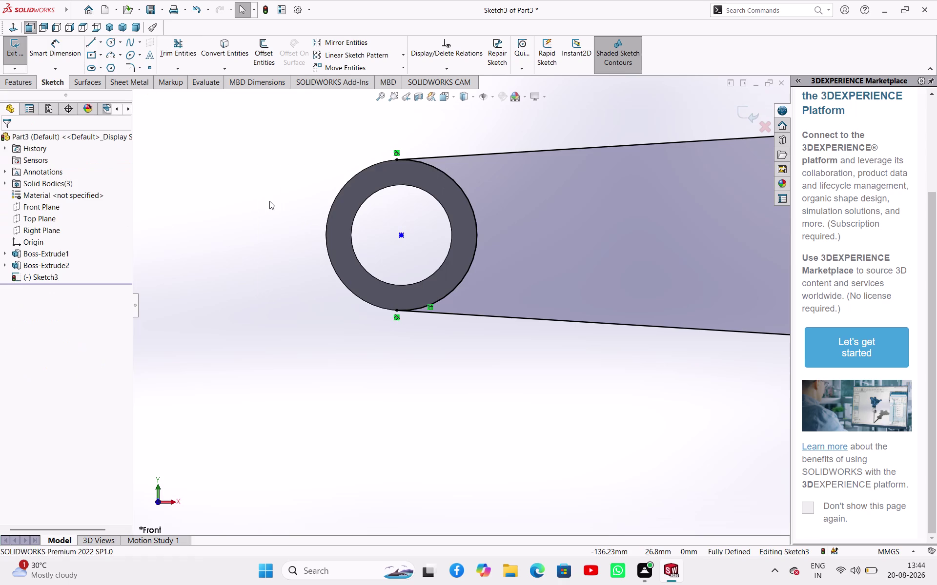
Orbit the model to inspect the arm sketch in 3D.
scroll(up, 3)
scroll(up, 3)
middle_drag(521, 198, 496, 258)
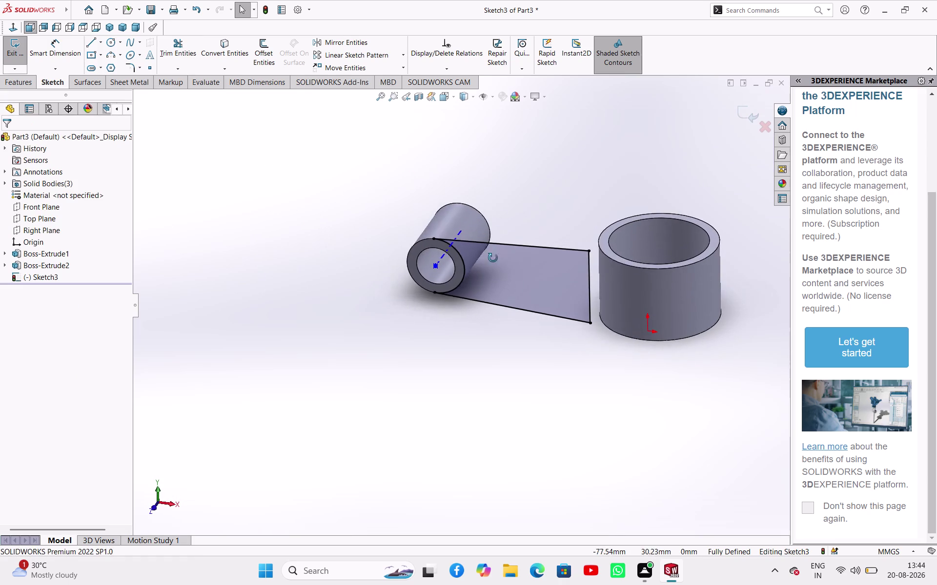
middle_drag(497, 258, 523, 255)
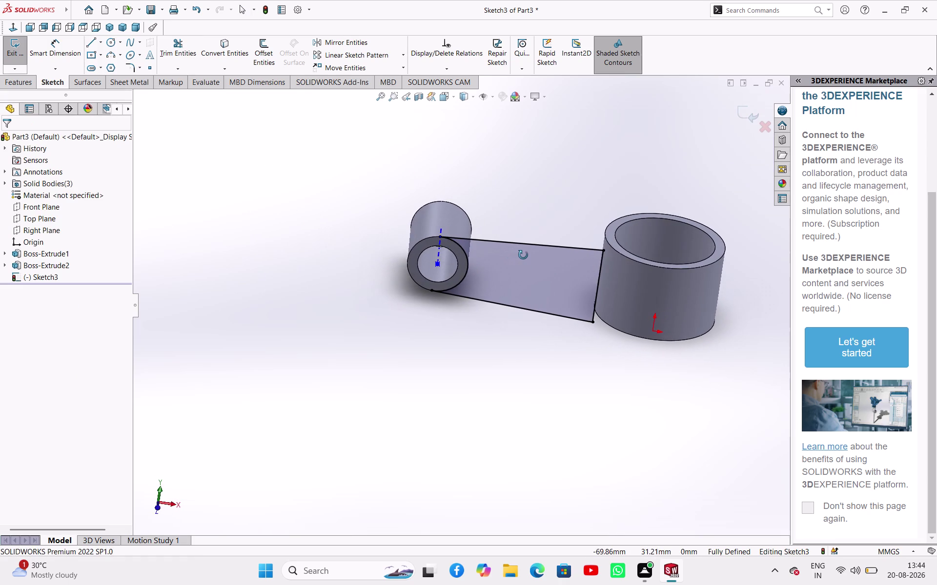
middle_drag(523, 255, 521, 255)
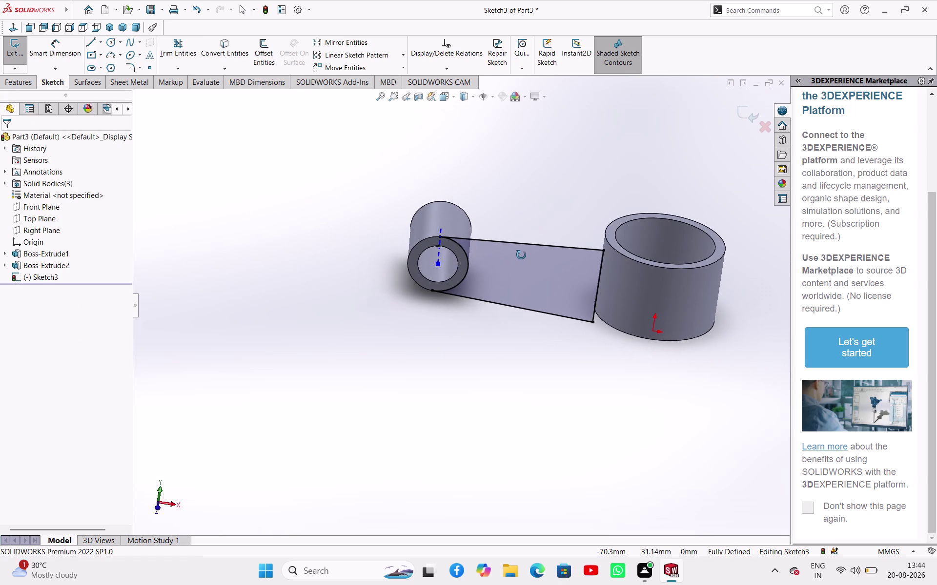
middle_drag(521, 255, 509, 256)
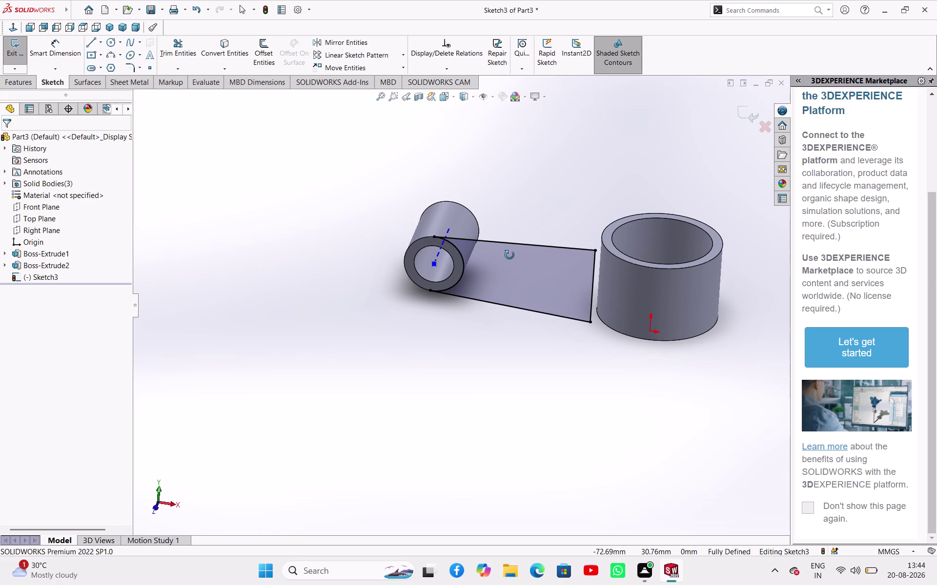
middle_drag(510, 256, 513, 291)
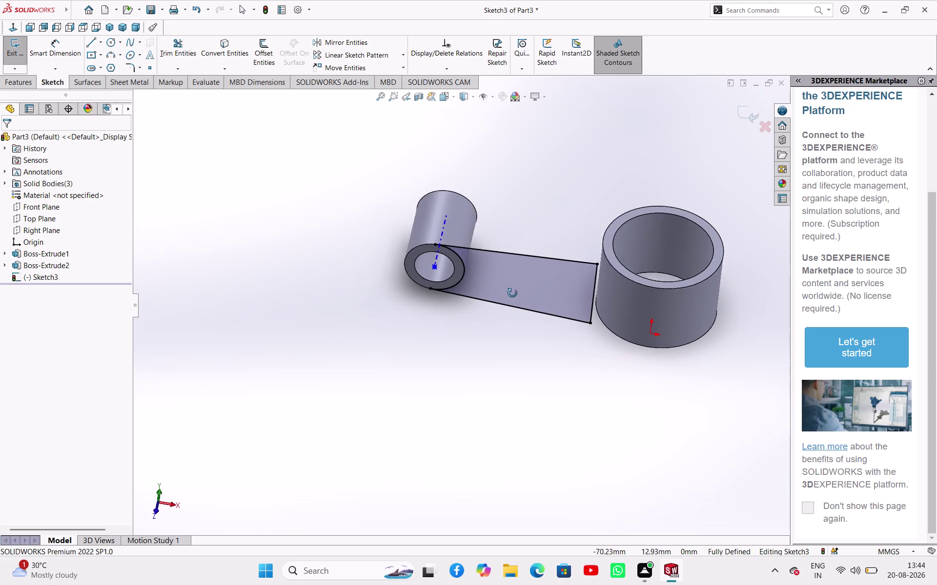
middle_drag(513, 291, 492, 318)
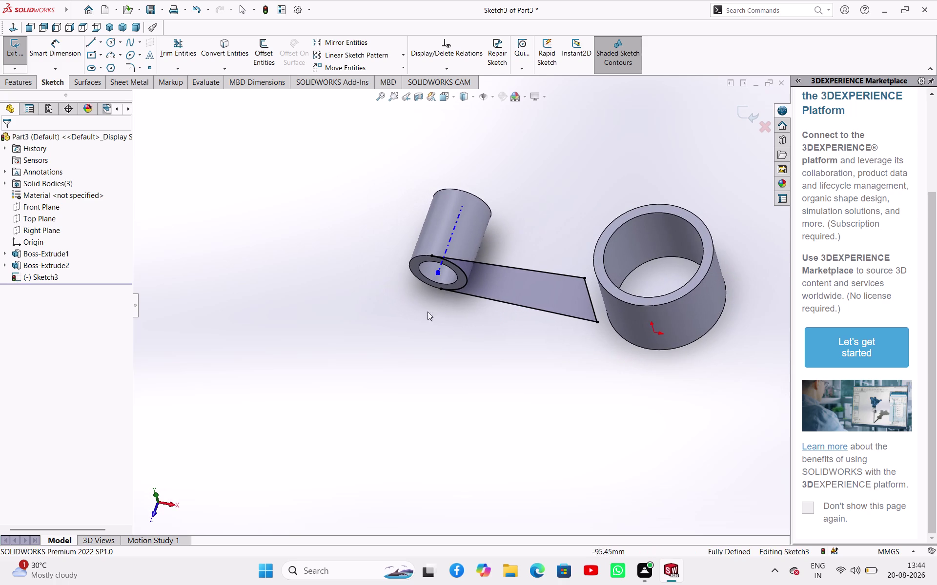
right_click(44, 278)
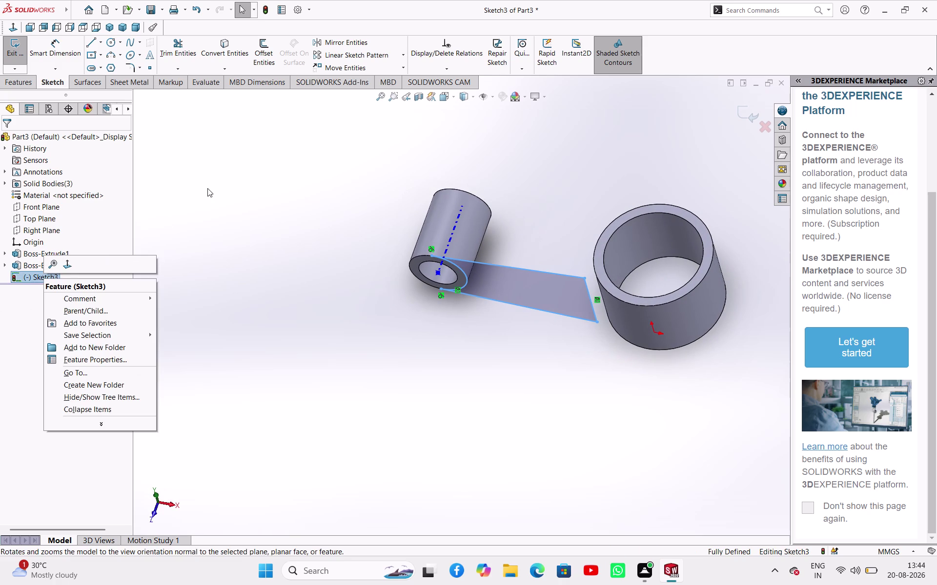
Exit the sketch and delete Sketch3 from the FeatureManager tree.
click(210, 188)
click(6, 49)
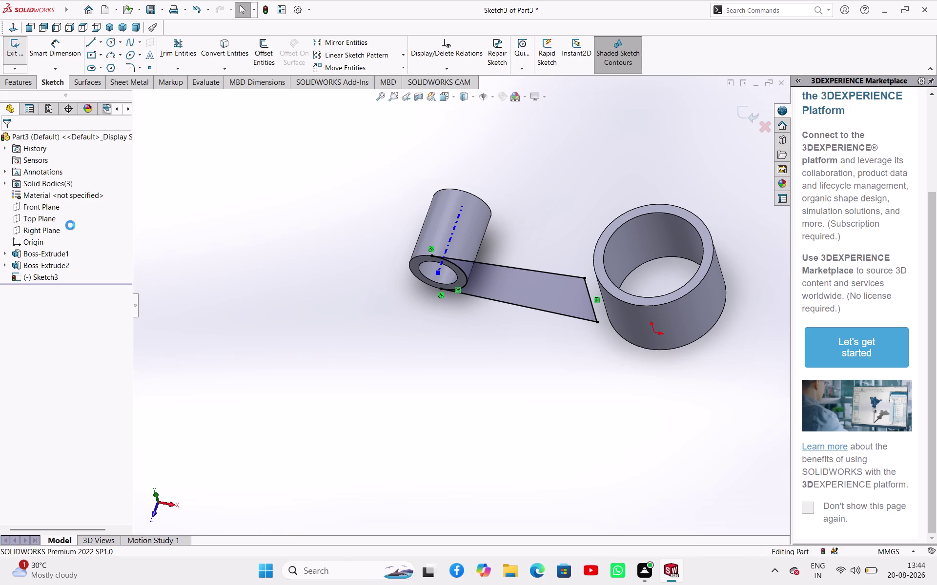
right_click(47, 283)
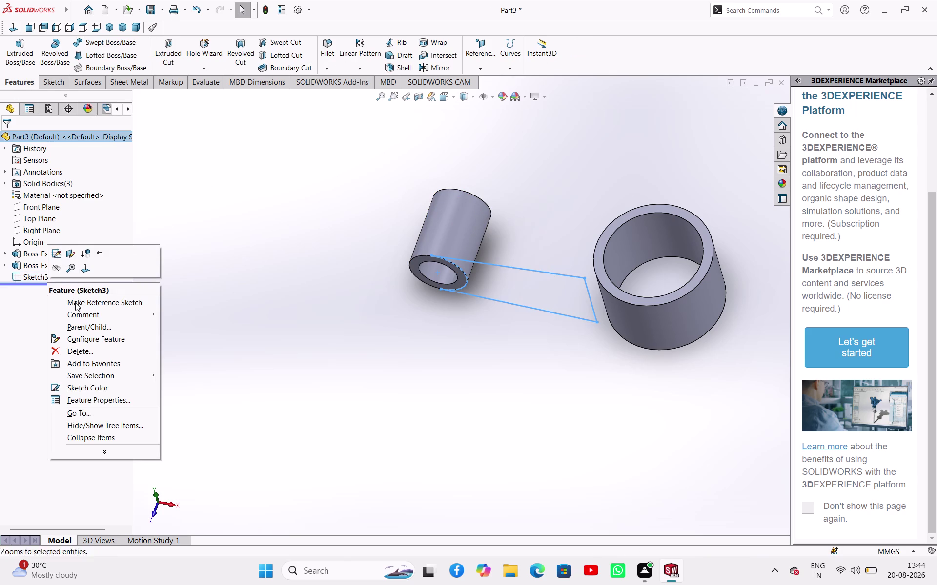
click(75, 349)
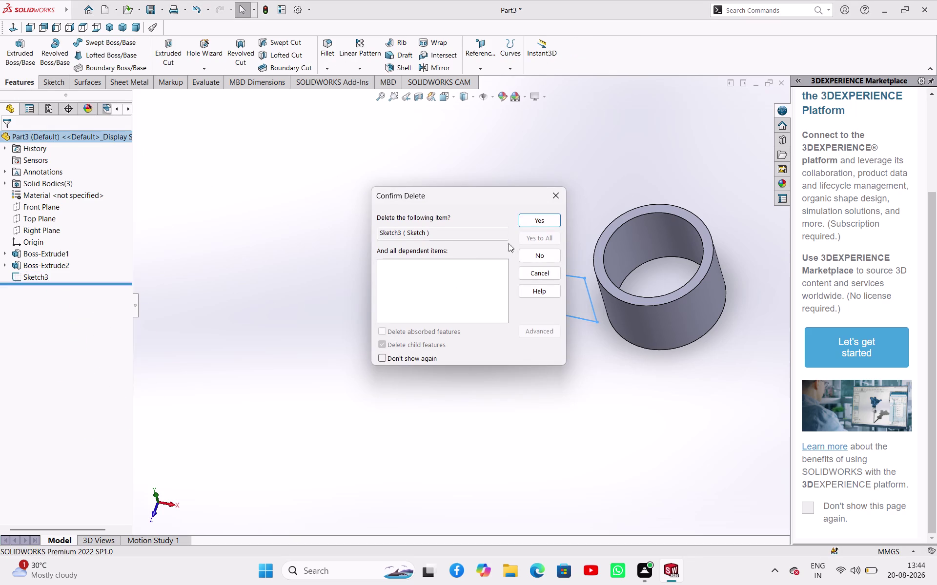
click(529, 223)
drag(222, 207, 231, 211)
middle_drag(393, 272, 395, 271)
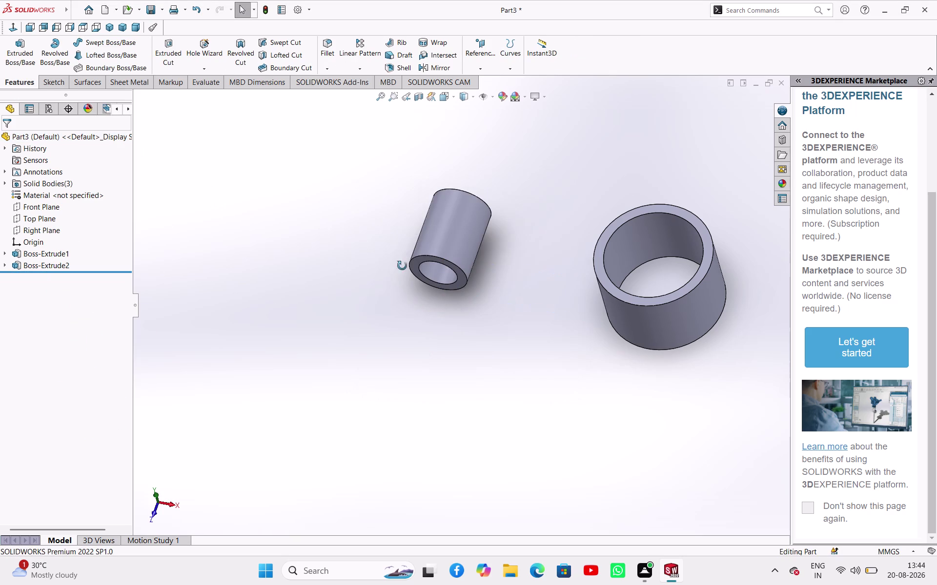
middle_drag(395, 271, 413, 228)
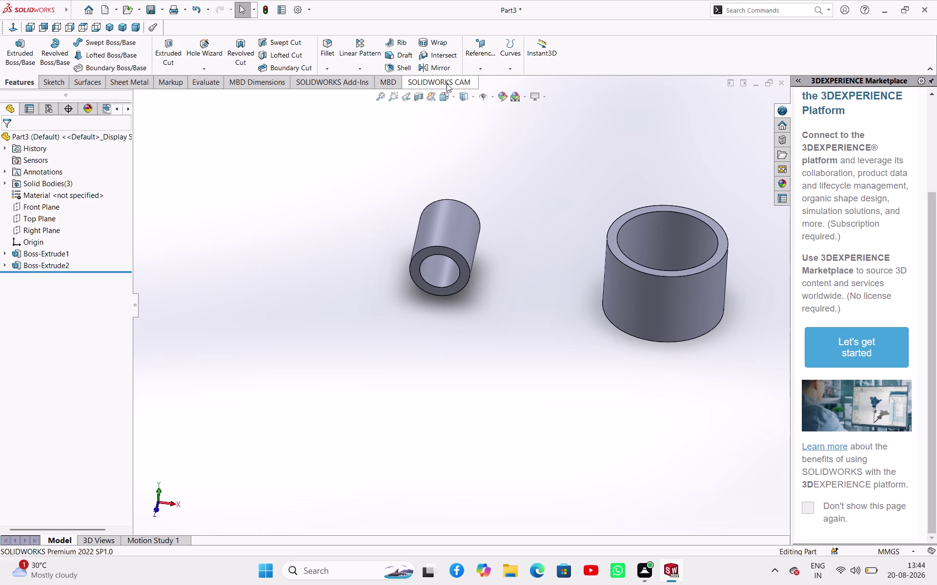
drag(478, 65, 478, 69)
Insert a reference plane on the Front Plane with a 5 mm offset distance.
click(480, 81)
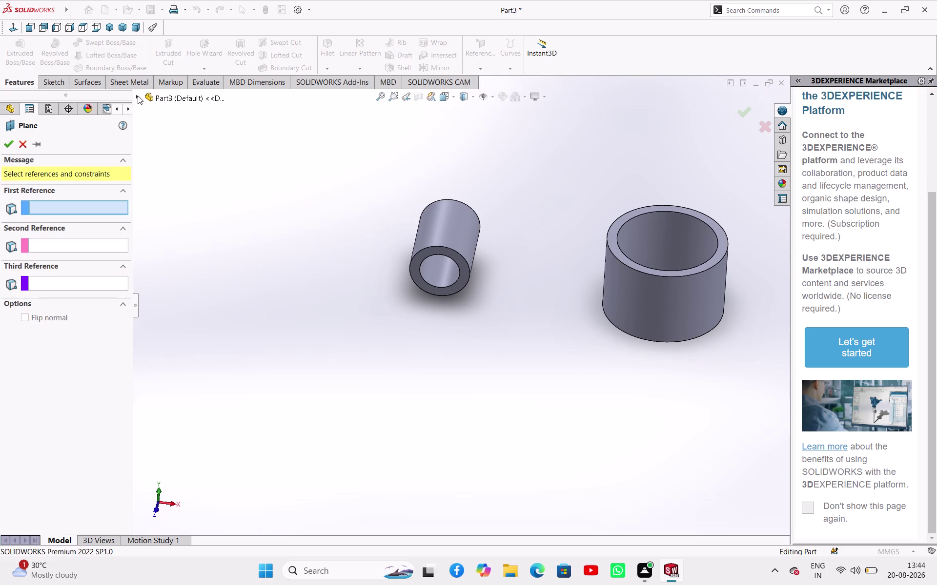
click(138, 96)
click(176, 169)
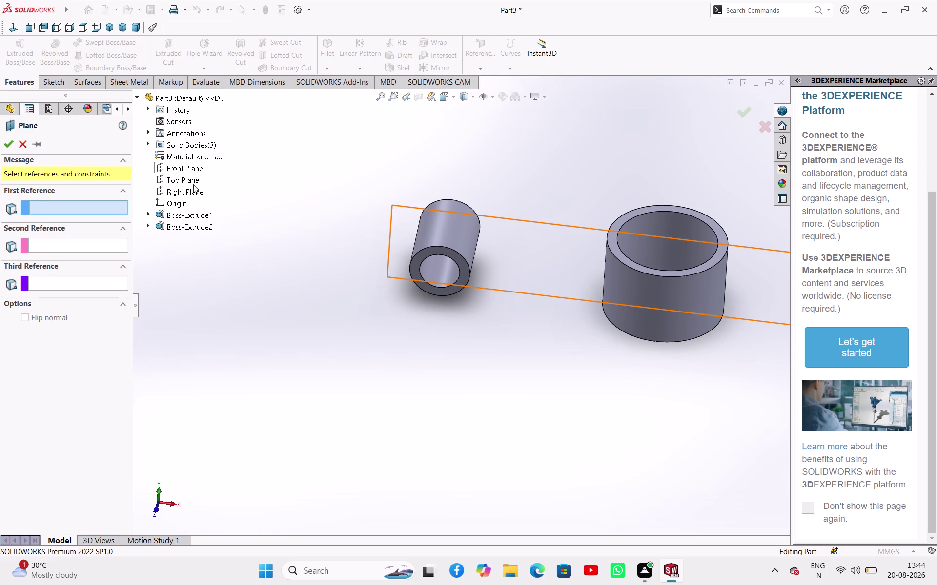
middle_drag(345, 224, 310, 249)
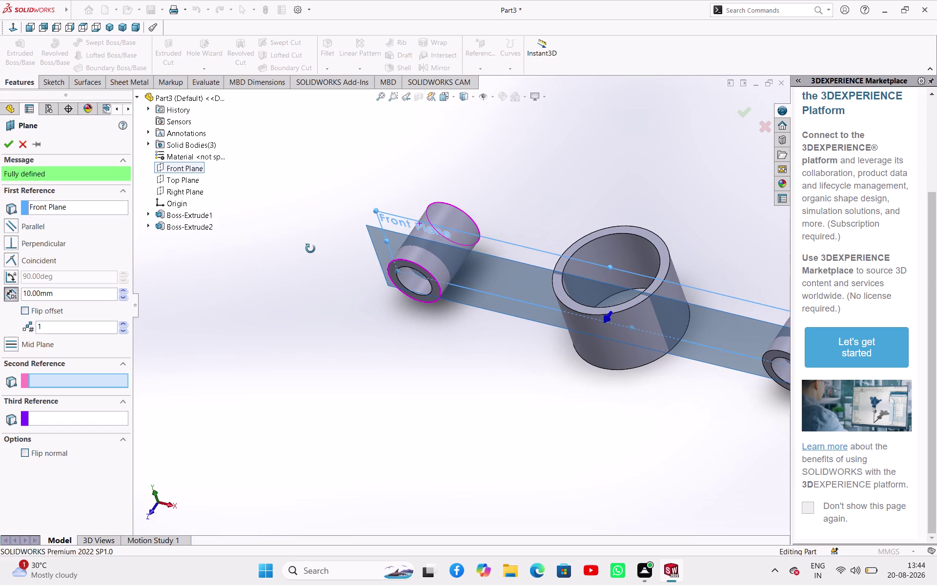
middle_drag(311, 249, 310, 248)
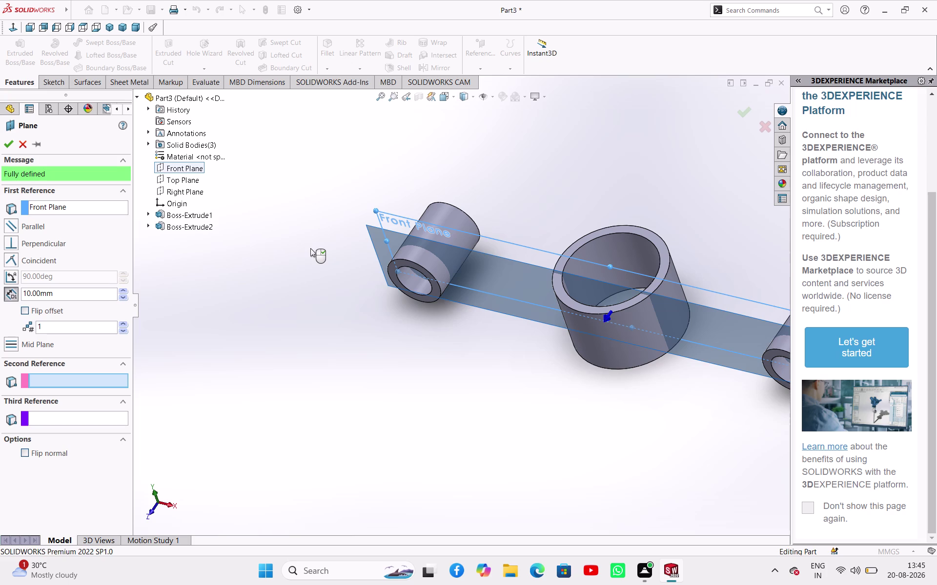
click(94, 294)
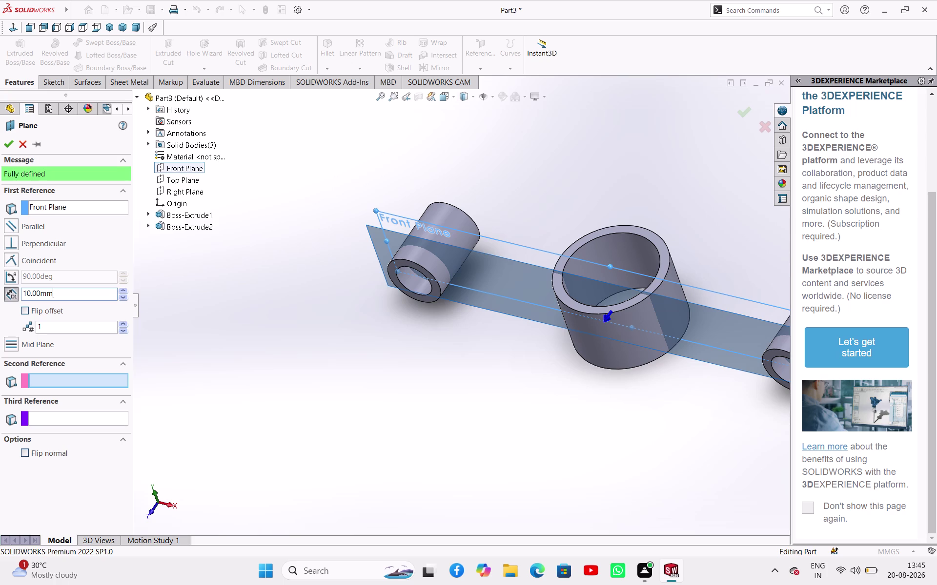
triple_click(94, 293)
double_click(95, 294)
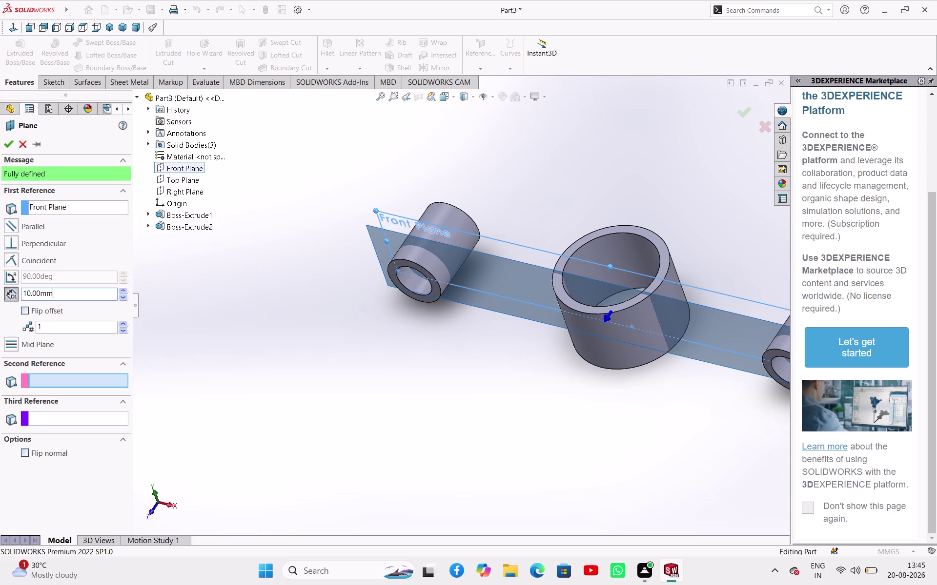
double_click(94, 293)
key(5)
click(10, 144)
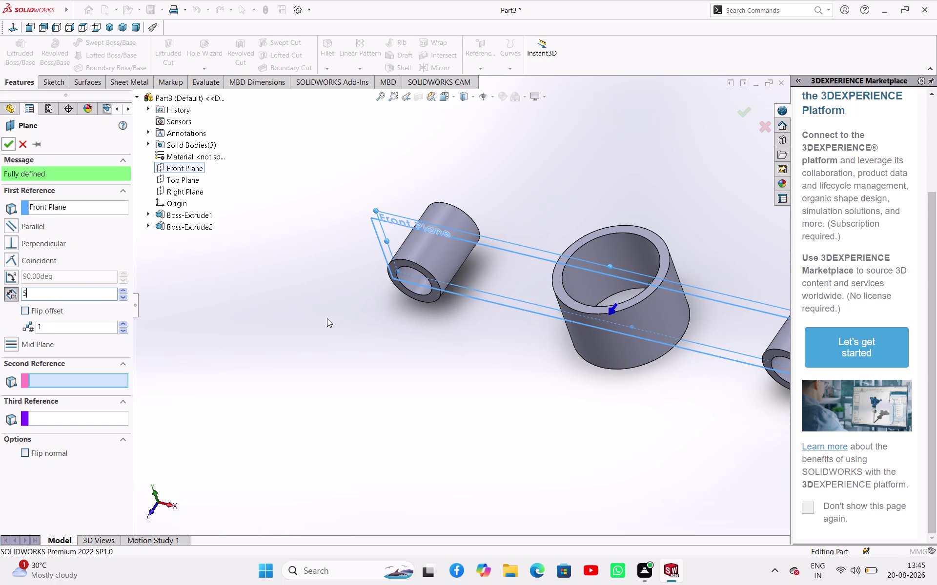
click(384, 339)
click(498, 247)
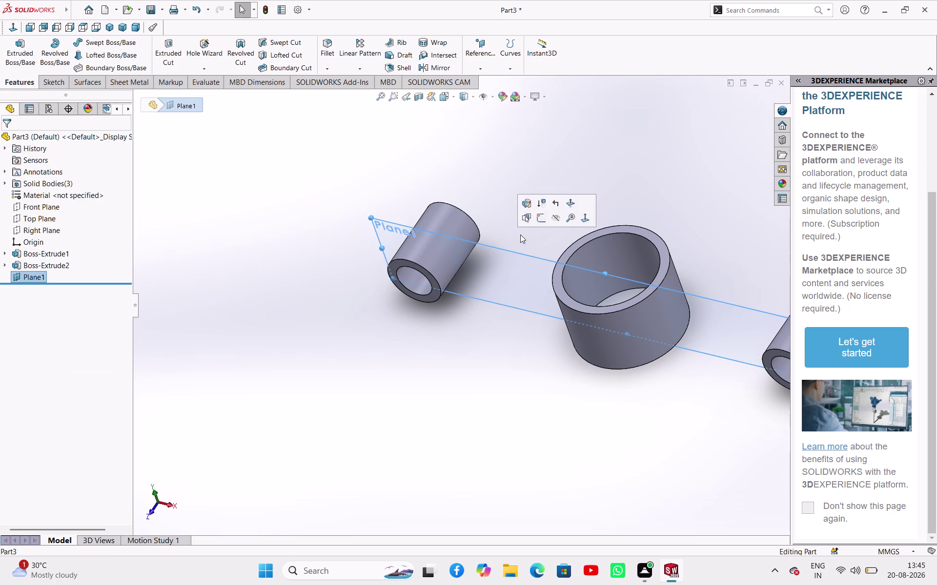
Sketch on Plane1, converting the left tube's outer edge and large cylinder's left silhouette.
click(535, 218)
click(405, 388)
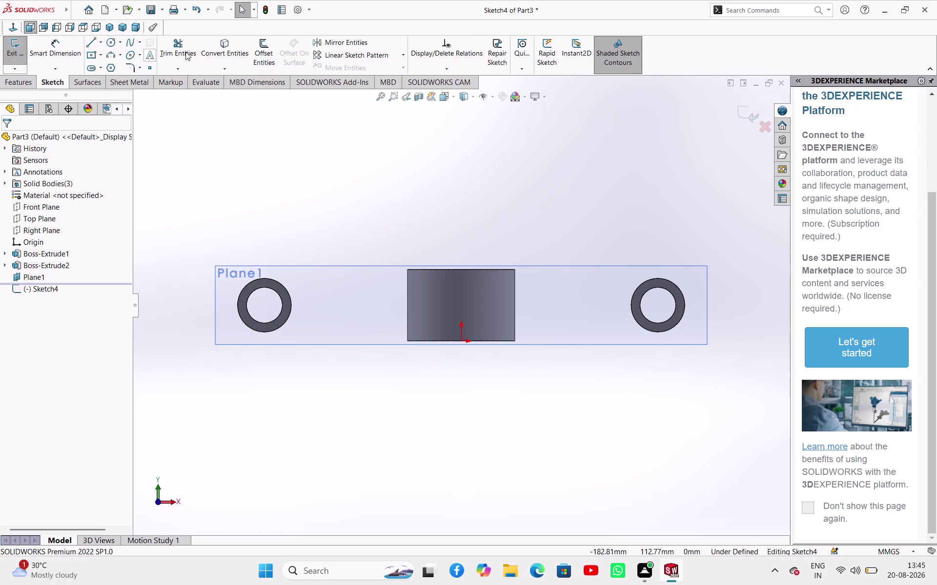
click(215, 45)
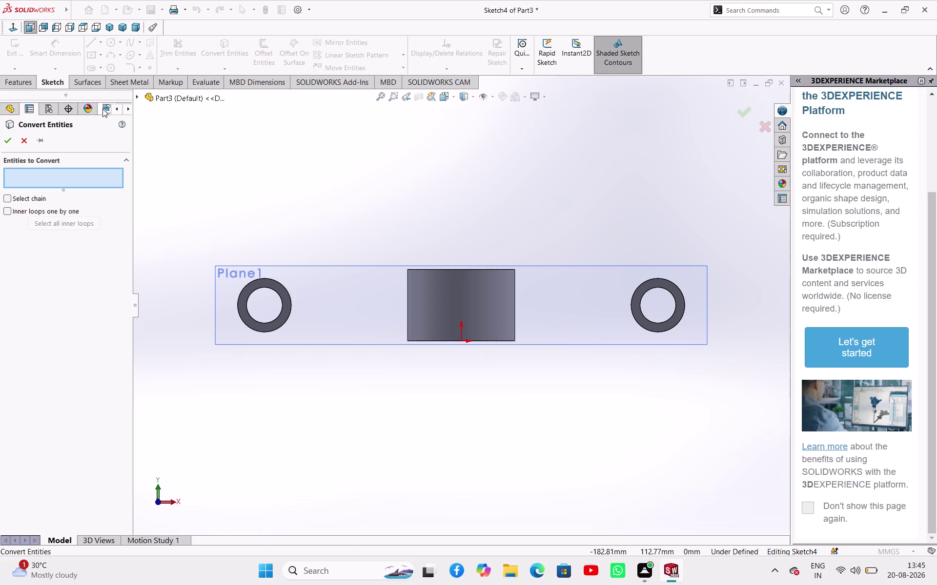
click(290, 302)
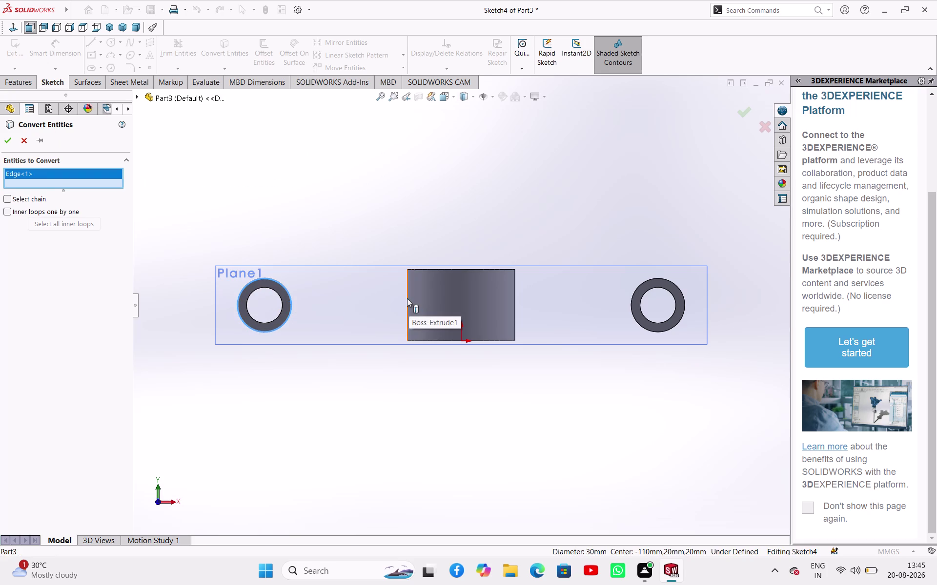
click(407, 299)
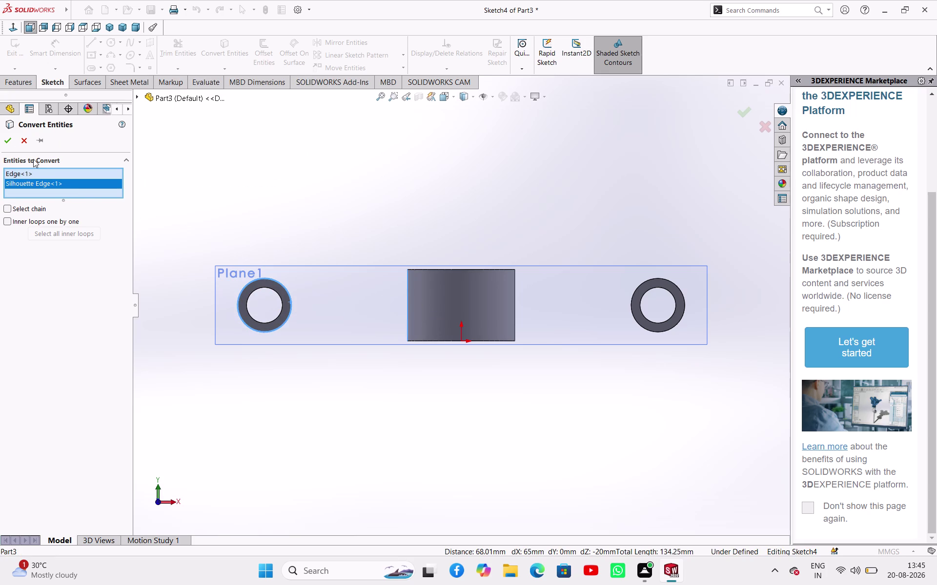
click(3, 136)
click(227, 155)
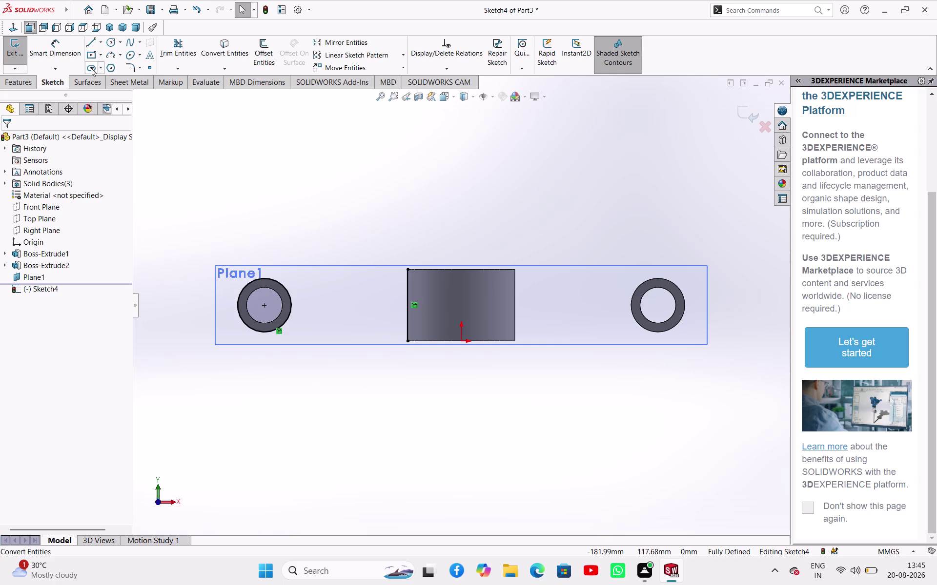
Sketch the upper tangent line from the circle to the tube's corner.
click(94, 37)
scroll(down, 3)
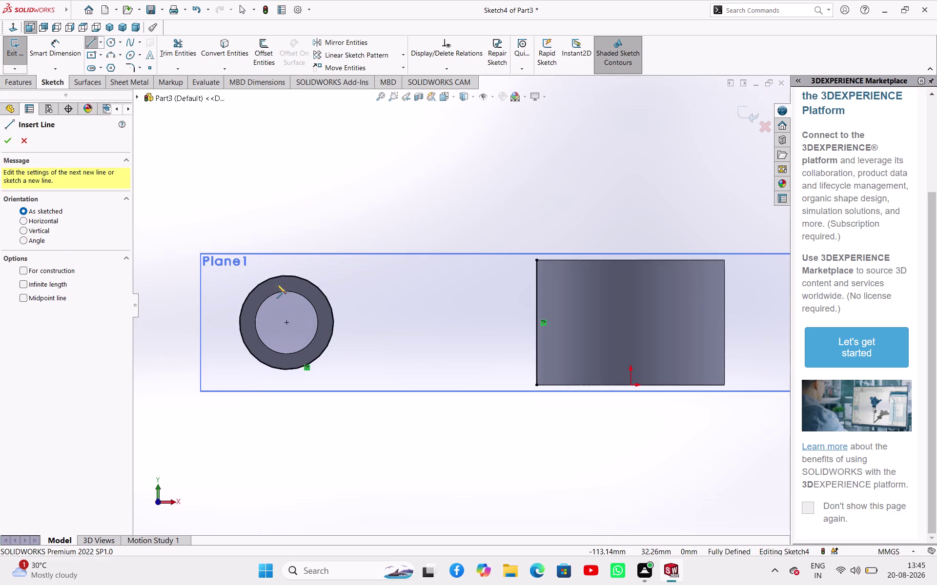
click(298, 277)
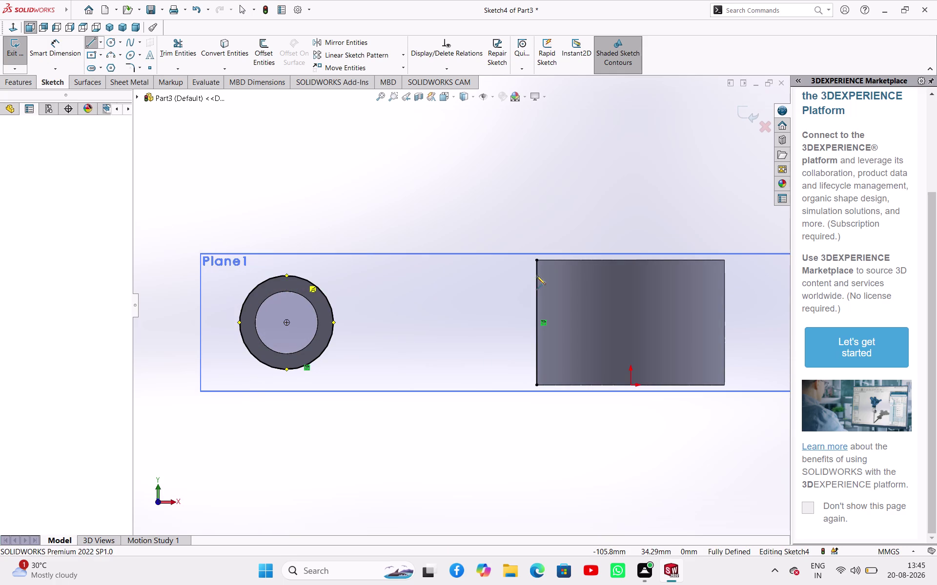
click(537, 261)
right_click(297, 214)
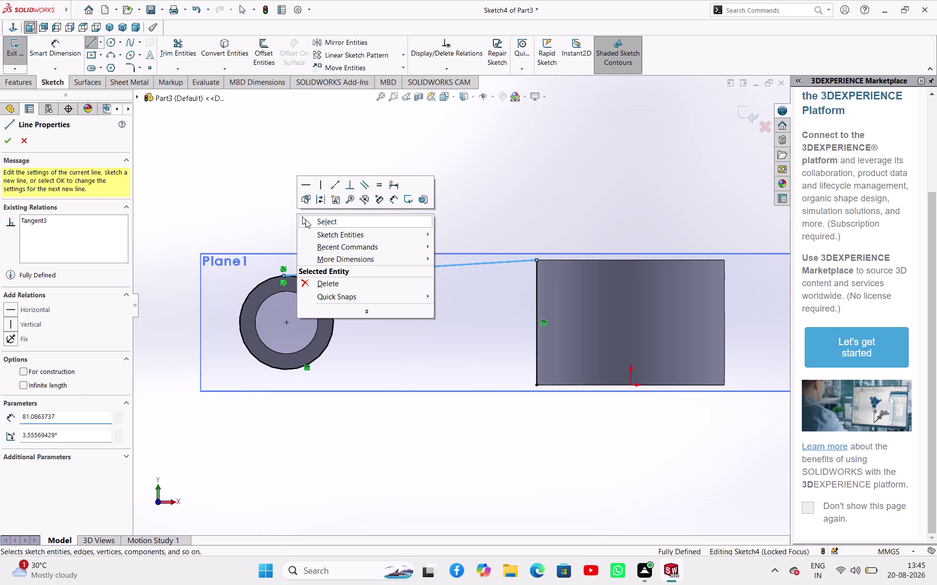
drag(306, 220, 297, 217)
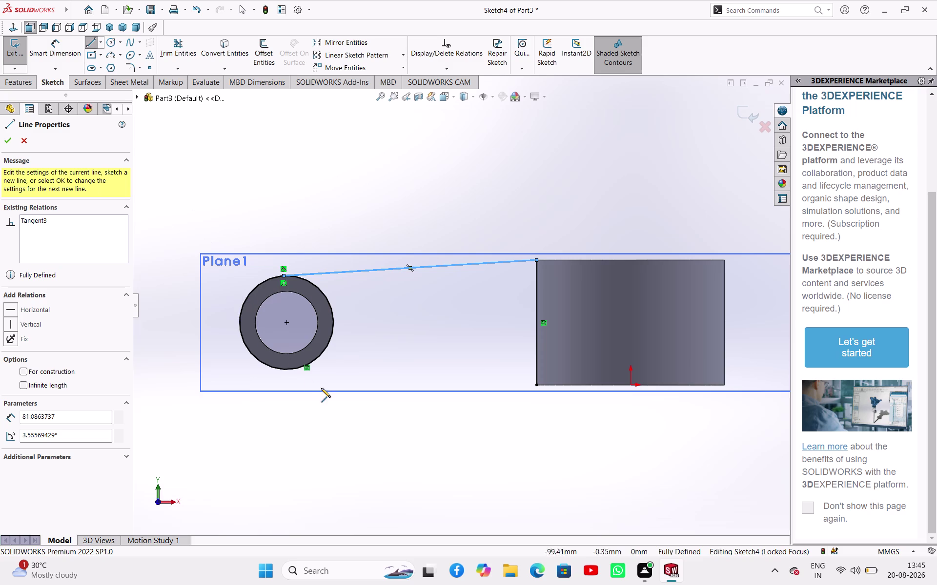
Sketch the lower line from the Ø30 circle's bottom to the tube's lower-left corner.
click(298, 370)
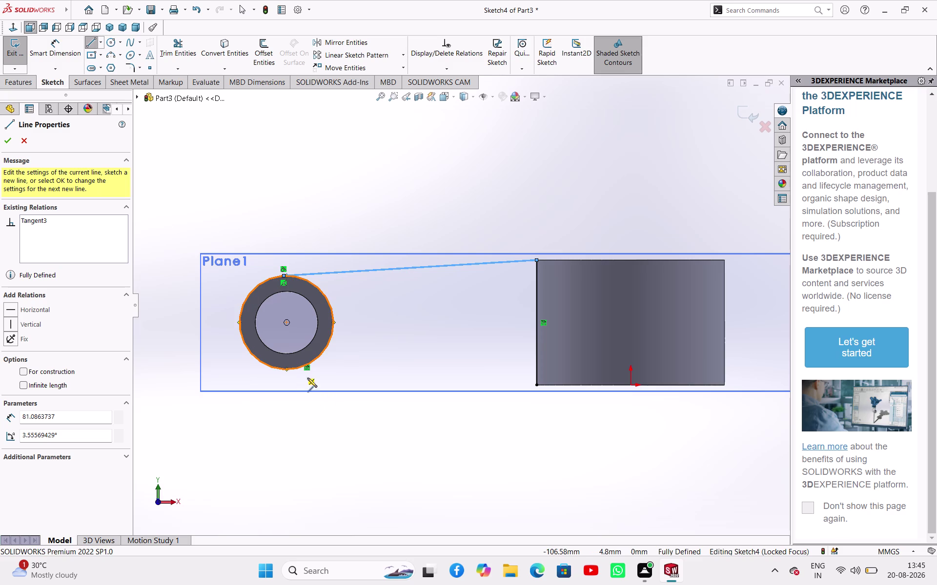
click(537, 386)
right_click(329, 189)
click(337, 197)
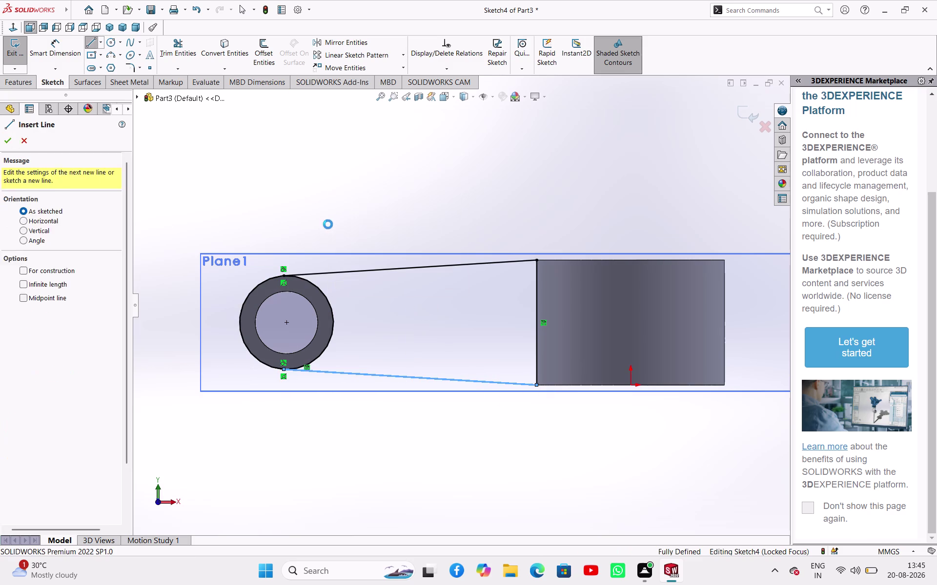
click(240, 170)
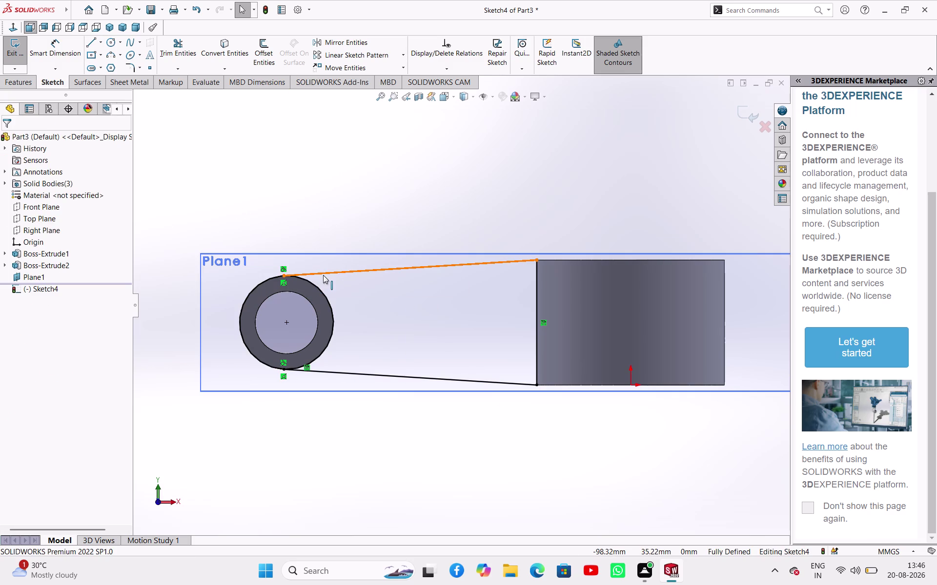
click(161, 48)
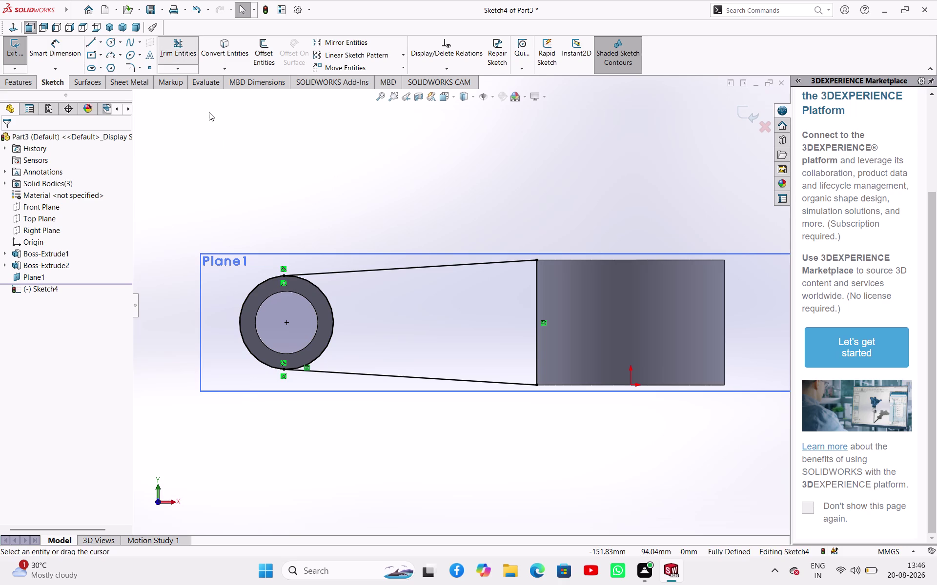
Power-trim the unwanted circle portions into a closed arm profile and orbit to check it.
drag(259, 267, 262, 288)
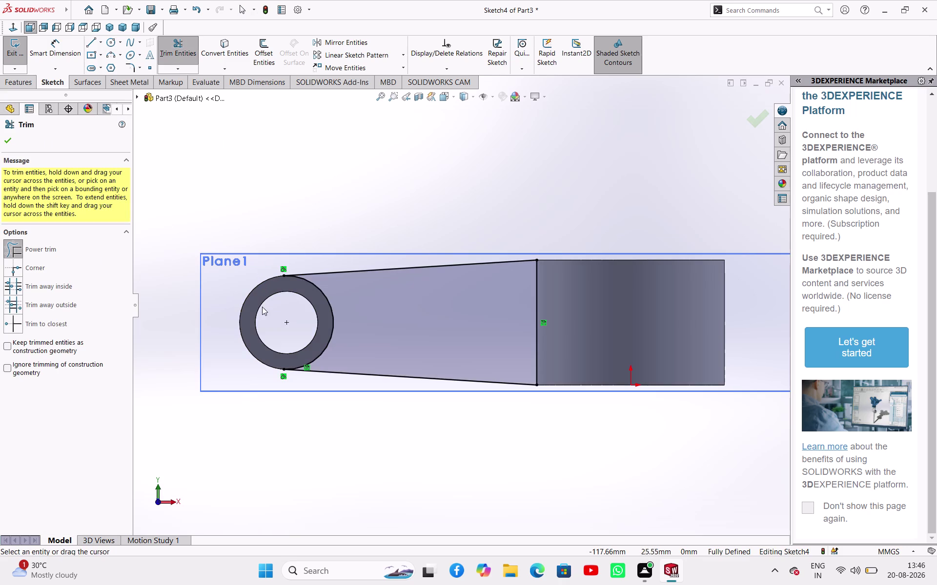
click(9, 138)
click(391, 163)
middle_drag(421, 168, 423, 237)
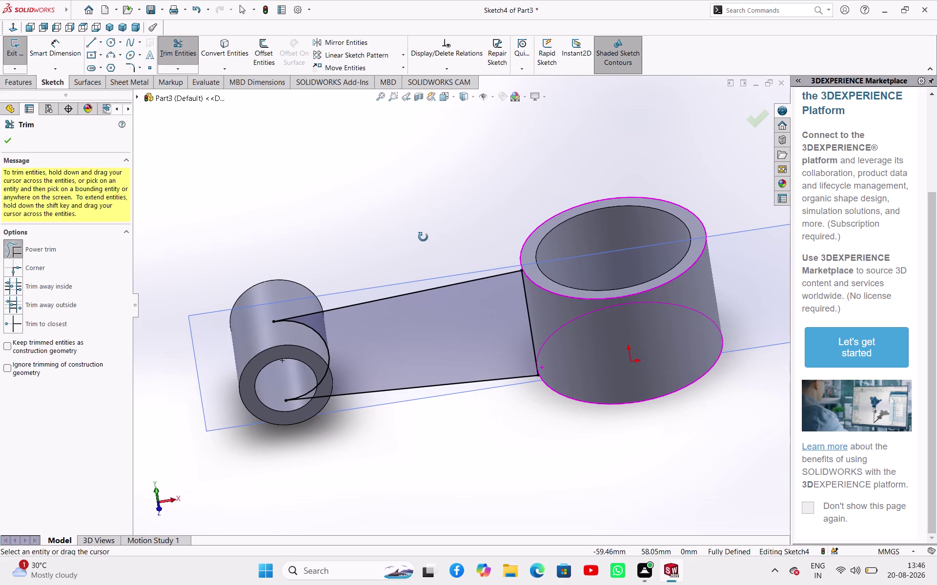
middle_drag(423, 237, 420, 236)
click(8, 139)
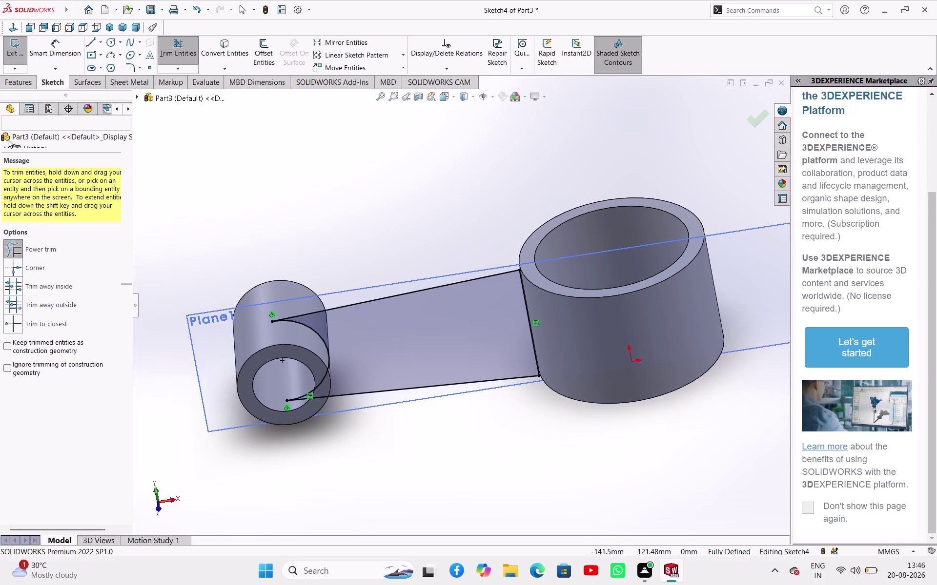
click(20, 54)
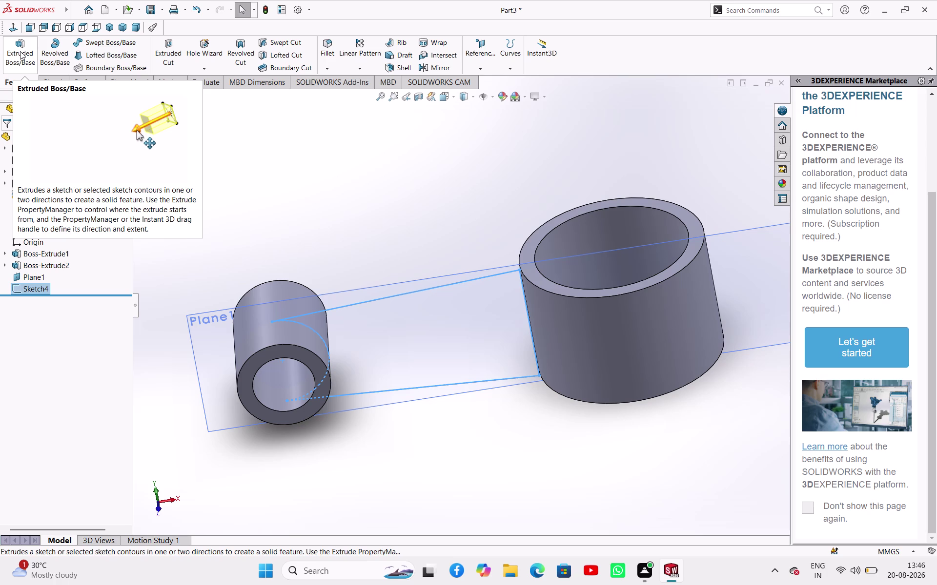
Extrude the arm sketch Blind in one direction to 10 mm.
click(20, 52)
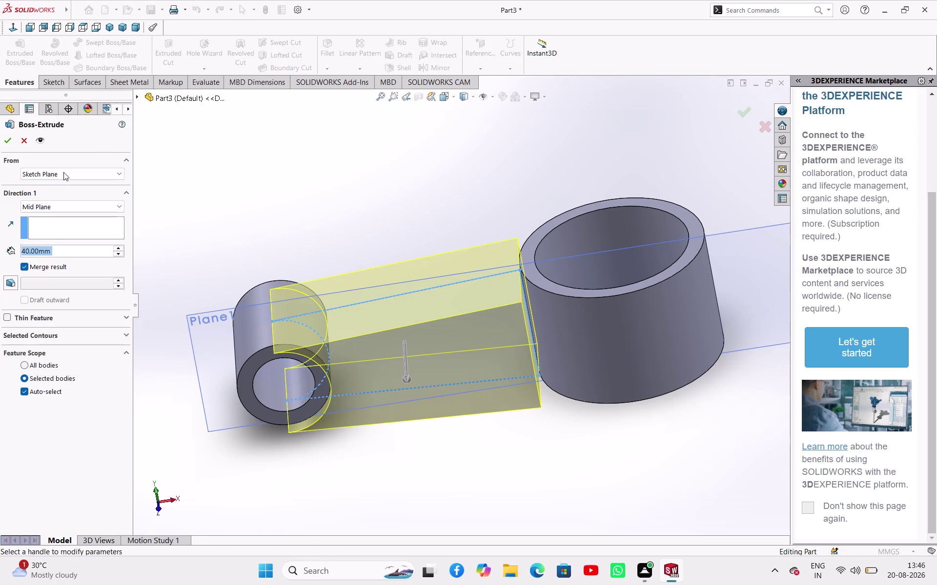
click(54, 205)
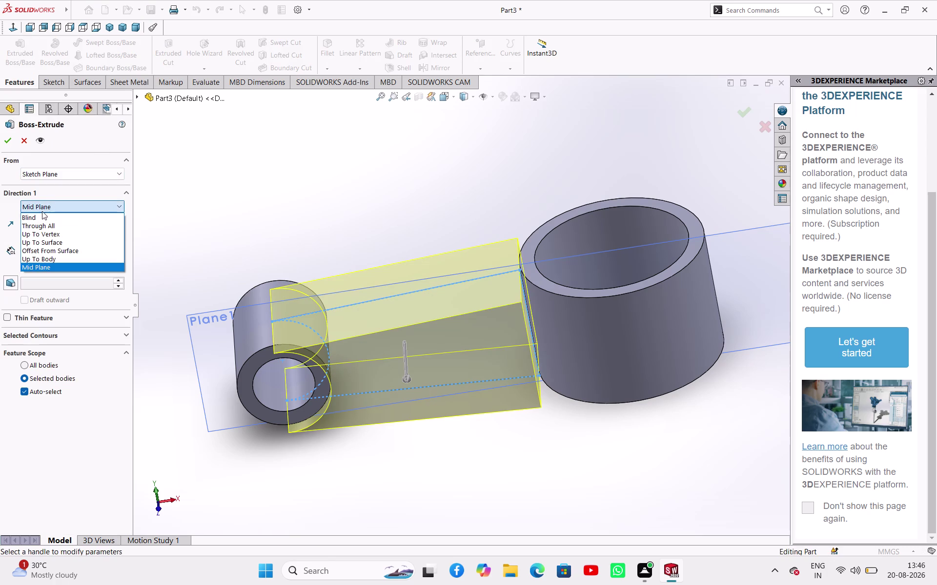
click(41, 216)
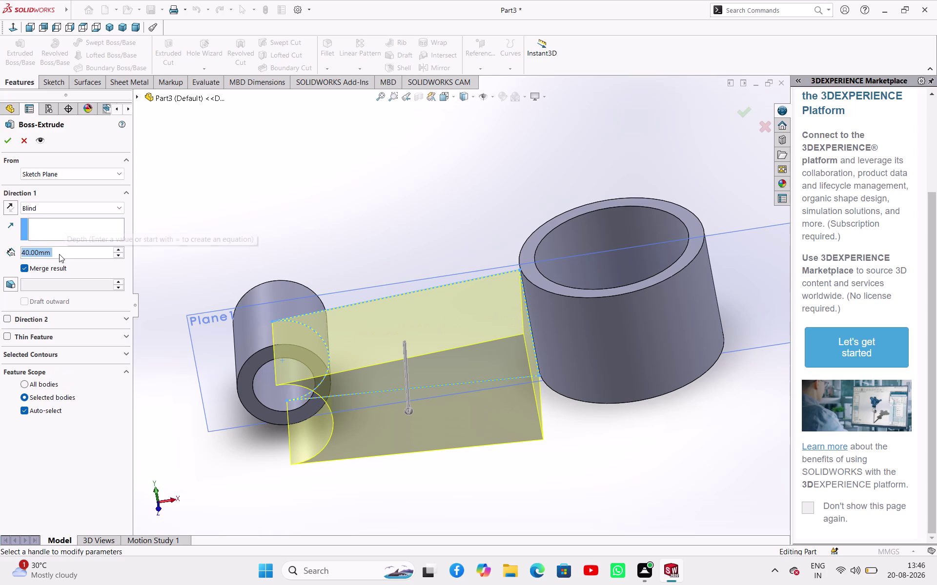
text(10)
key(Return)
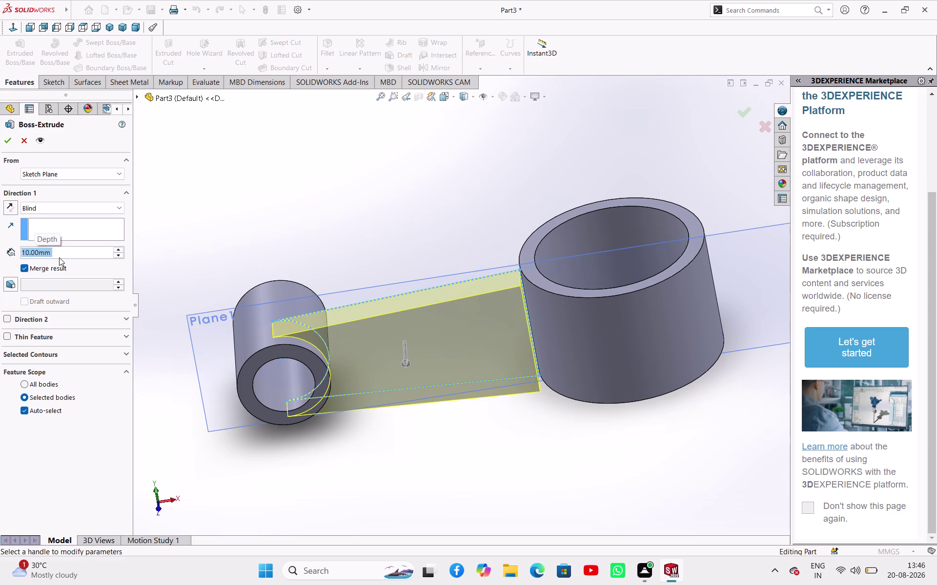
click(11, 145)
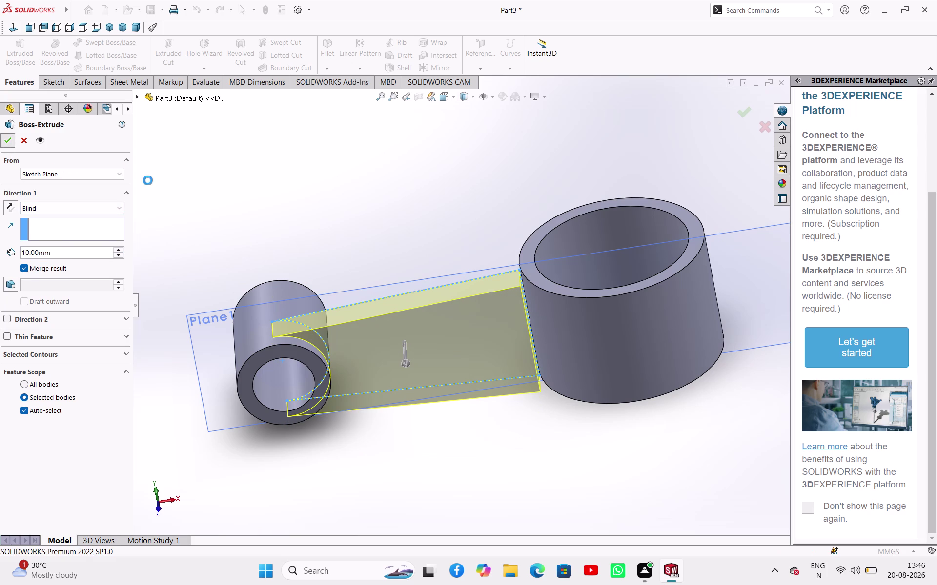
click(245, 186)
Orbit around the new arm and select its end face beside the tube.
middle_drag(315, 169, 336, 244)
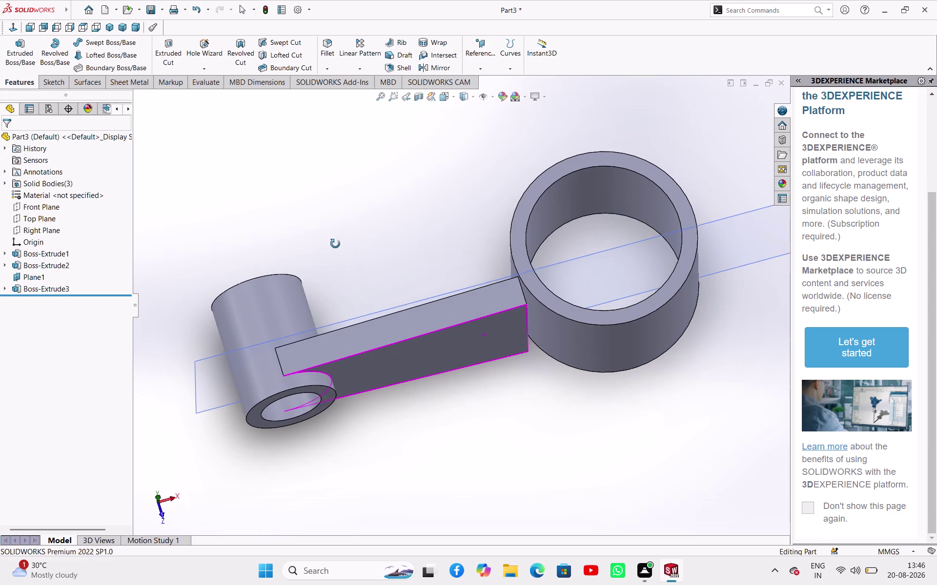
middle_drag(335, 244, 314, 215)
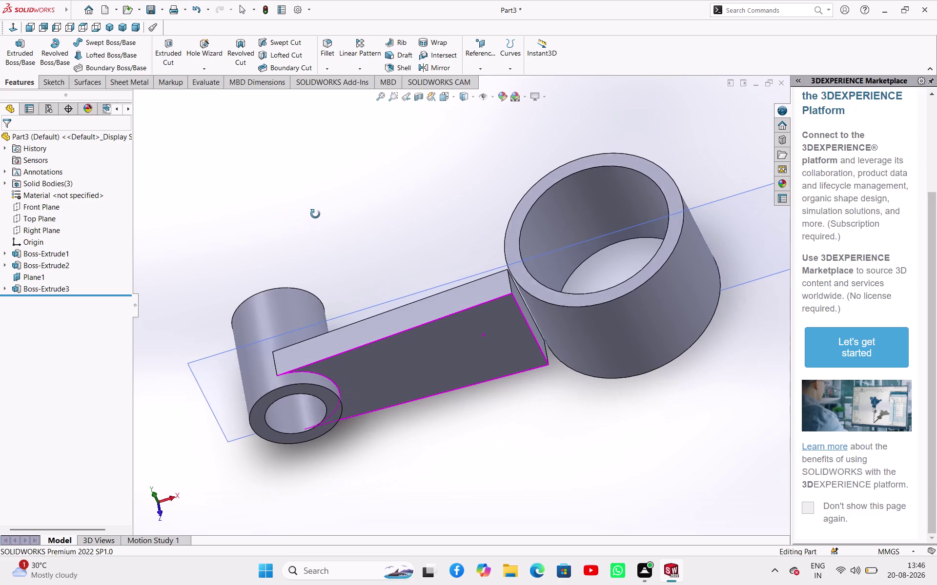
middle_drag(314, 215, 292, 208)
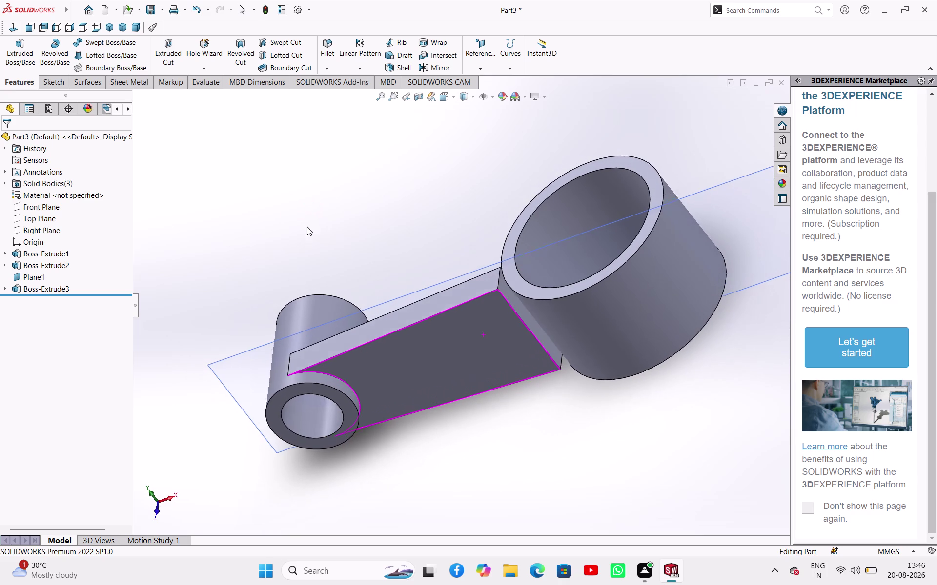
click(541, 334)
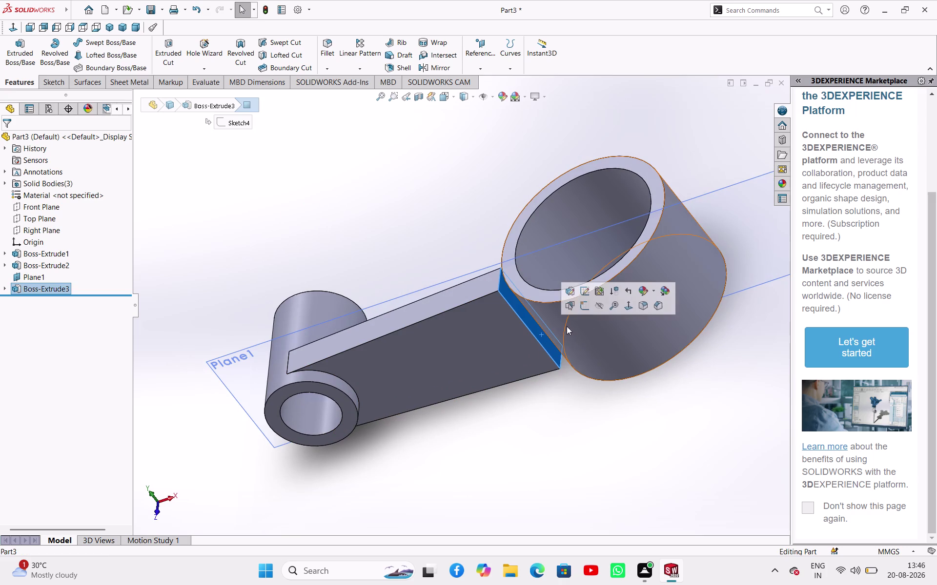
Start Sketch5 on the arm end face and convert its edges into sketch lines.
click(584, 308)
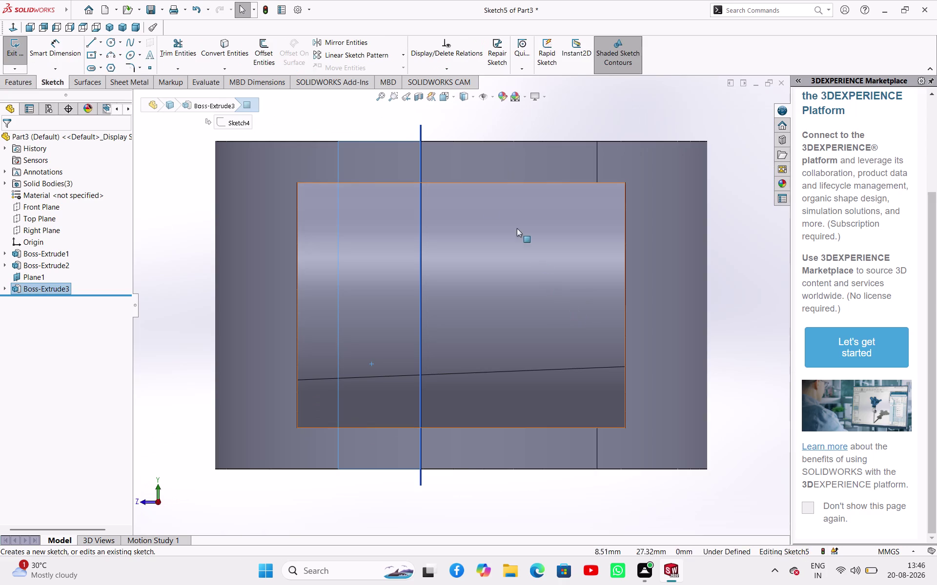
middle_drag(434, 201, 454, 245)
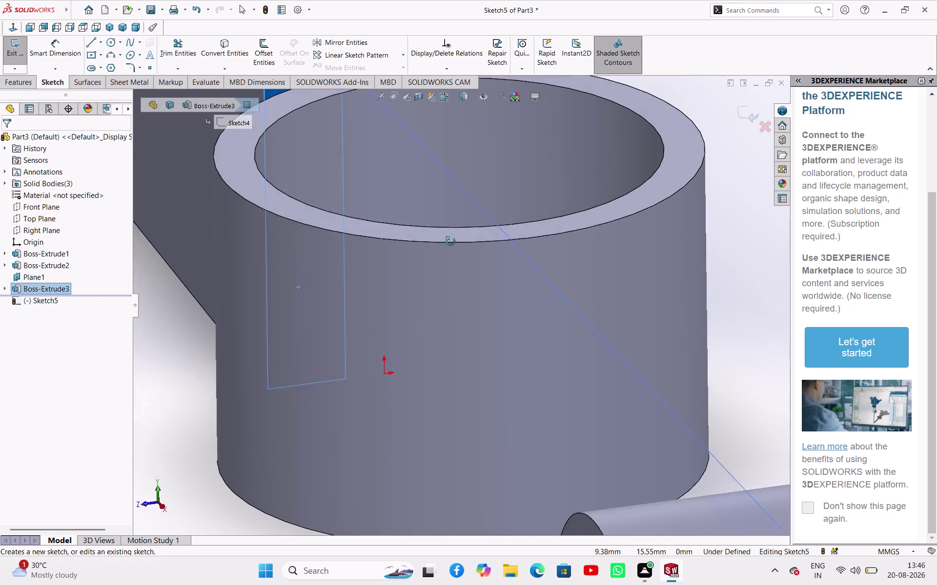
middle_drag(455, 245, 450, 241)
click(228, 41)
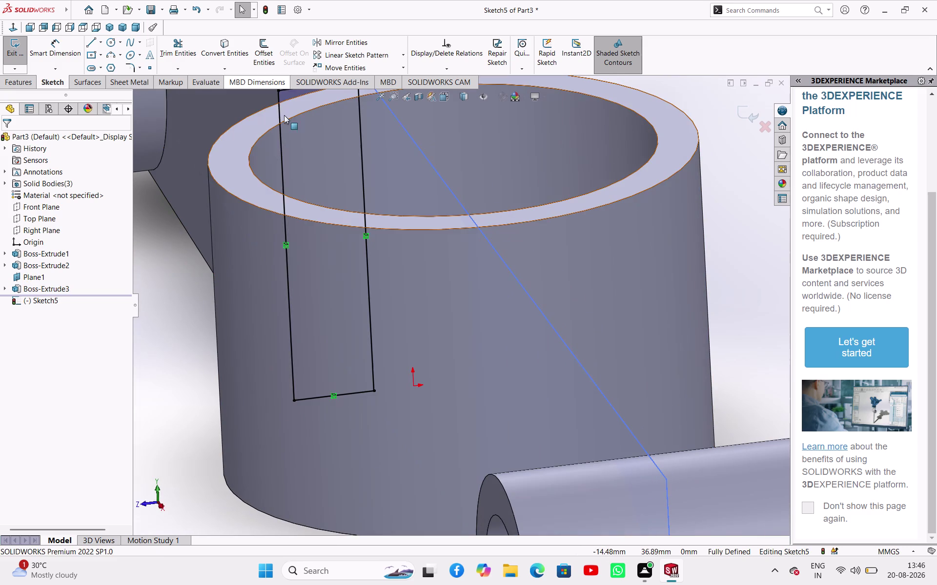
Check the outline lines measure 40 mm and 10 mm.
click(280, 131)
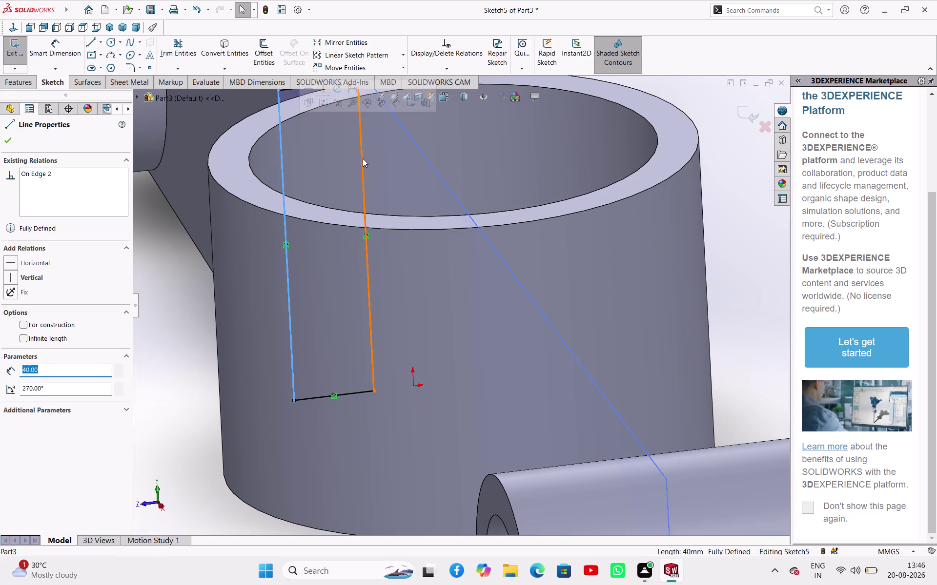
click(362, 159)
click(352, 392)
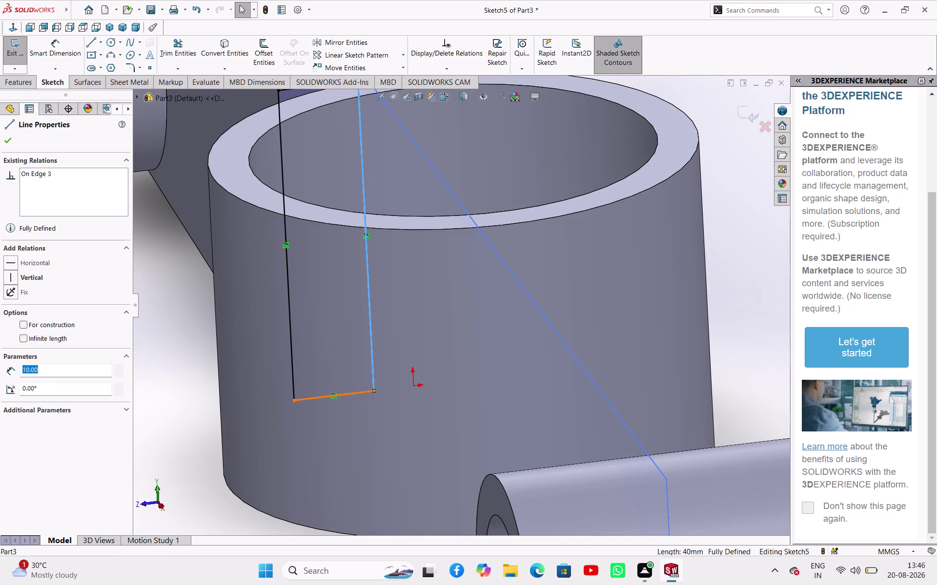
scroll(up, 3)
scroll(down, 3)
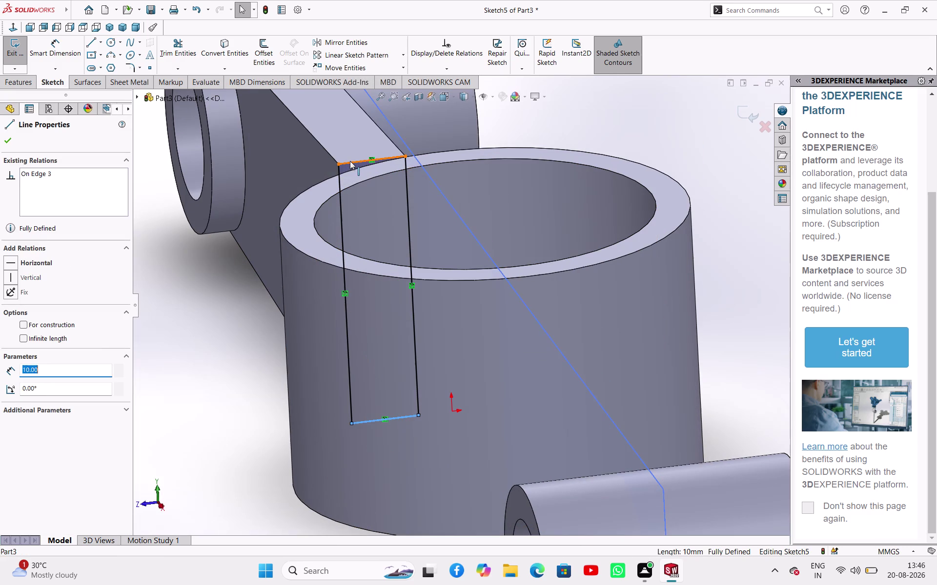
click(350, 162)
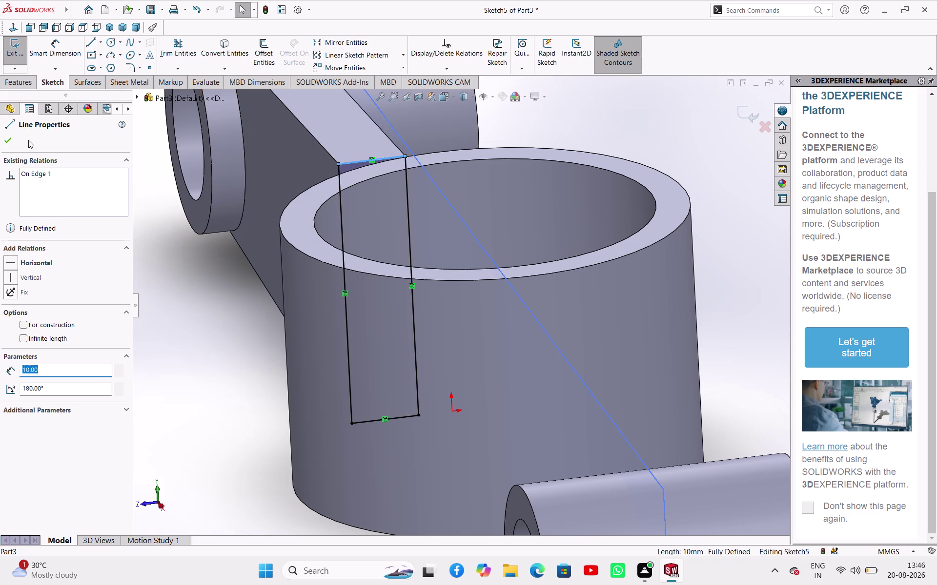
drag(12, 142, 15, 147)
click(178, 344)
Orbit around the tube and exit Sketch5.
middle_drag(199, 290, 242, 295)
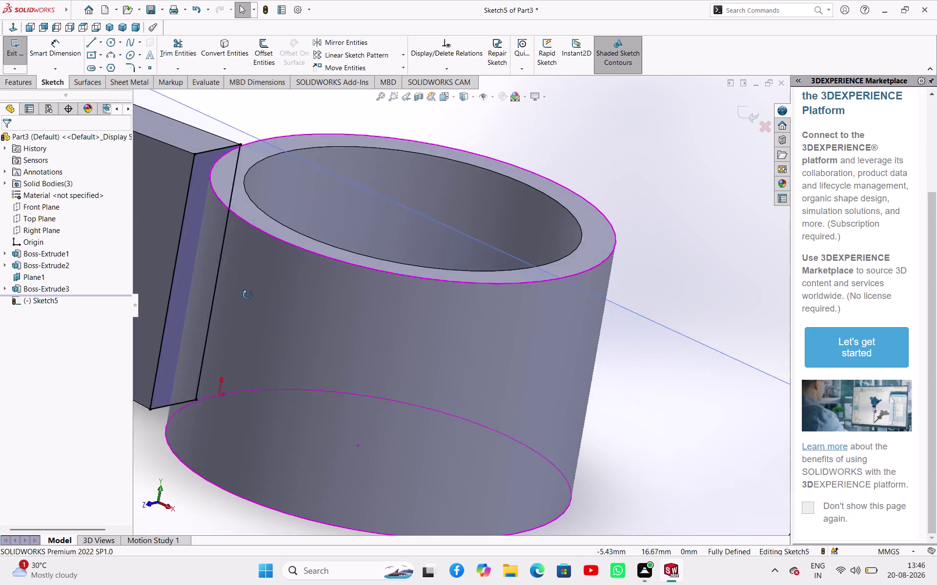
middle_drag(243, 295, 256, 278)
click(10, 45)
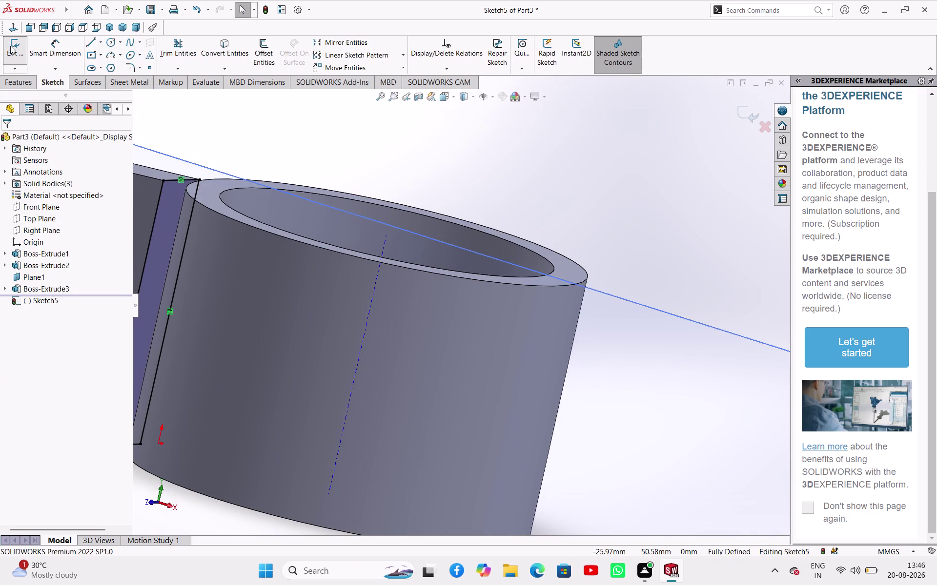
scroll(up, 3)
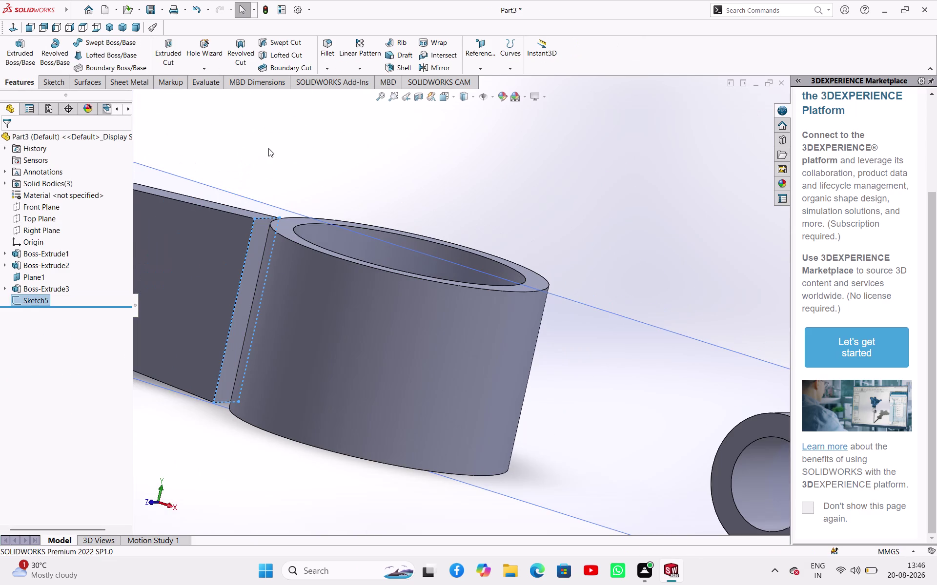
click(14, 53)
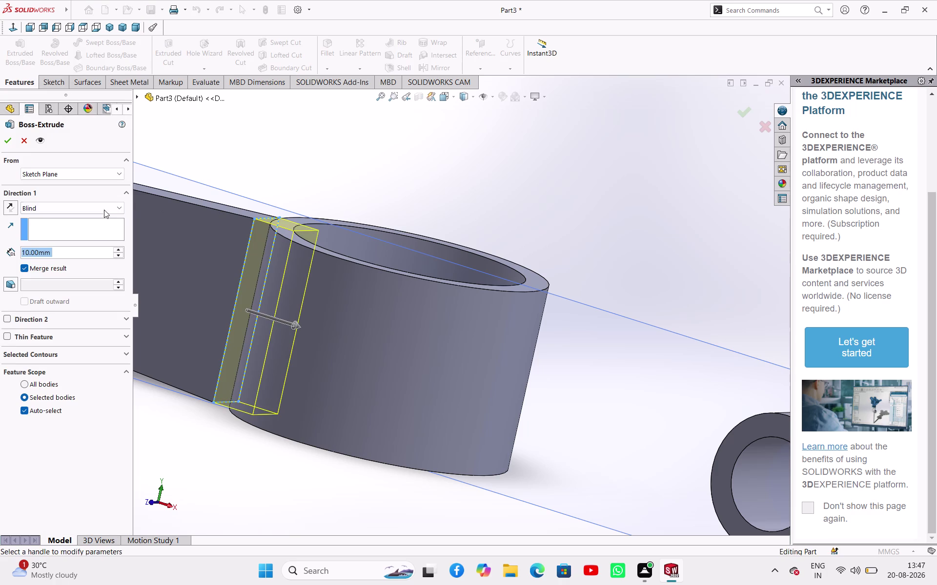
Set the extrusion to Up To Surface on the ring face and confirm Boss-Extrude4.
click(108, 209)
click(81, 254)
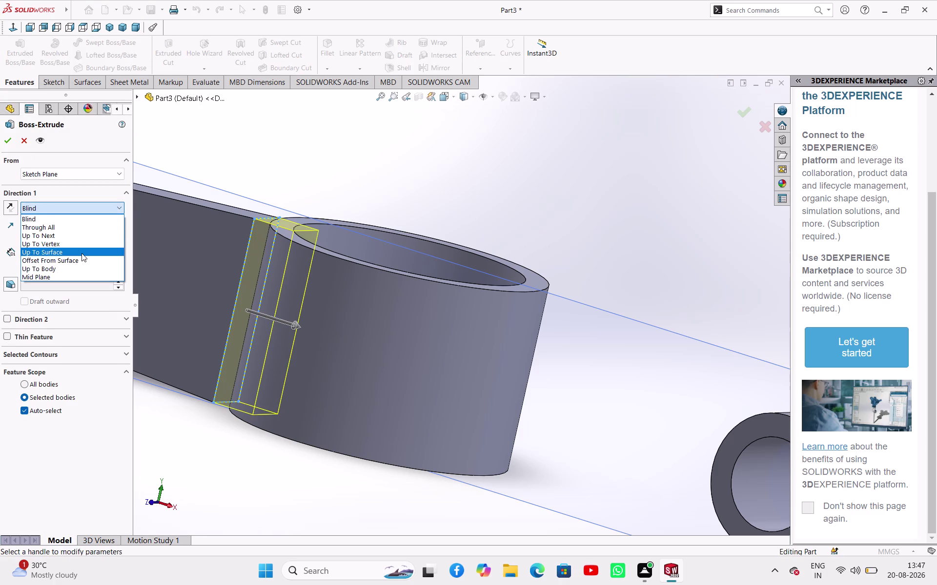
click(279, 278)
click(10, 140)
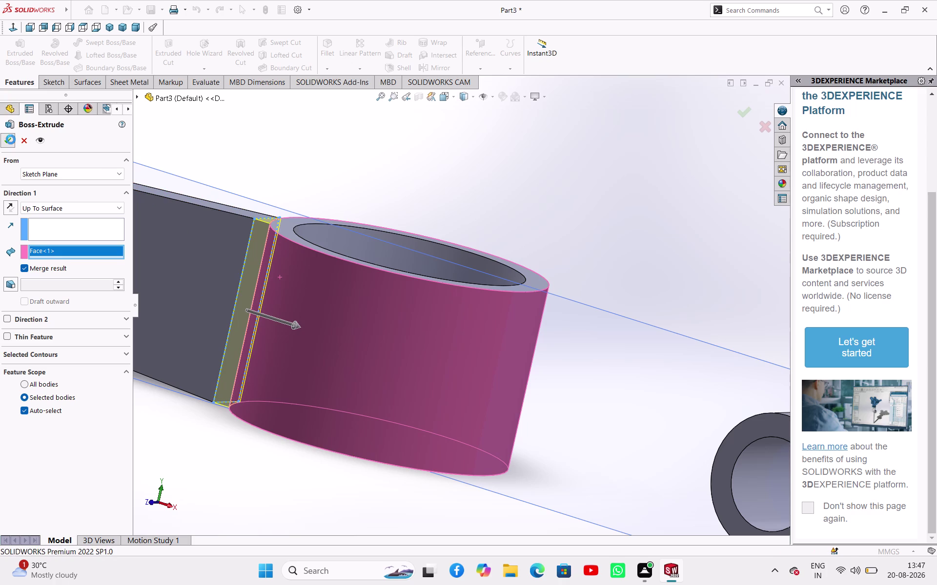
click(412, 160)
Orbit around the ring and small tube to inspect the joint, ending in top view.
middle_drag(407, 158, 452, 173)
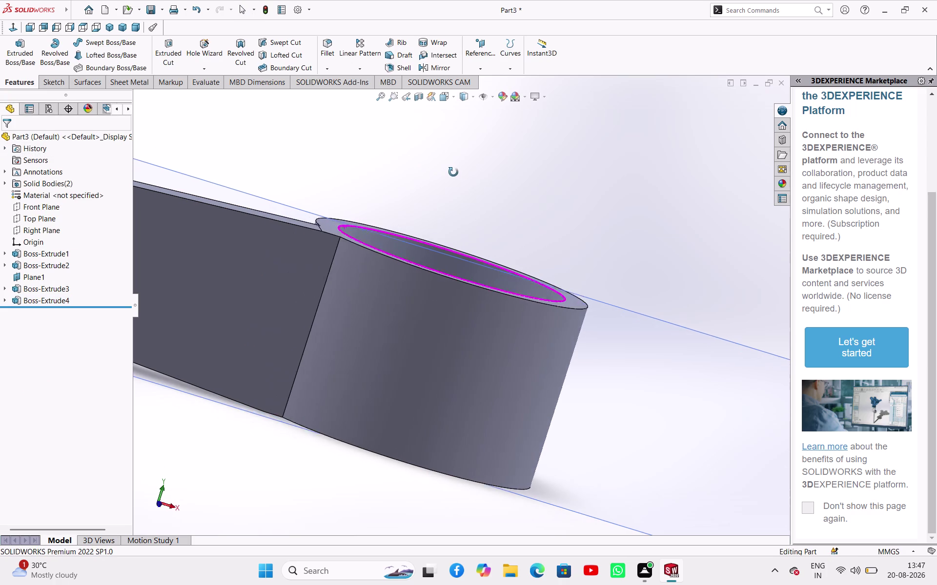
middle_drag(452, 172, 415, 286)
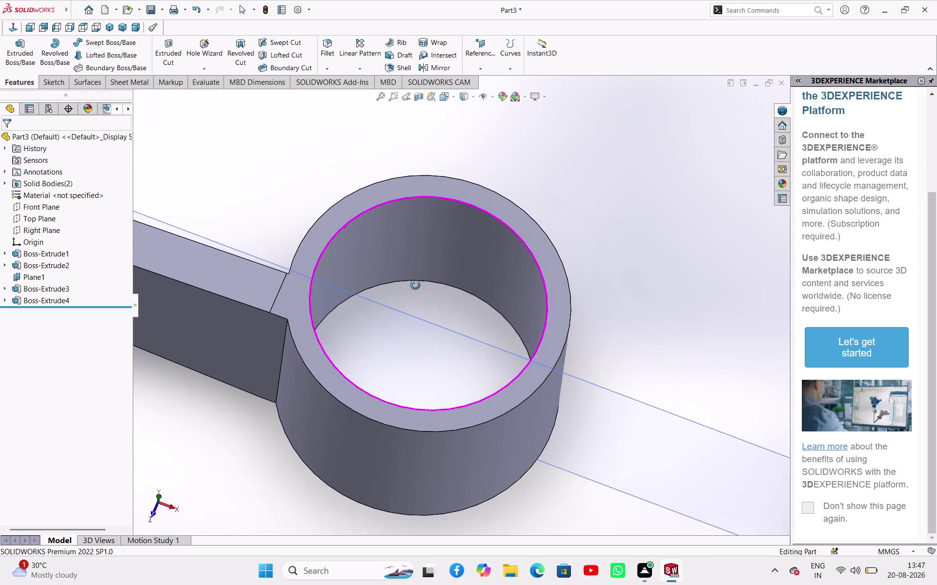
middle_drag(416, 286, 425, 251)
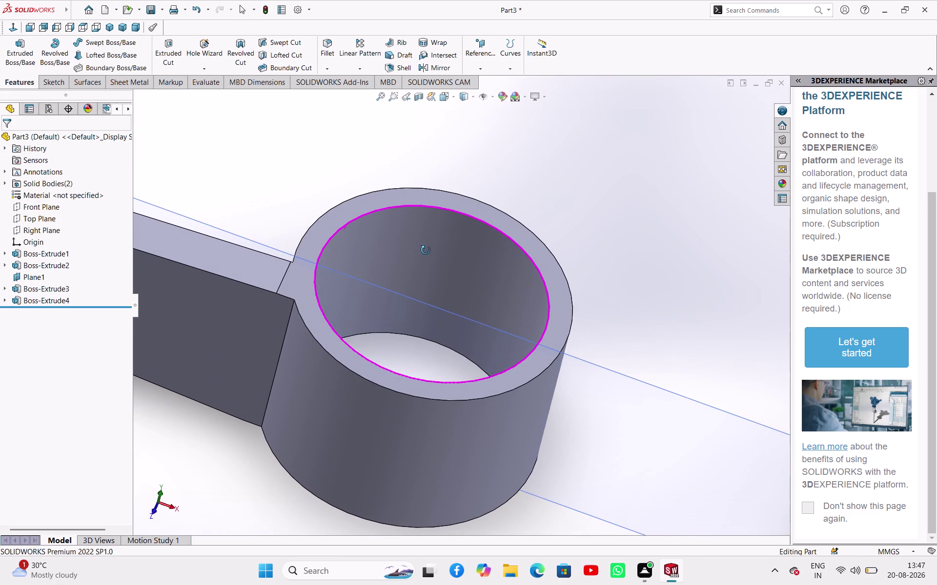
middle_drag(425, 251, 424, 253)
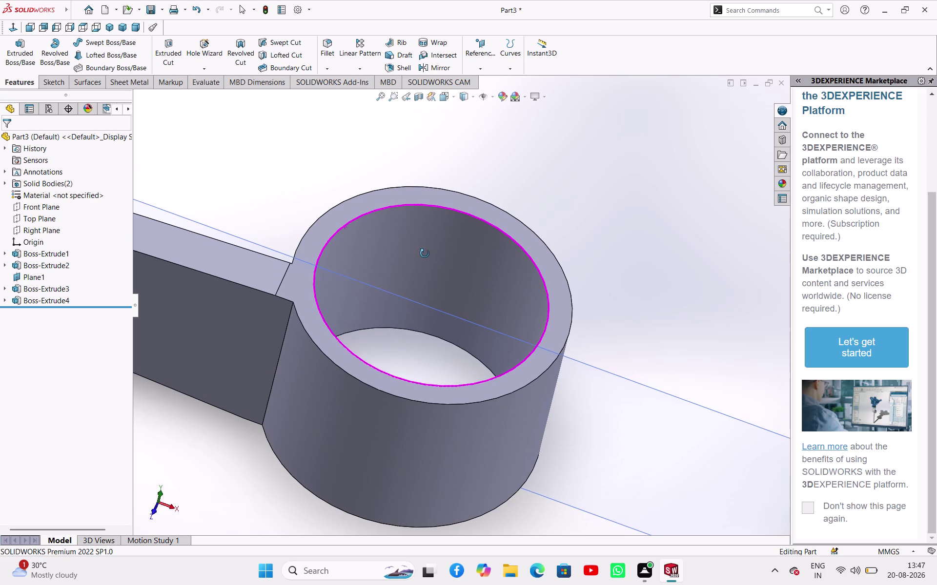
middle_drag(424, 254, 417, 275)
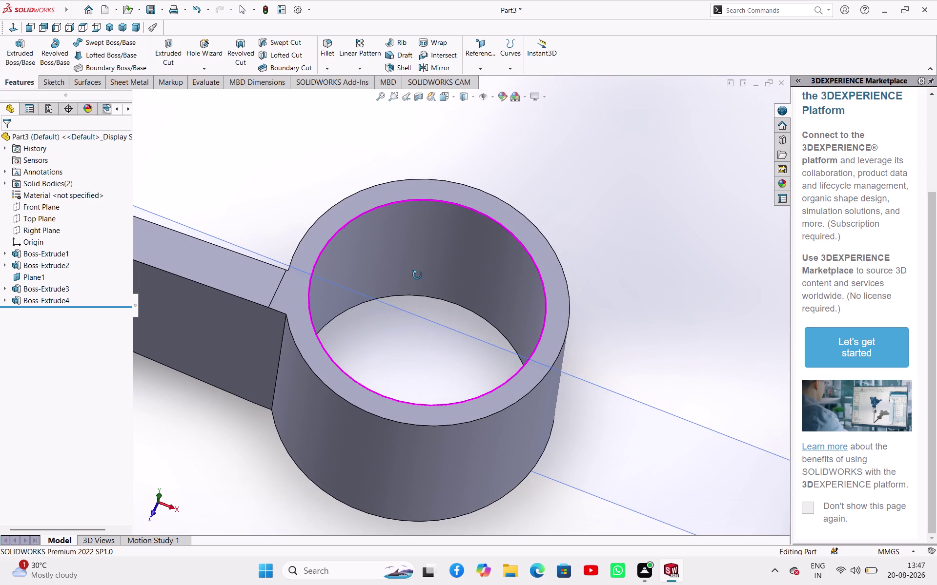
middle_drag(417, 275, 420, 267)
scroll(up, 3)
scroll(down, 3)
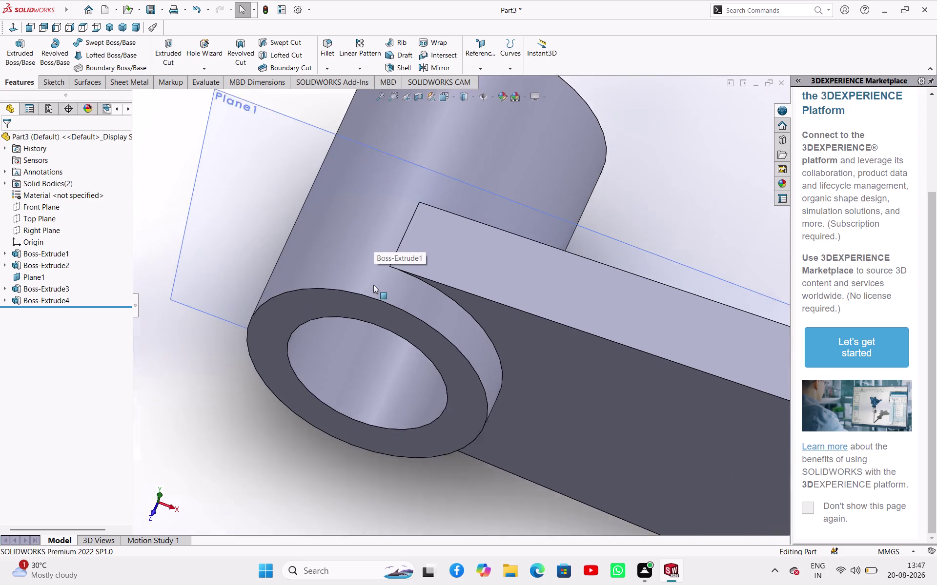
scroll(down, 3)
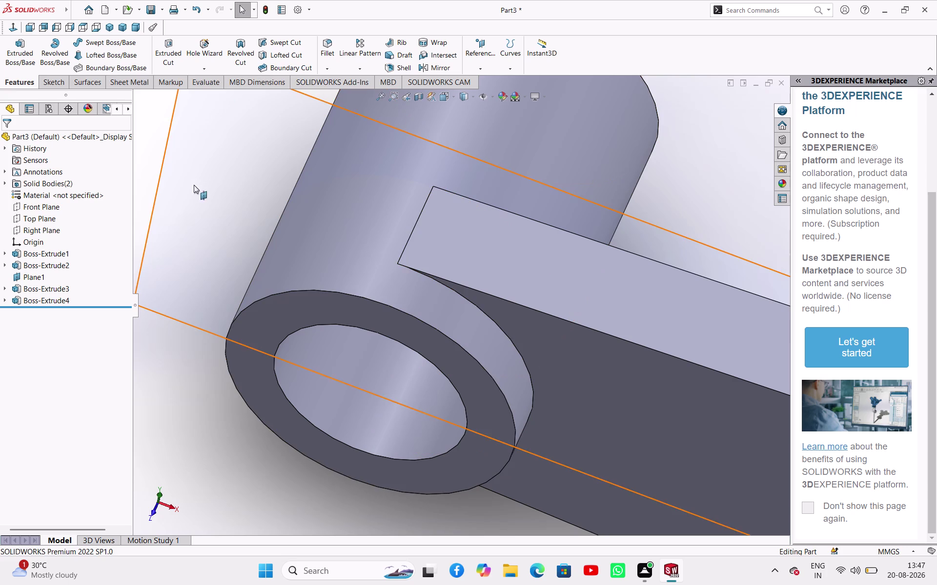
click(88, 27)
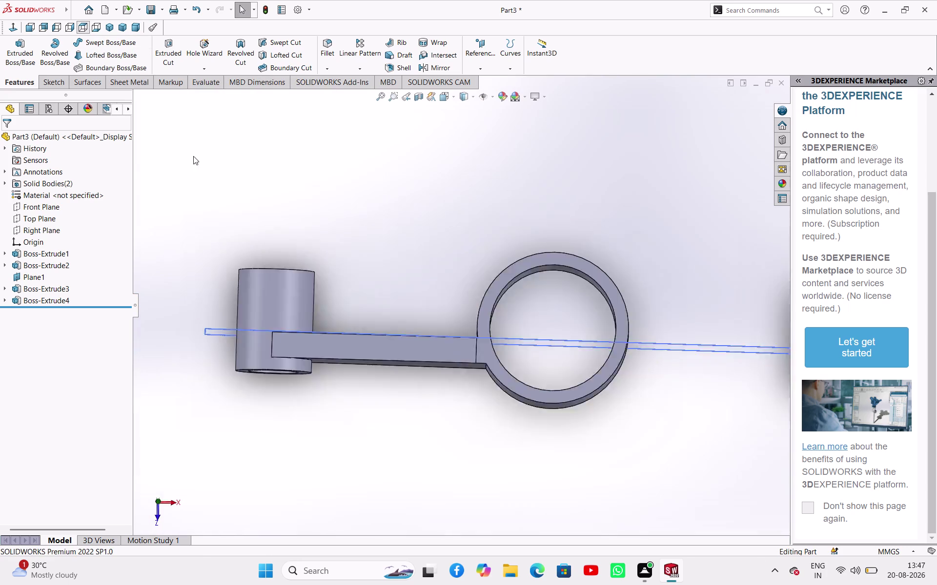
scroll(down, 3)
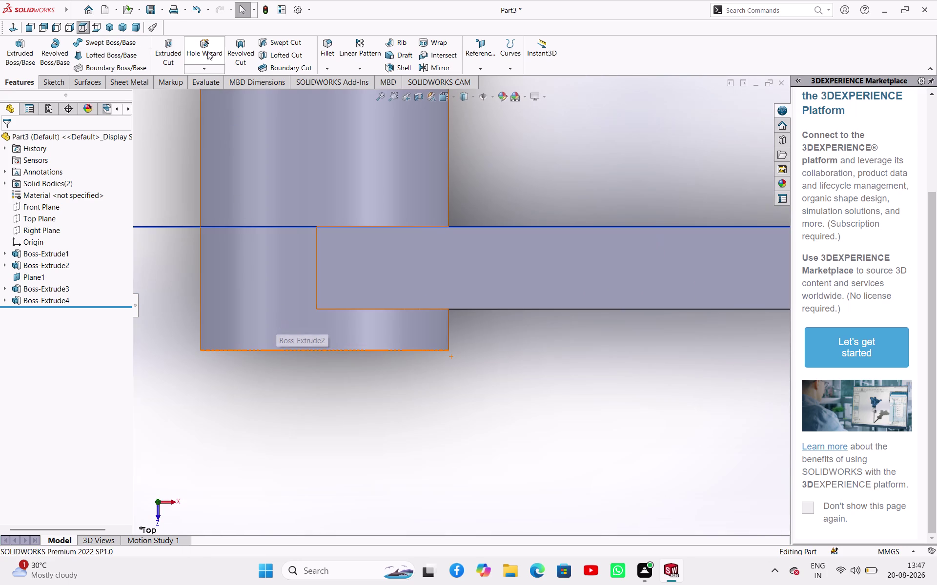
click(203, 83)
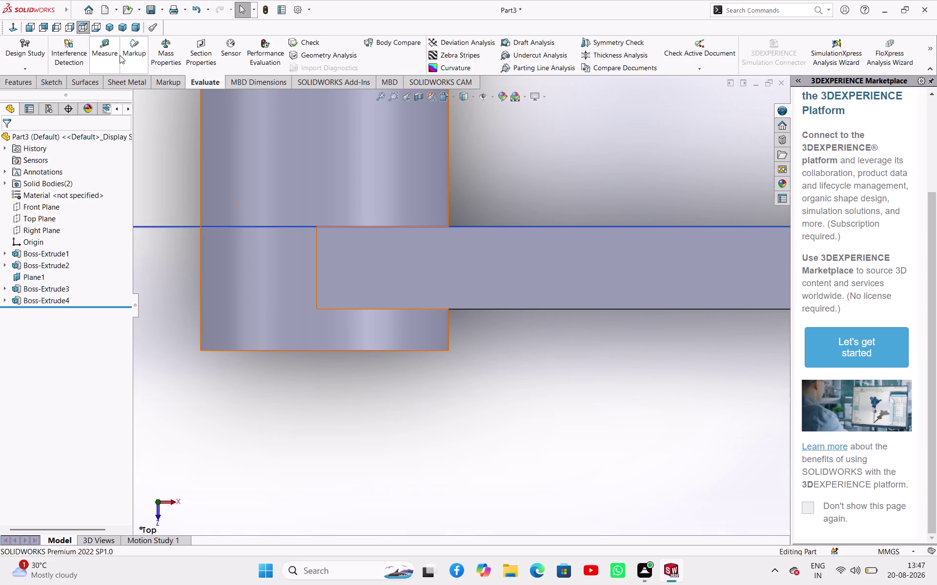
drag(114, 55, 114, 66)
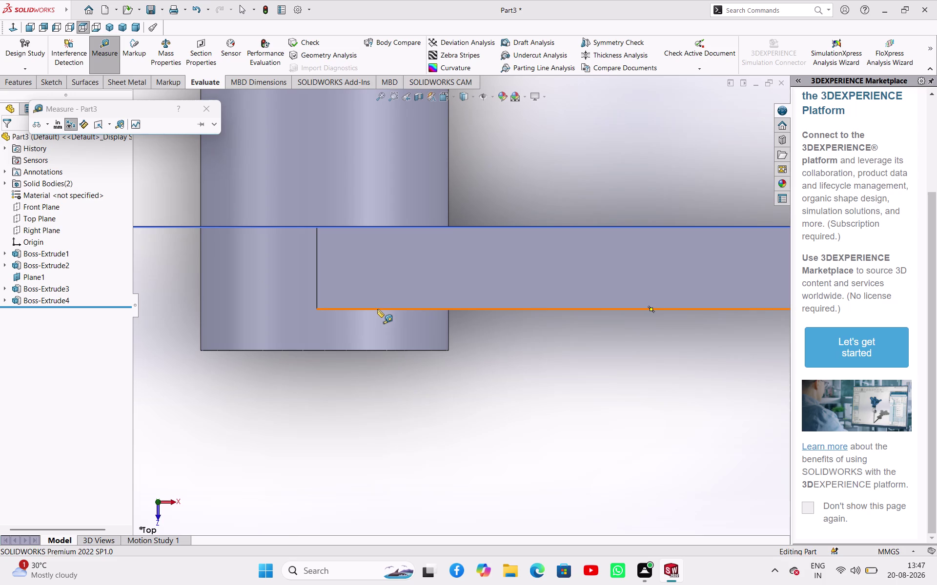
click(377, 310)
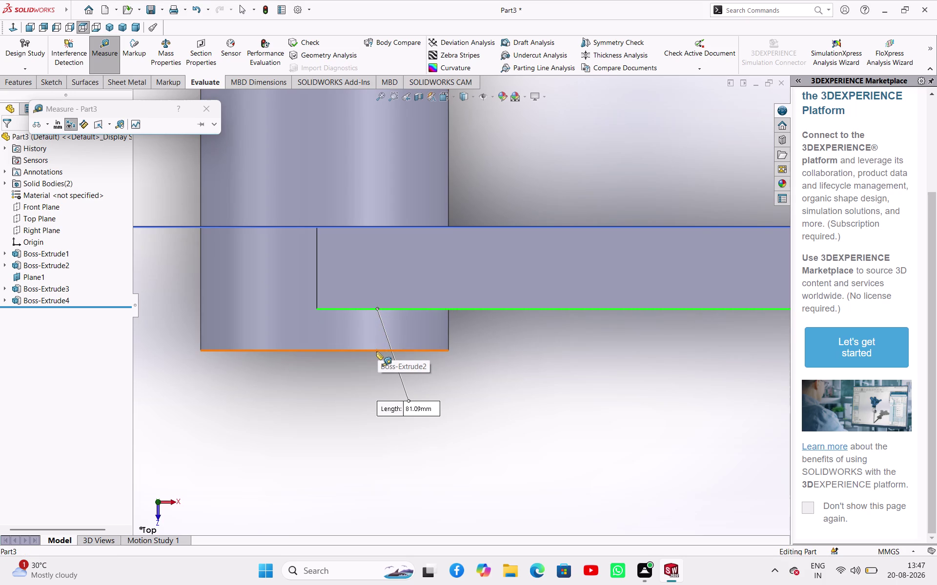
click(376, 352)
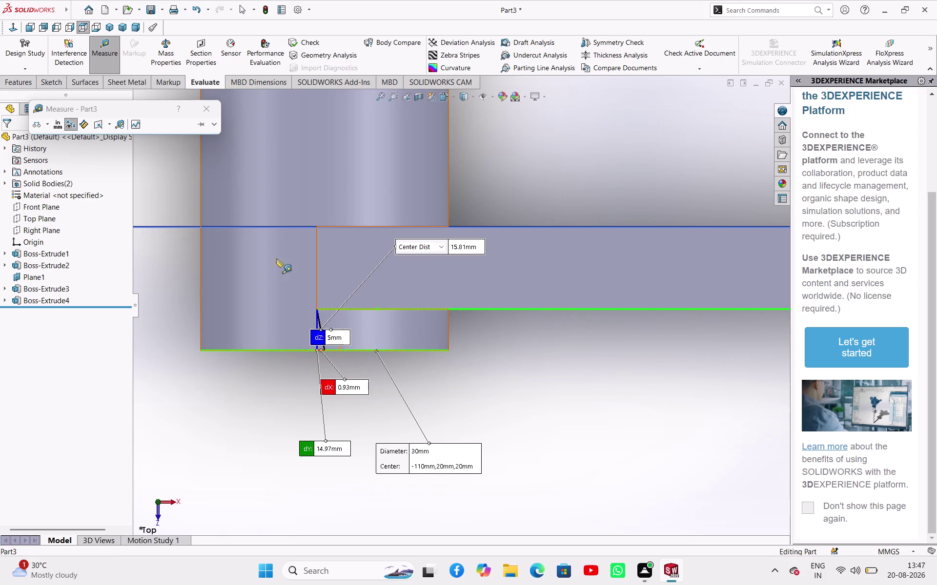
scroll(up, 3)
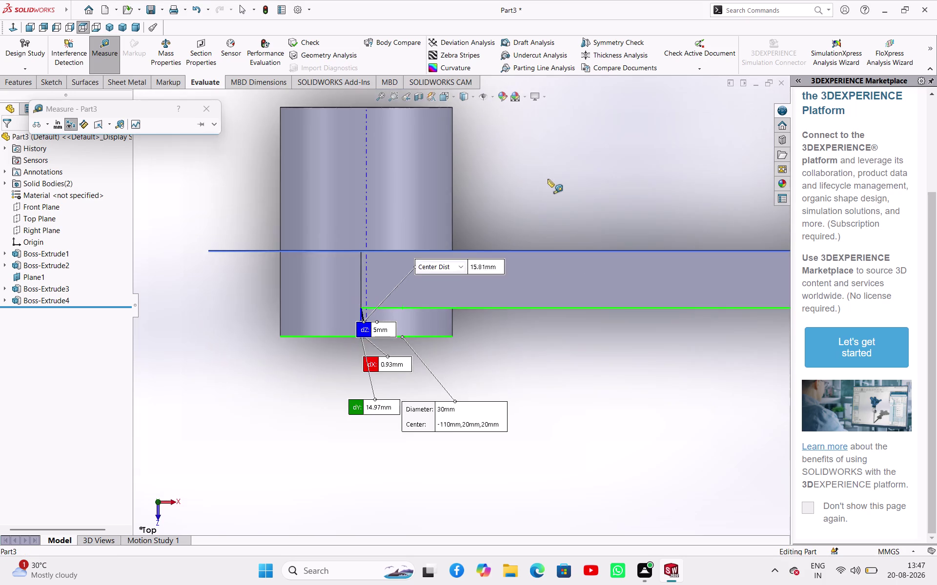
scroll(up, 3)
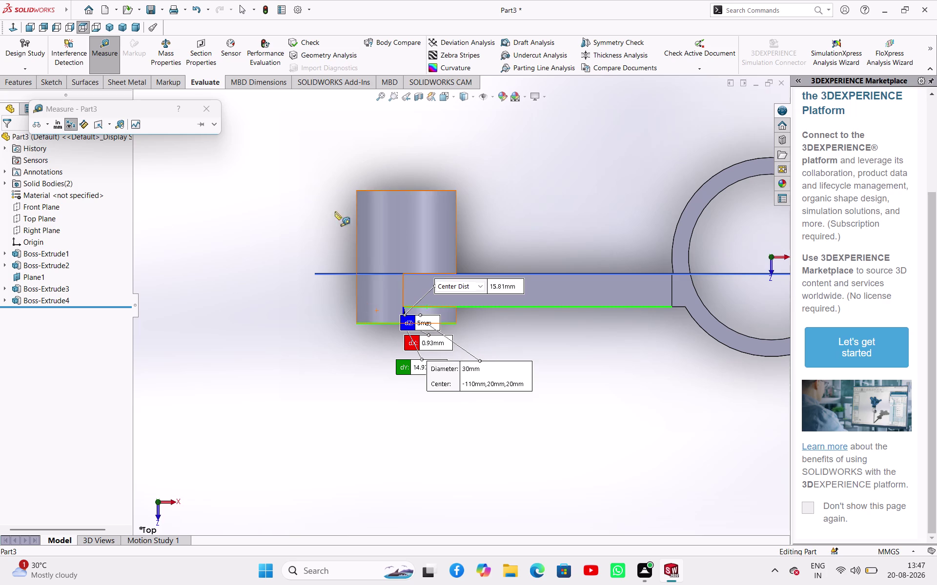
click(206, 113)
click(254, 209)
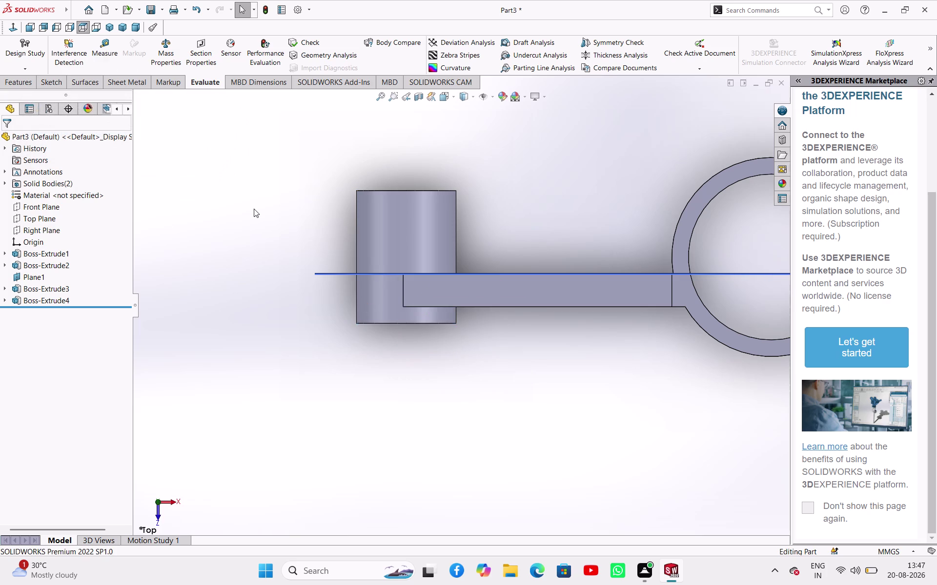
middle_drag(249, 205, 241, 151)
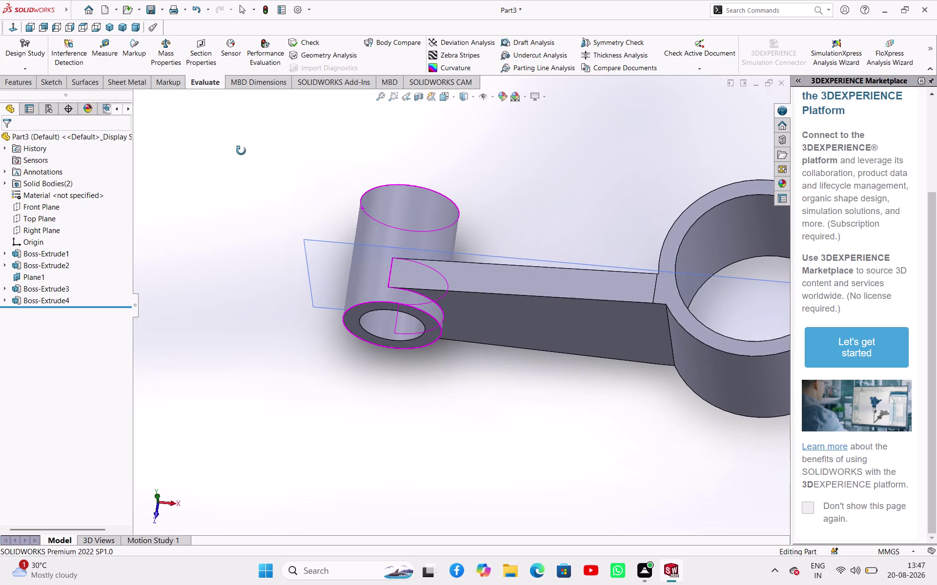
middle_drag(241, 151, 241, 151)
scroll(up, 3)
scroll(up, 3)
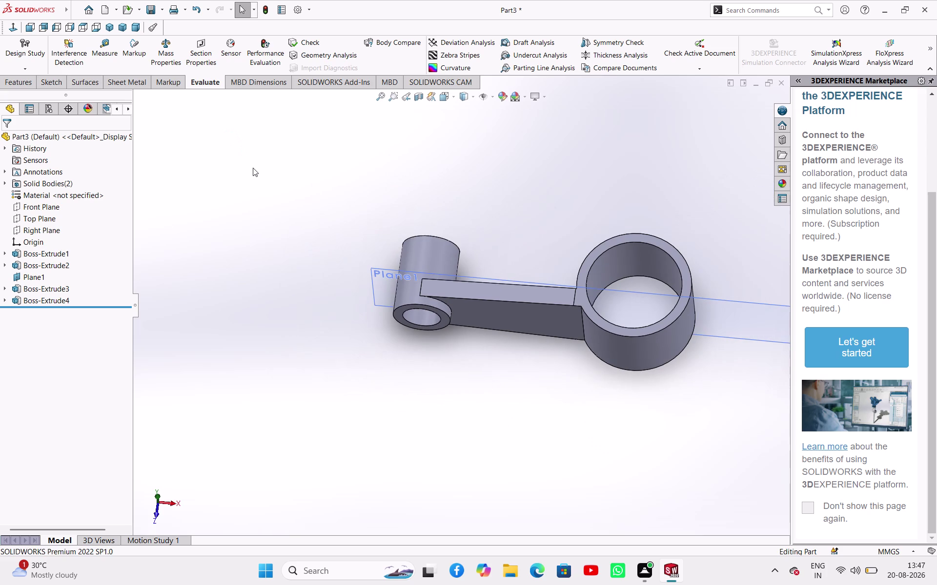
click(19, 84)
click(296, 195)
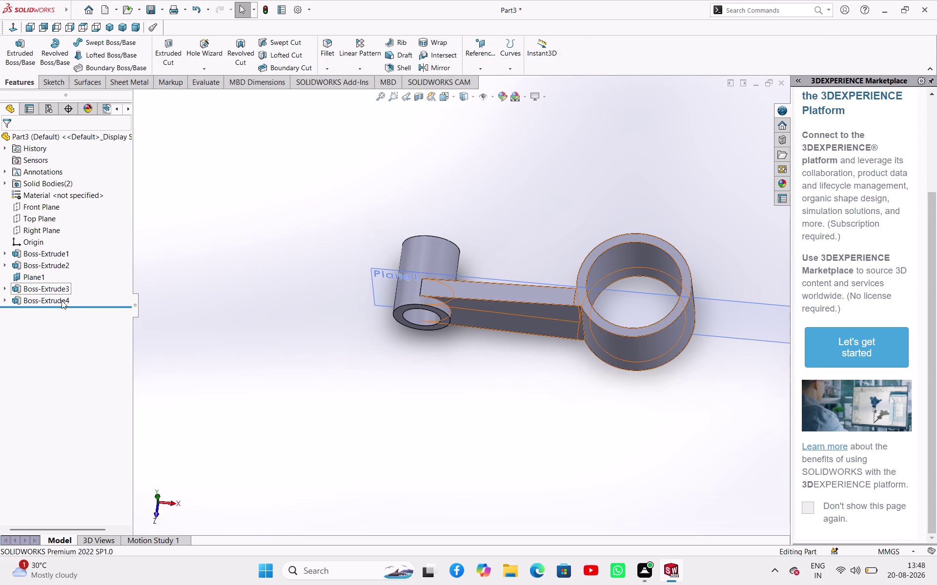
click(56, 298)
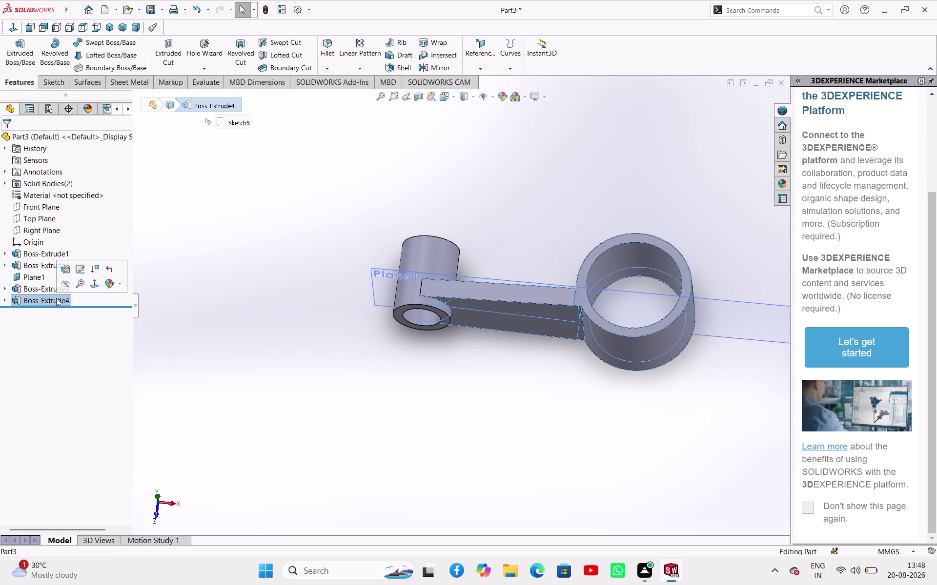
Mirror Boss-Extrude3 and Boss-Extrude4 about the Front Plane.
click(46, 288)
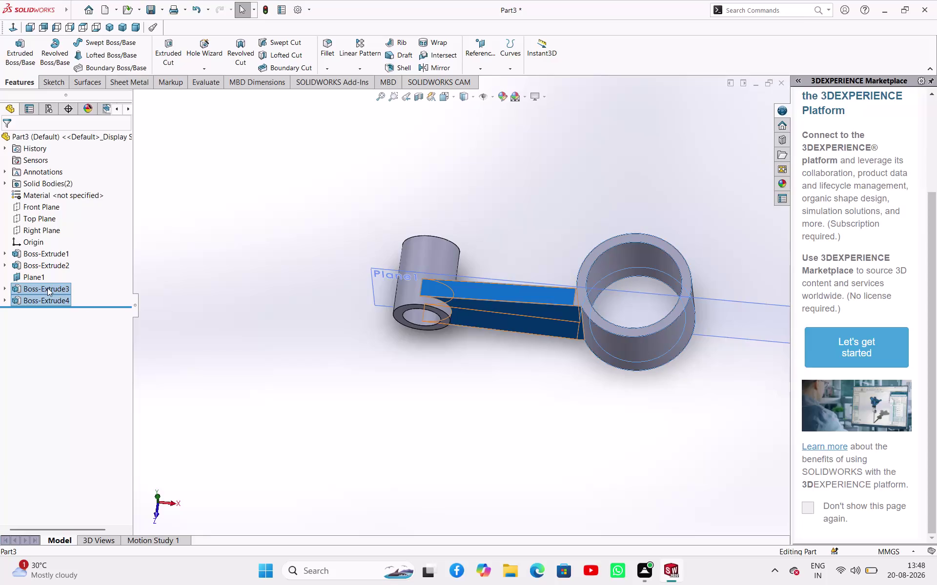
click(431, 67)
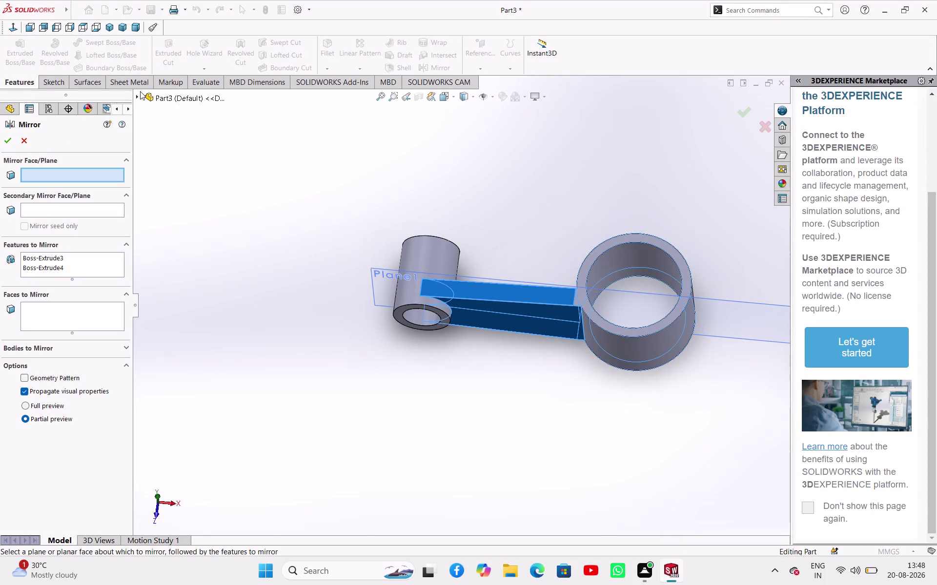
click(137, 96)
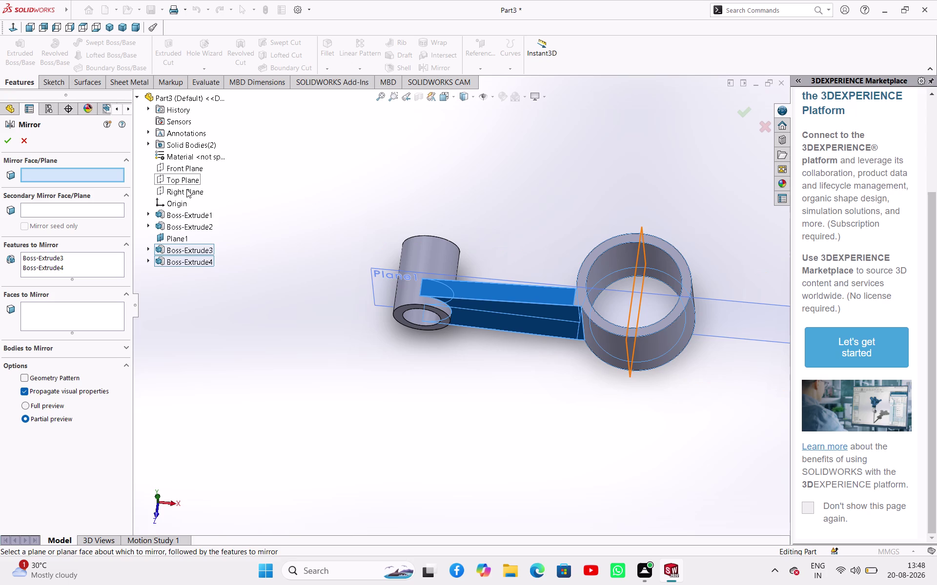
click(186, 171)
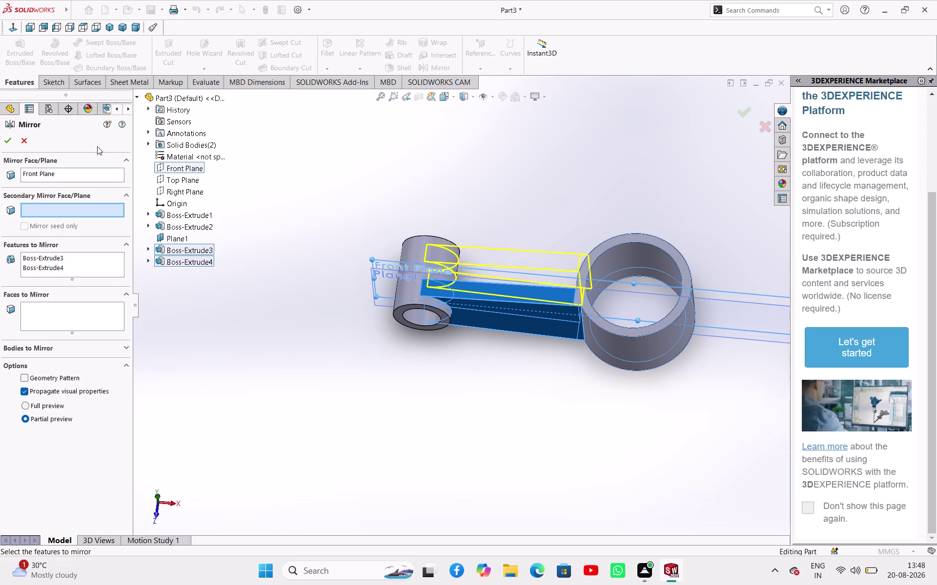
click(8, 139)
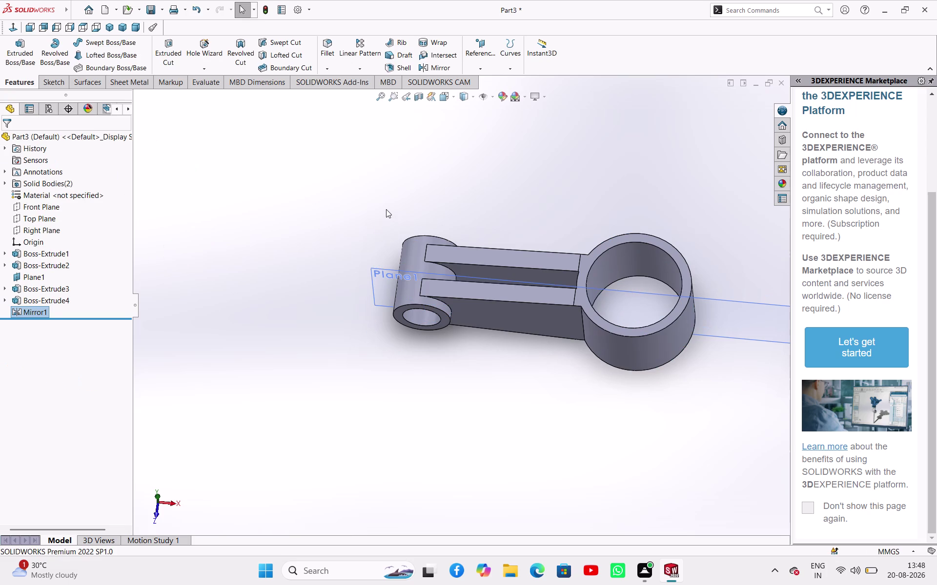
click(382, 191)
middle_drag(382, 188, 382, 207)
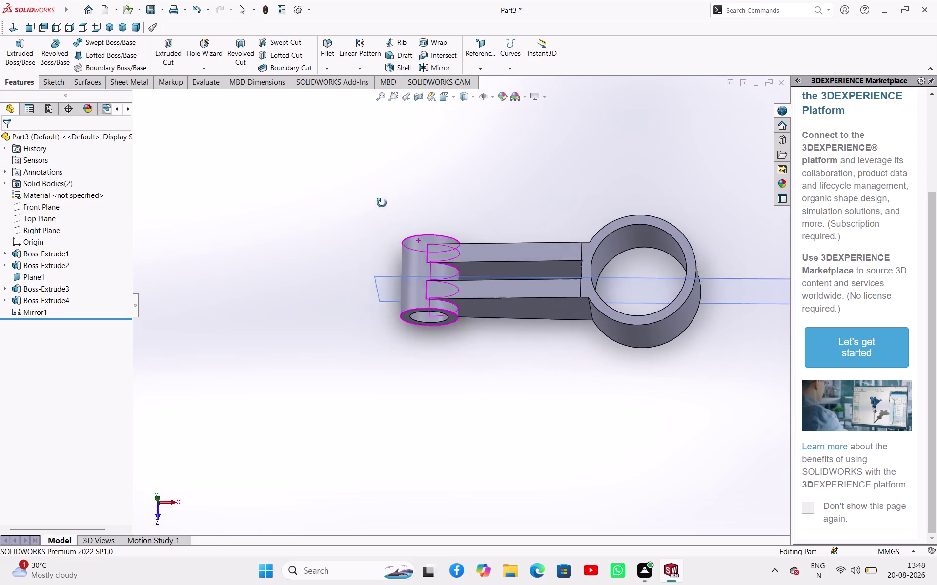
middle_drag(382, 206, 396, 85)
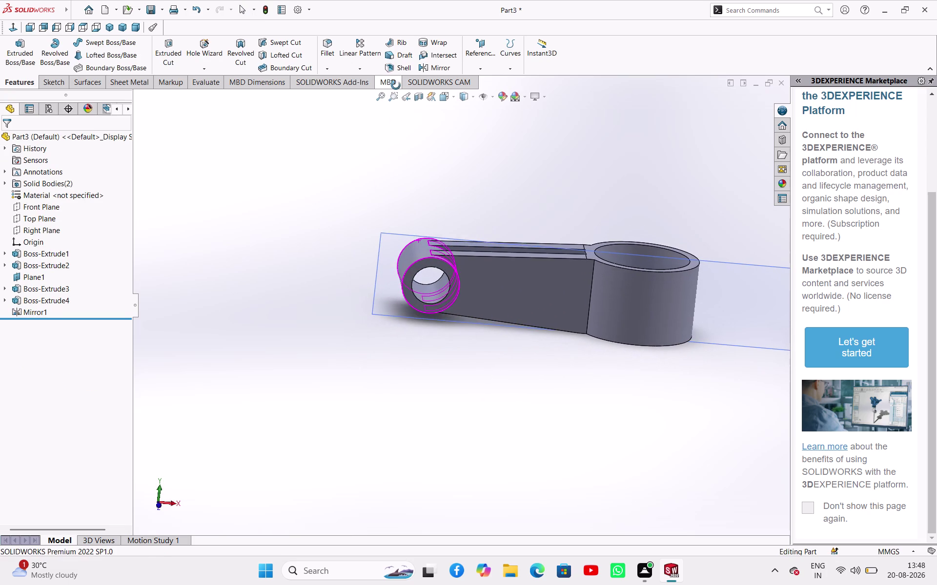
middle_drag(395, 86, 375, 31)
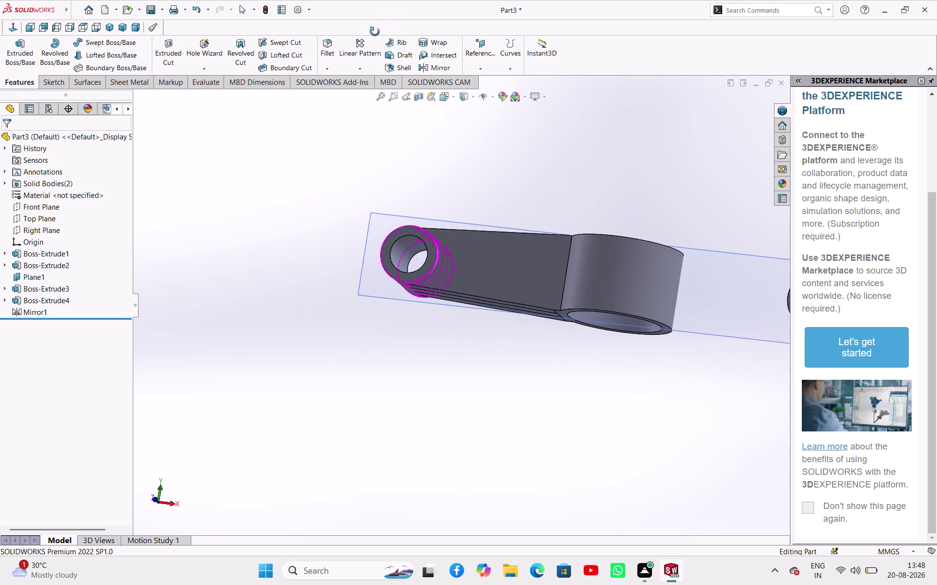
middle_drag(375, 32, 376, 35)
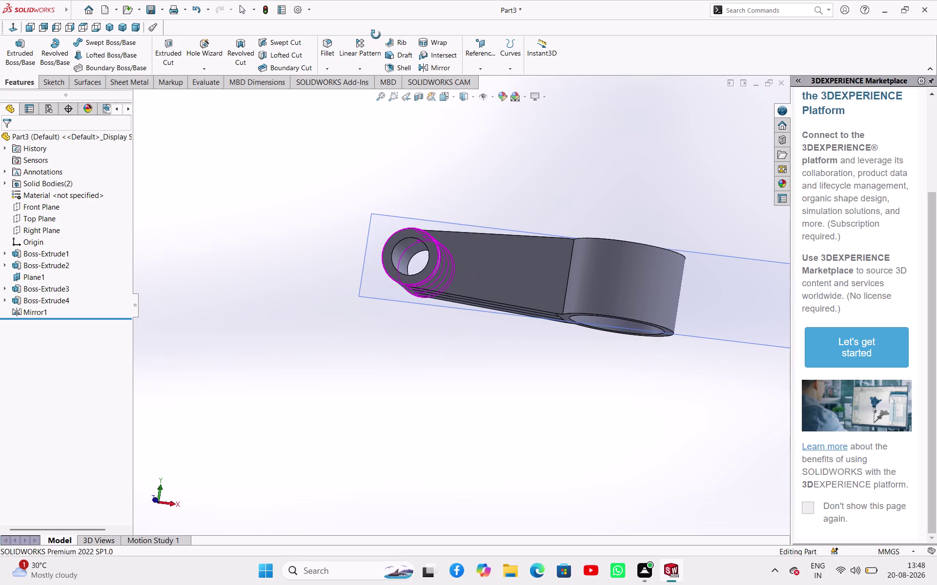
middle_drag(376, 34, 379, 76)
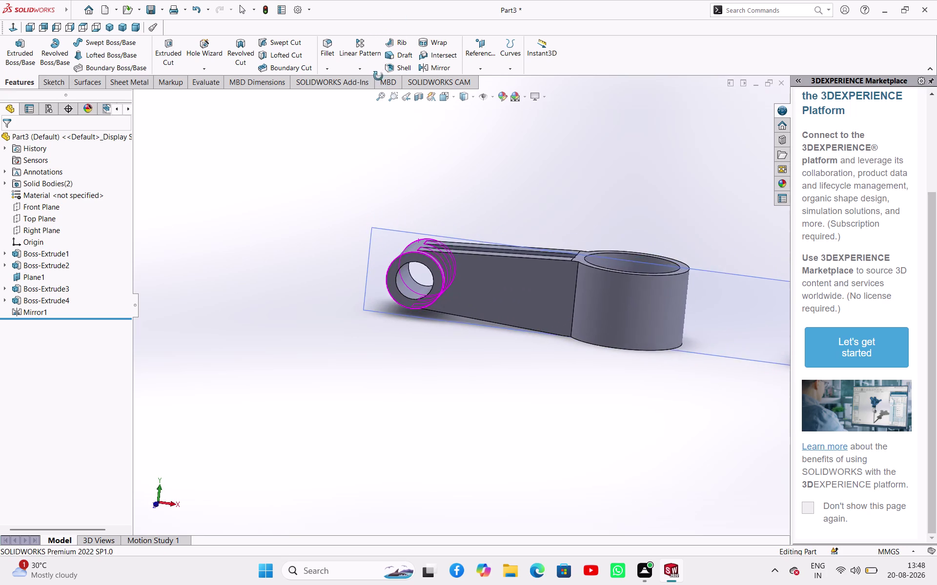
middle_drag(378, 76, 372, 90)
scroll(up, 3)
scroll(down, 3)
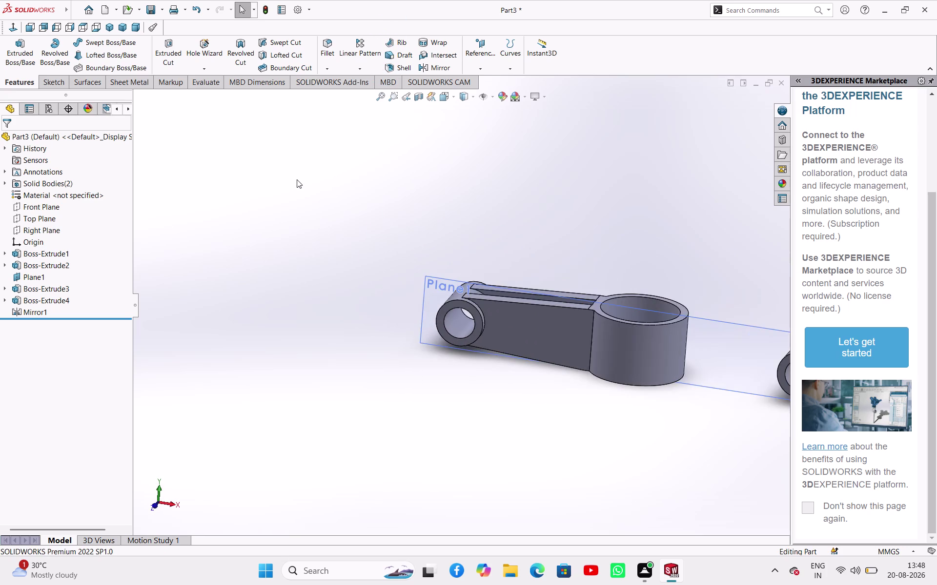
scroll(up, 3)
scroll(up, 3)
scroll(up, 3)
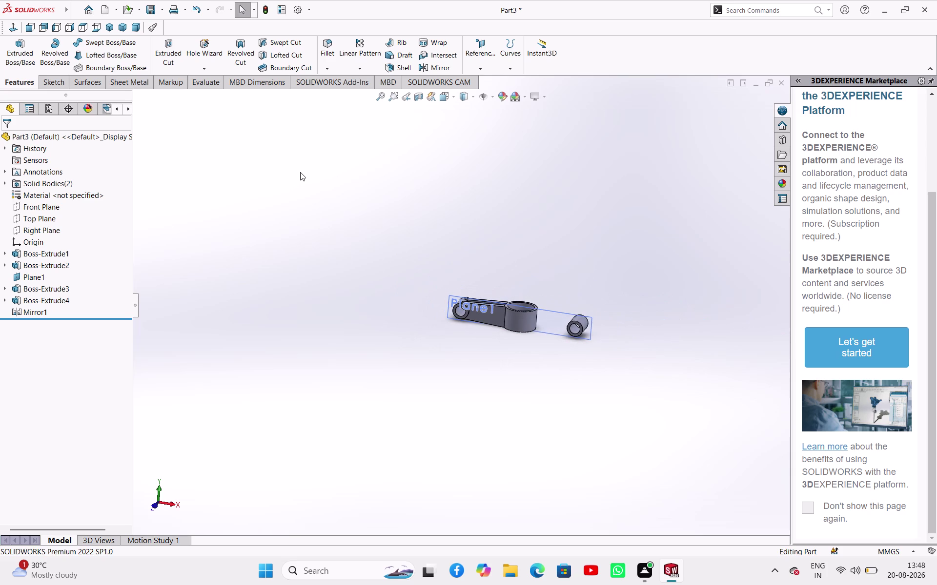
scroll(down, 3)
scroll(down, 3)
middle_drag(524, 297, 525, 295)
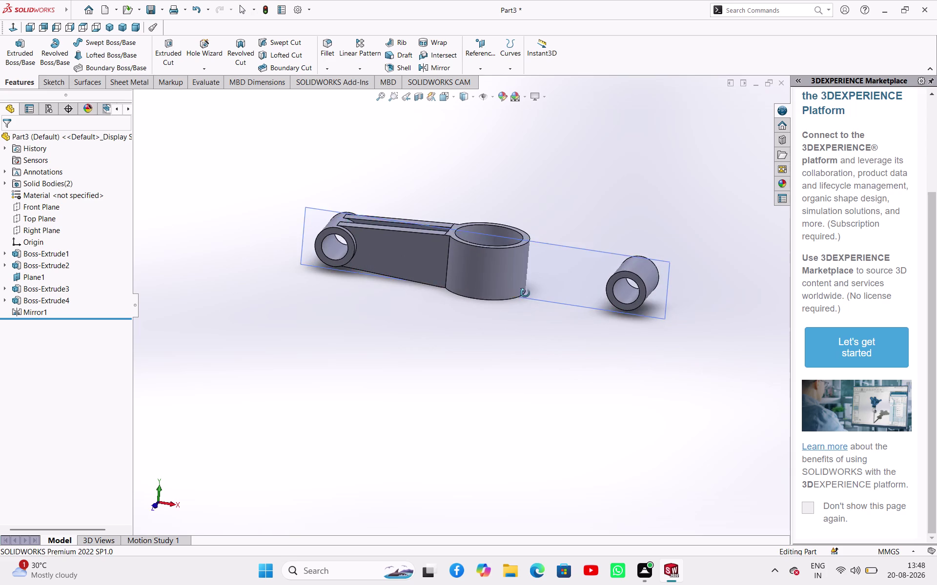
Undo the recent arm features step by step back to Sketch3.
middle_drag(525, 295, 536, 261)
key(ctrl+z)
key(ctrl+z)
key(ctrl+z)
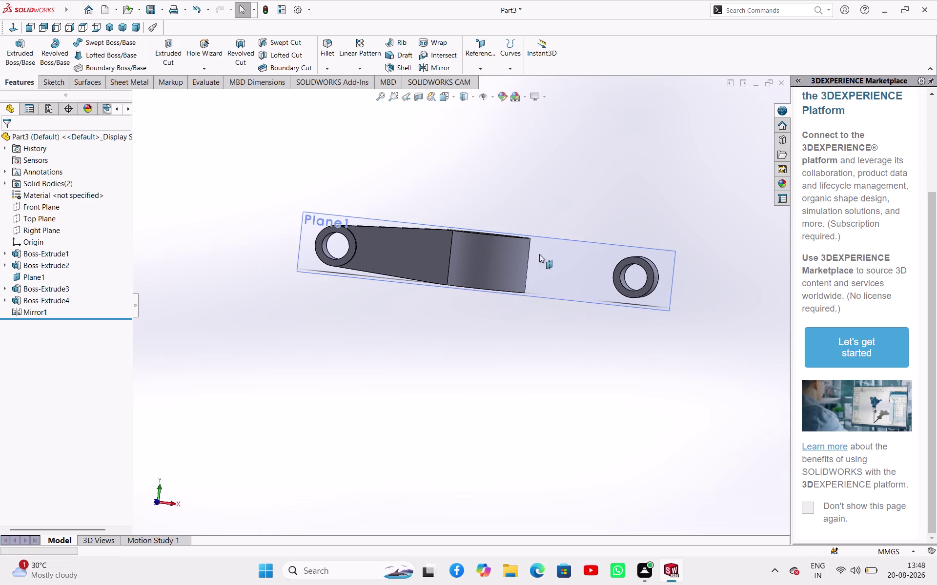
key(ctrl+z)
key(ctrl+z)
key(ctrl+z)
key(ctrl+z)
key(ctrl+z)
key(ctrl+z)
key(ctrl+z)
key(ctrl+z)
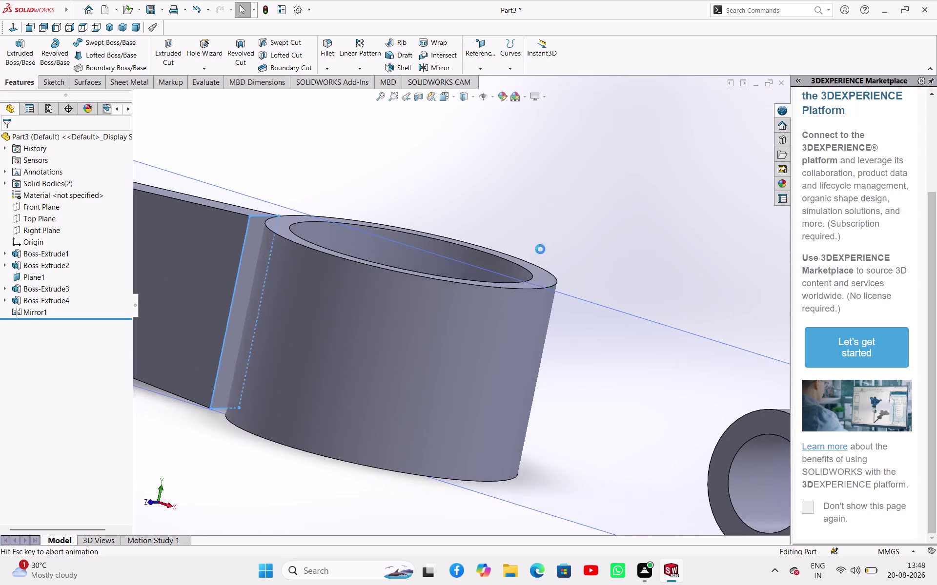
key(ctrl+z)
key(ctrl+z)
key(ctrl+z)
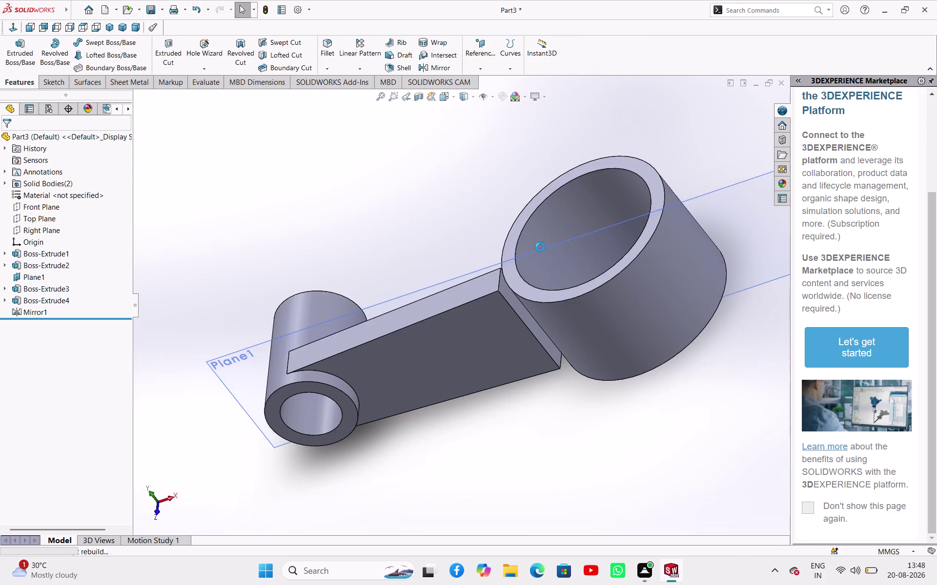
key(ctrl+z)
key(ctrl+z)
key(ctrl+z)
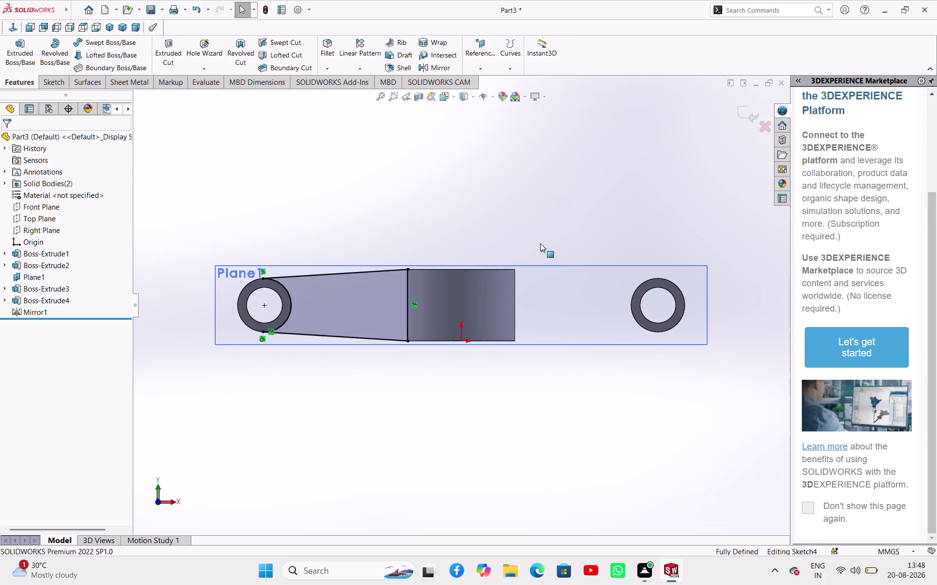
key(ctrl+z)
key(ctrl+z)
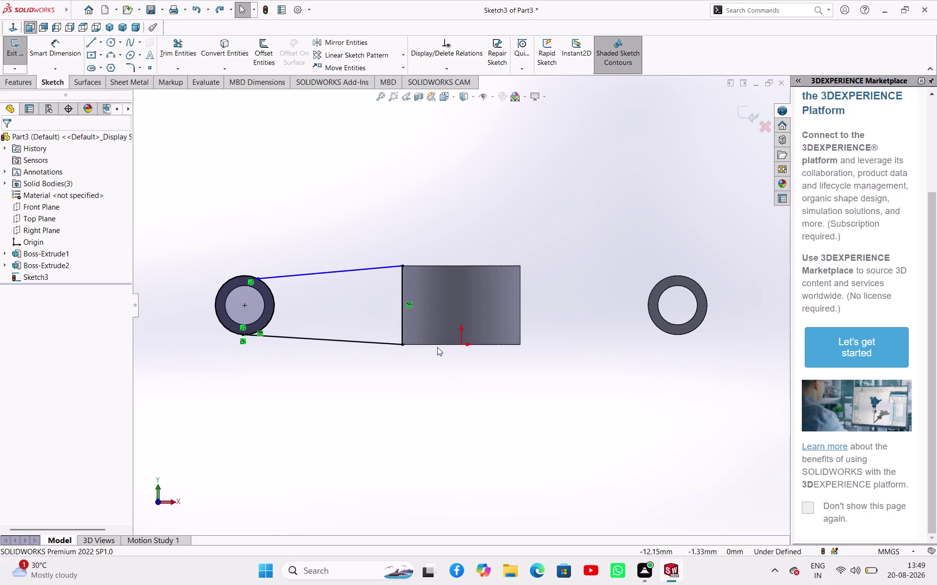
Undo the remaining Sketch3 geometry, leaving only Boss-Extrude1 and Sketch2.
key(ctrl+z)
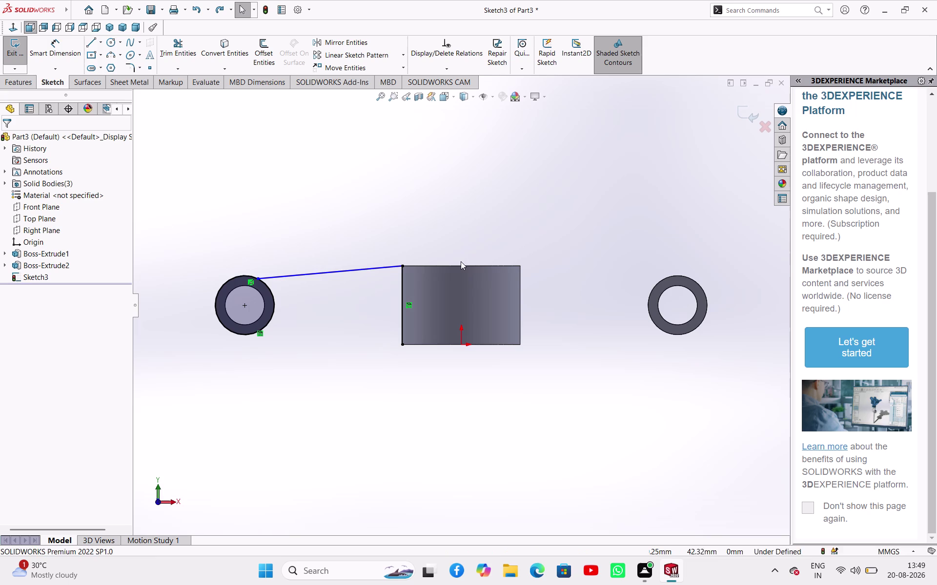
key(ctrl+z)
key(ctrl+z)
key(ctrl+z)
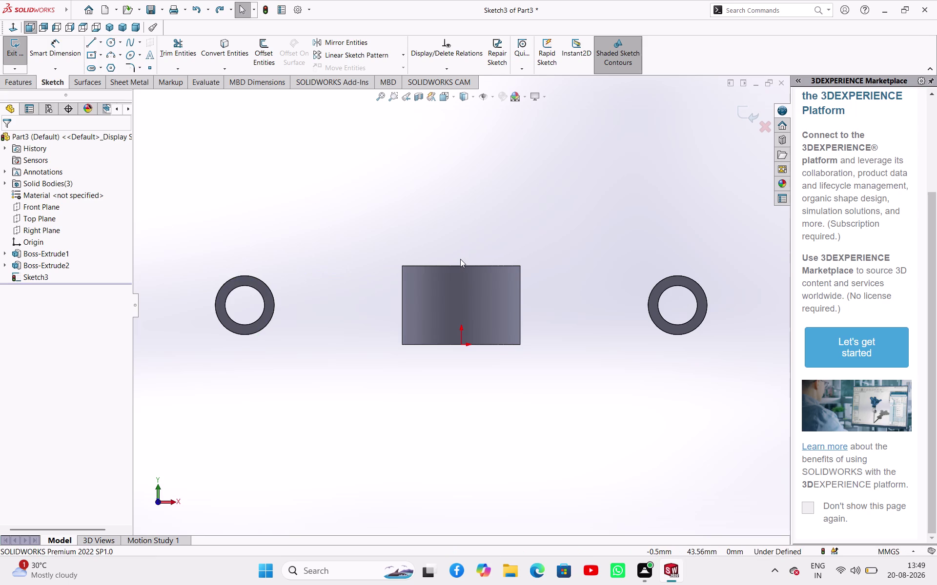
key(ctrl+z)
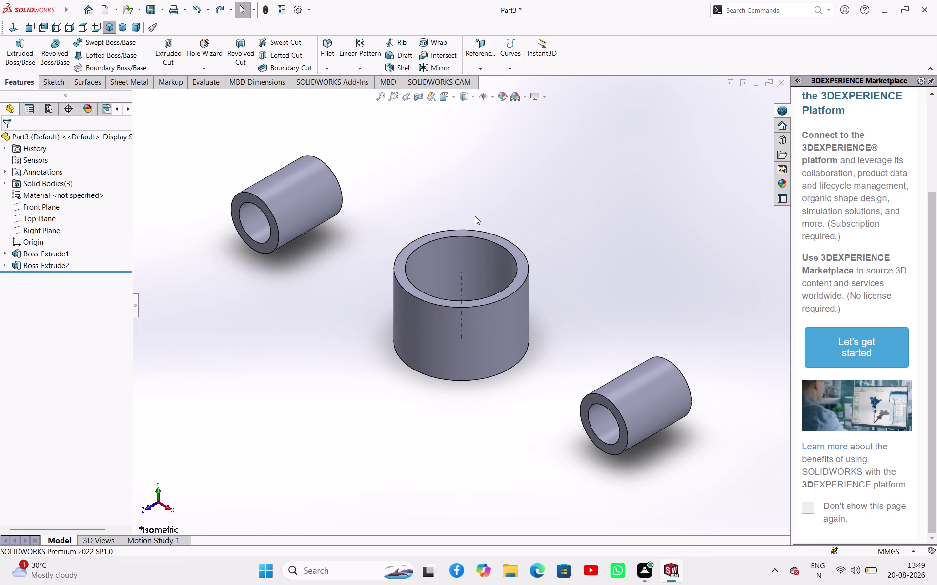
key(ctrl+z)
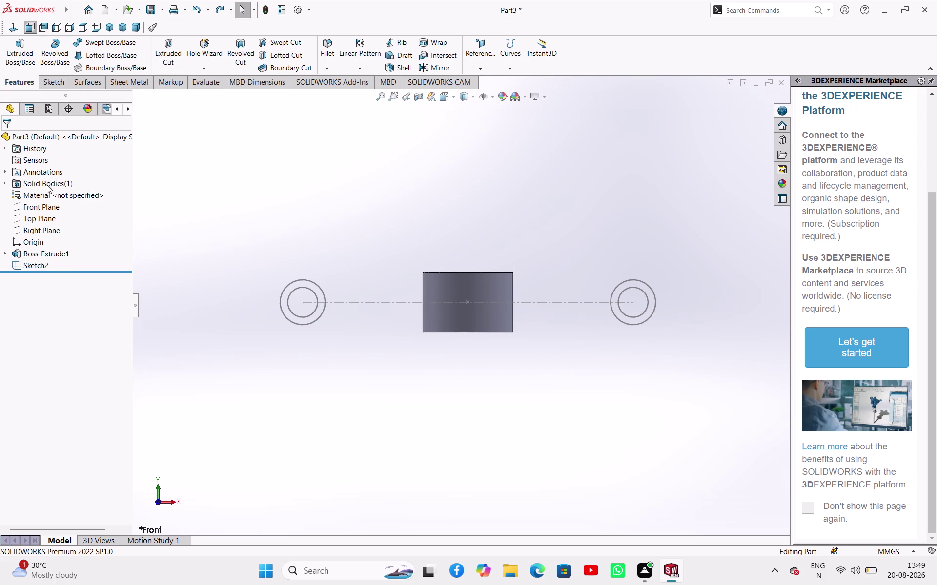
Reopen Sketch2 for editing from the feature tree.
click(35, 265)
click(43, 234)
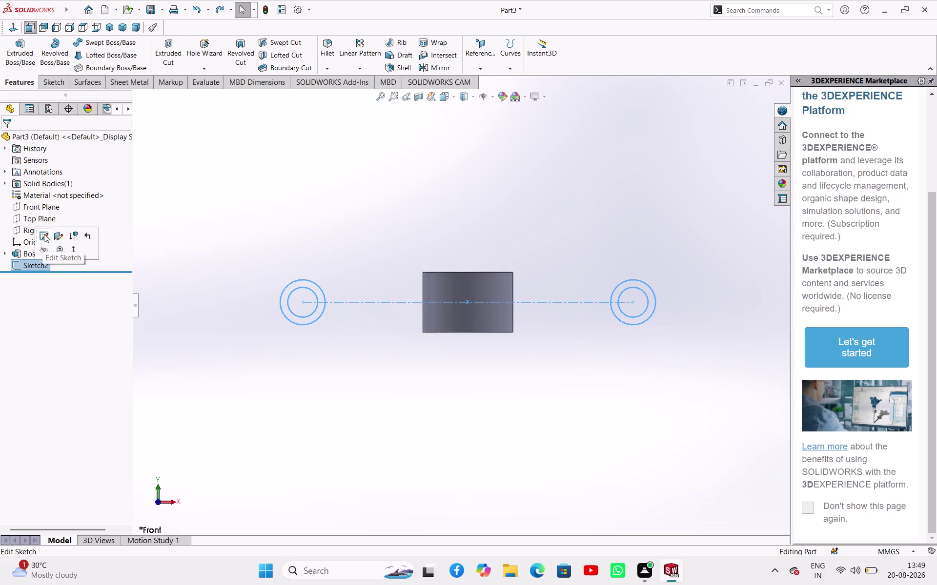
click(279, 178)
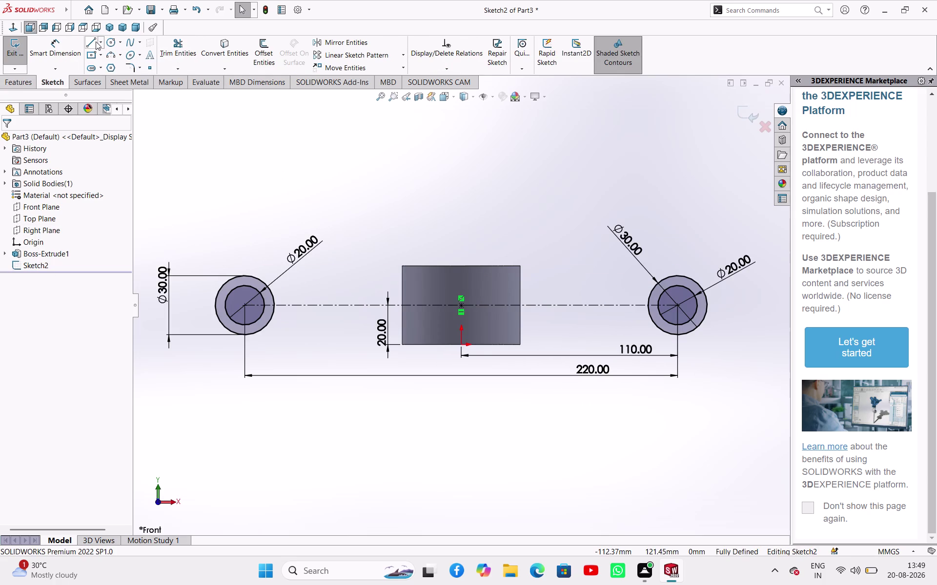
click(101, 43)
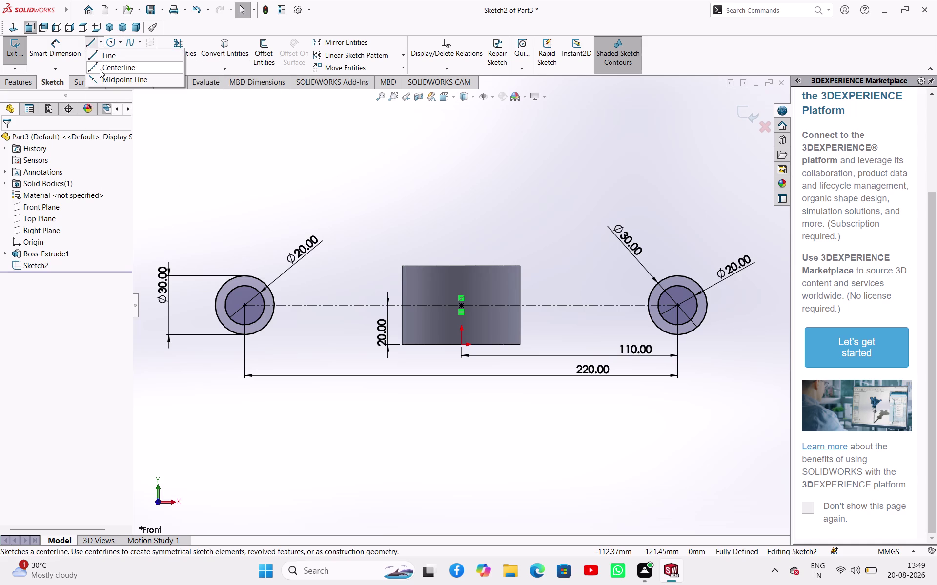
click(101, 70)
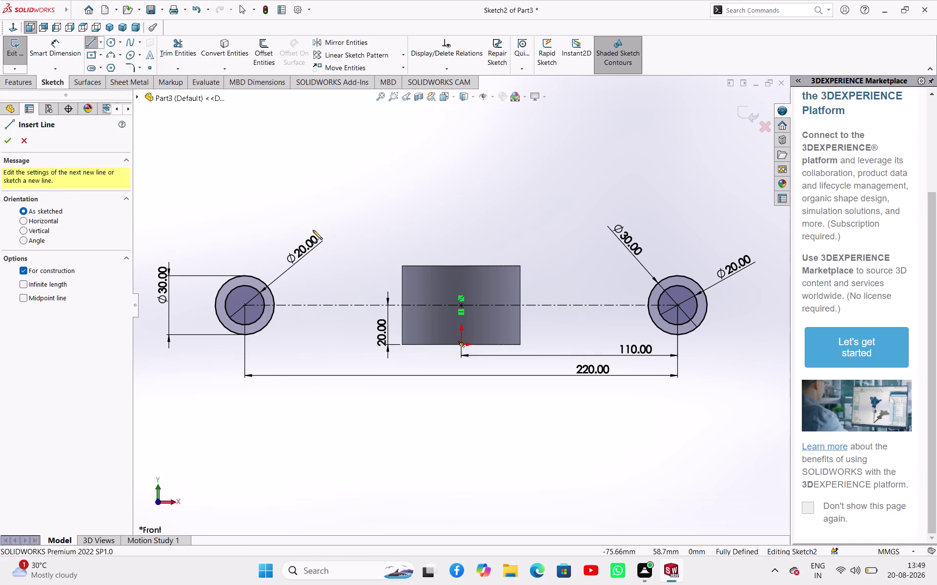
key(Escape)
Box-select and delete the left and right circles with their dimensions.
drag(205, 199, 232, 366)
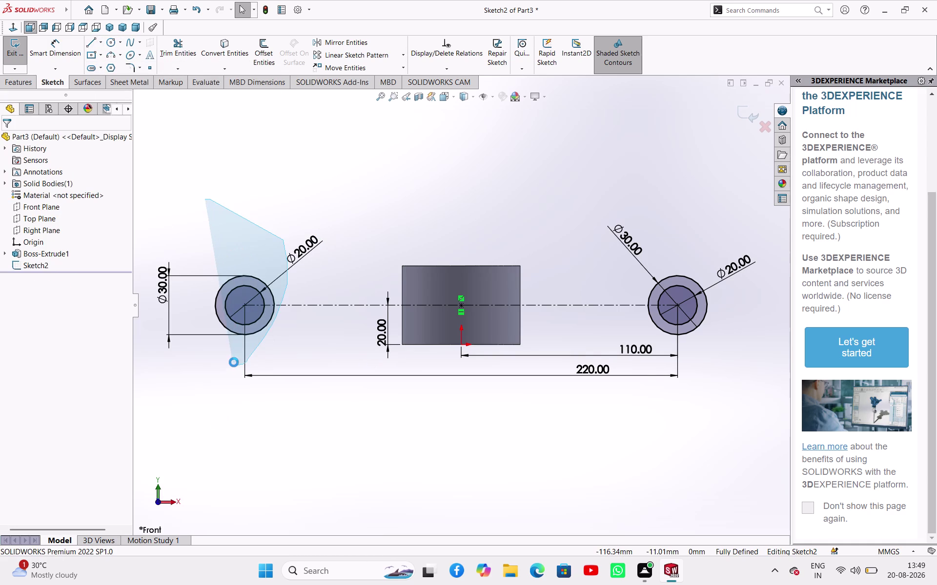
key(Delete)
drag(682, 193, 564, 360)
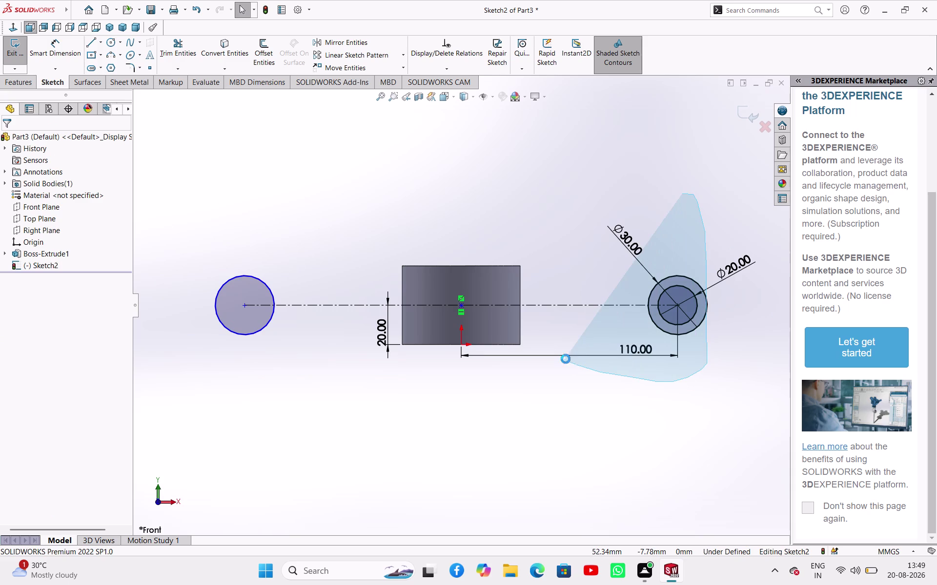
key(Delete)
key(Delete)
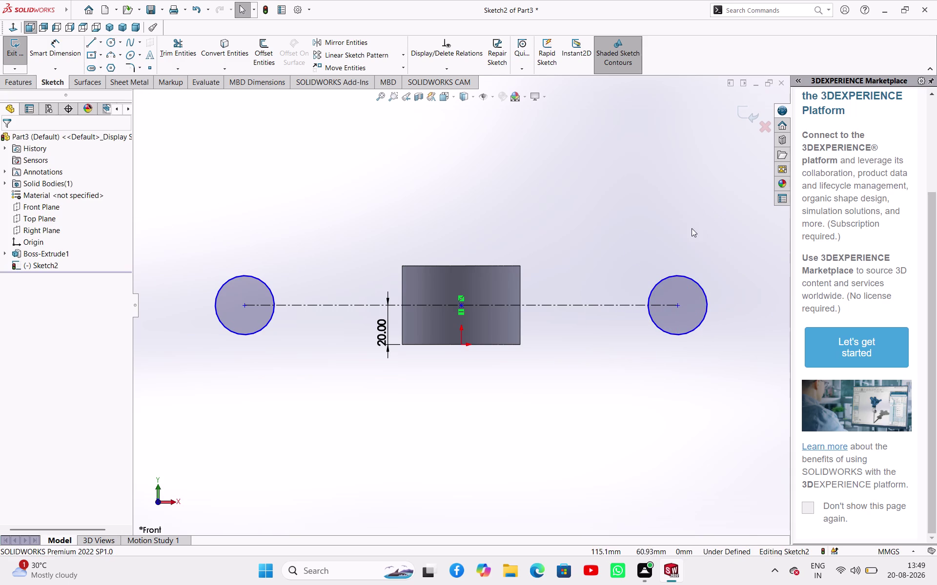
drag(697, 256, 640, 328)
key(Delete)
drag(718, 366, 640, 284)
key(Delete)
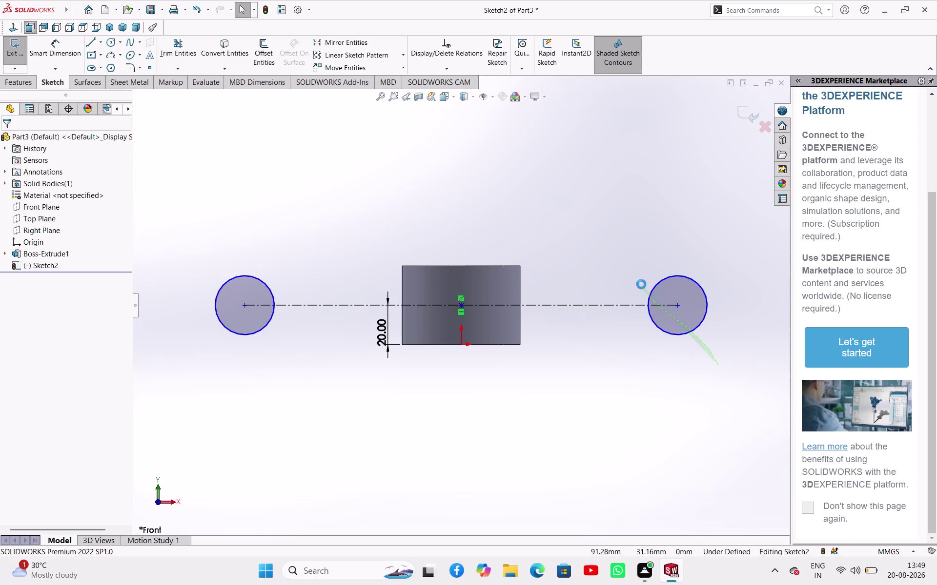
Delete the centreline, the 20 dimension, leftover circles and the centre point.
click(415, 284)
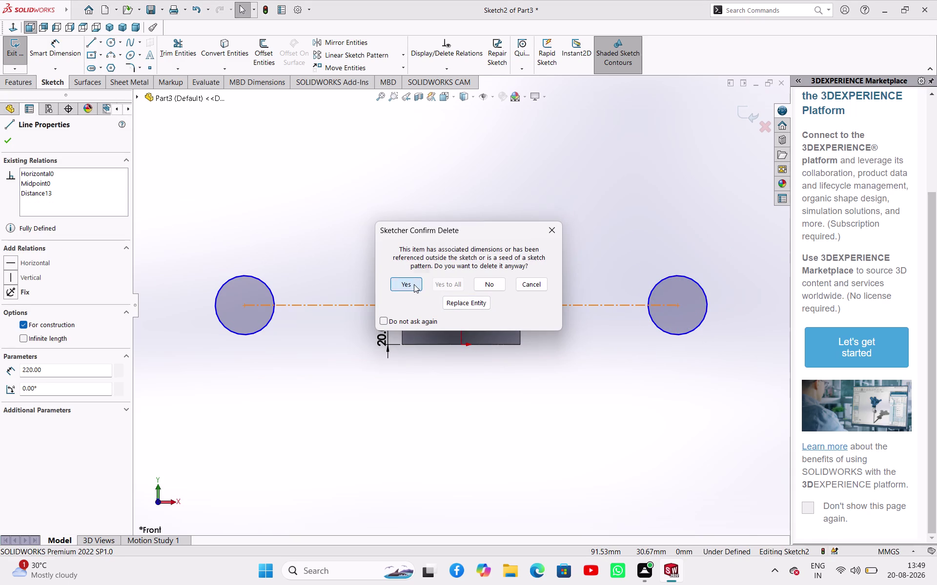
drag(316, 337, 220, 274)
key(Delete)
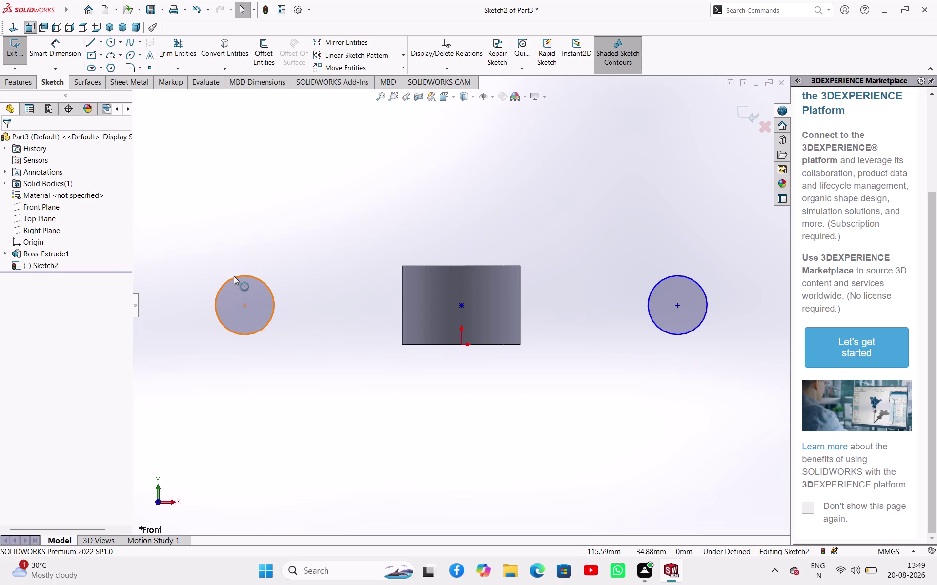
click(234, 277)
key(Delete)
click(666, 277)
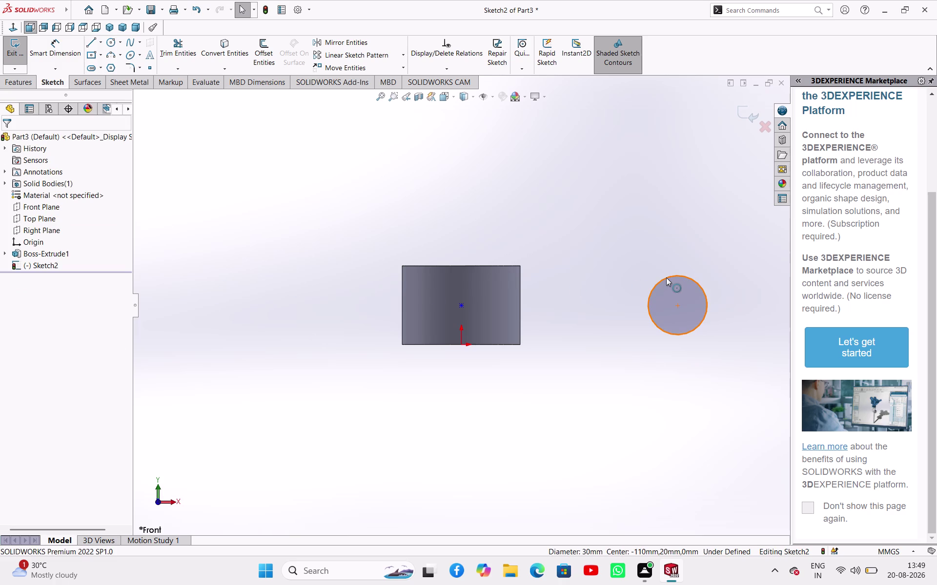
key(Delete)
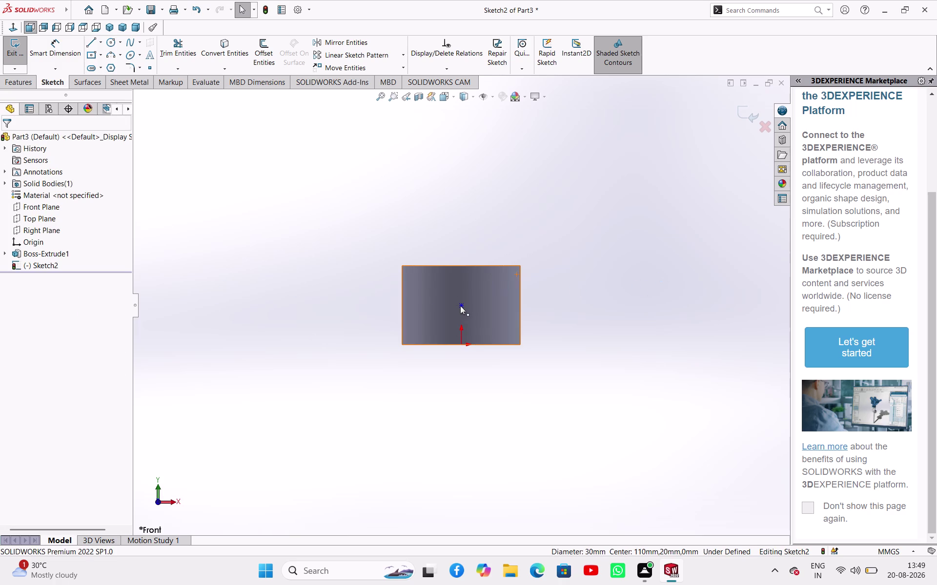
click(460, 306)
key(Delete)
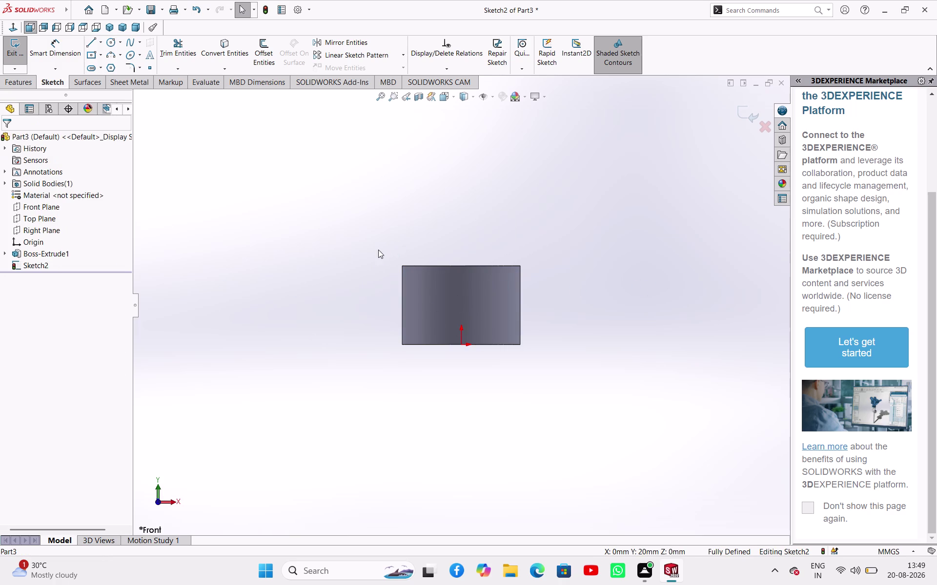
Sketch a vertical midpoint centreline through the origin, then switch back to Select.
click(378, 250)
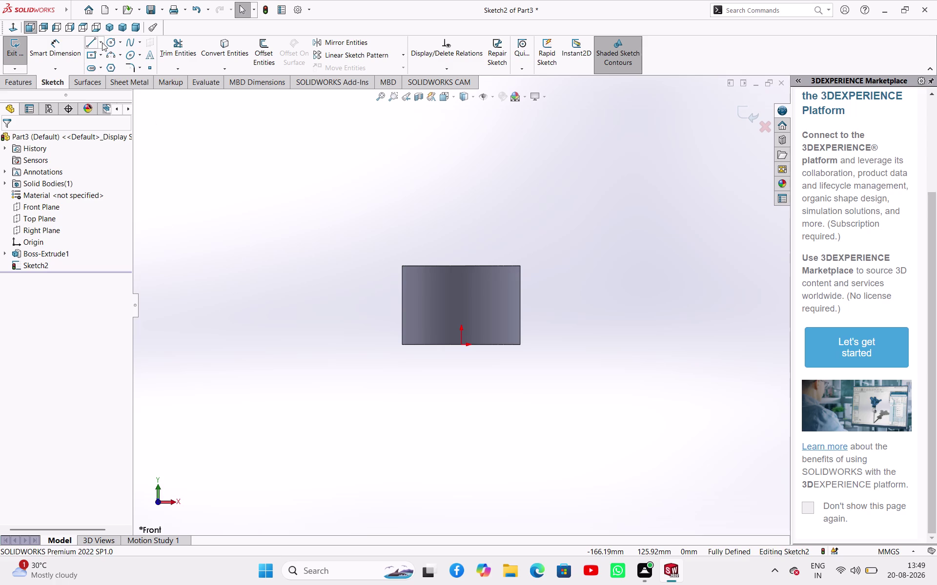
click(103, 43)
click(112, 68)
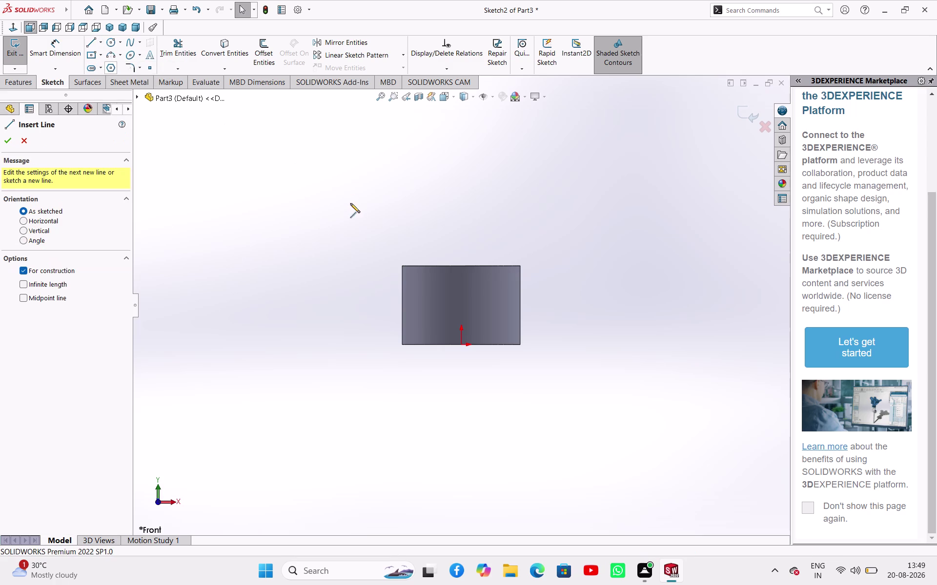
click(53, 296)
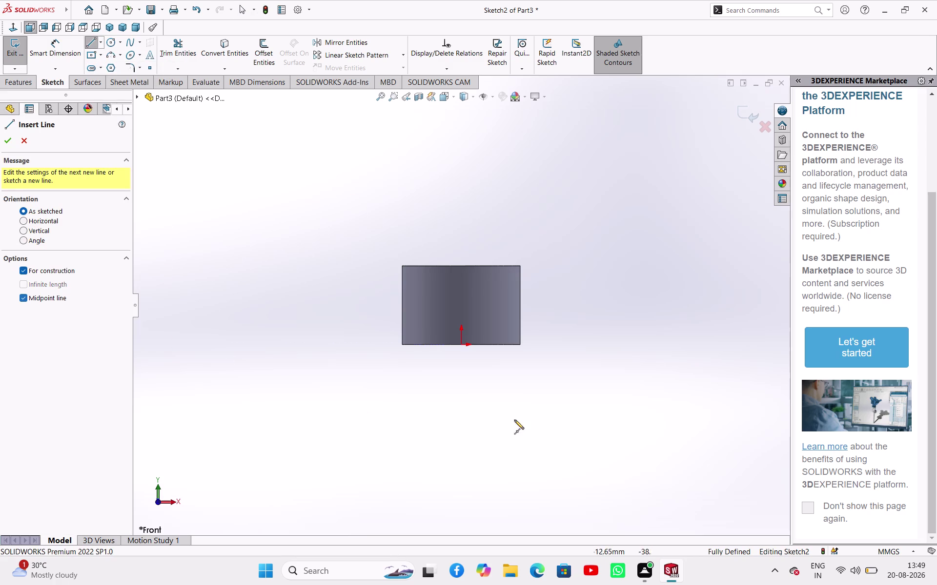
click(462, 344)
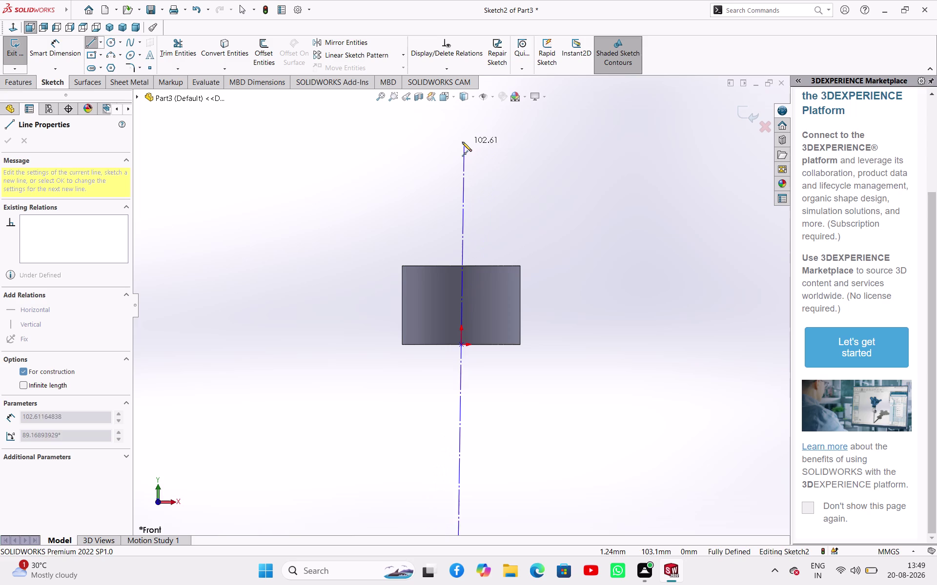
click(459, 141)
right_click(485, 167)
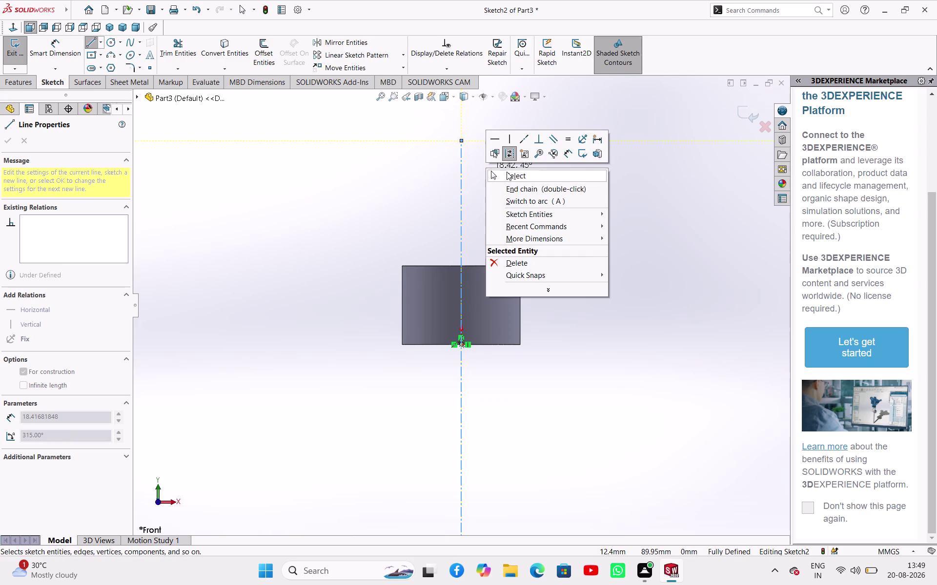
click(507, 172)
scroll(up, 3)
scroll(down, 3)
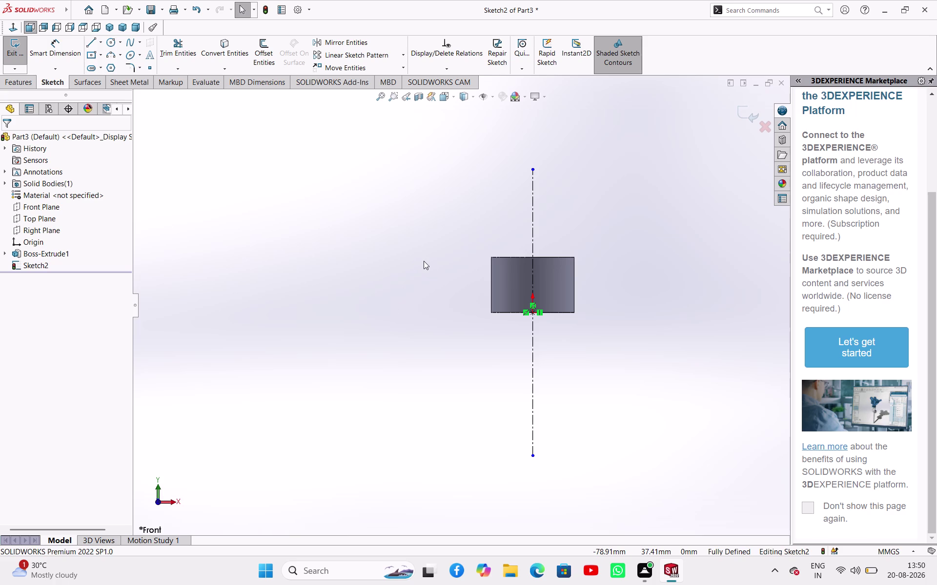
click(96, 42)
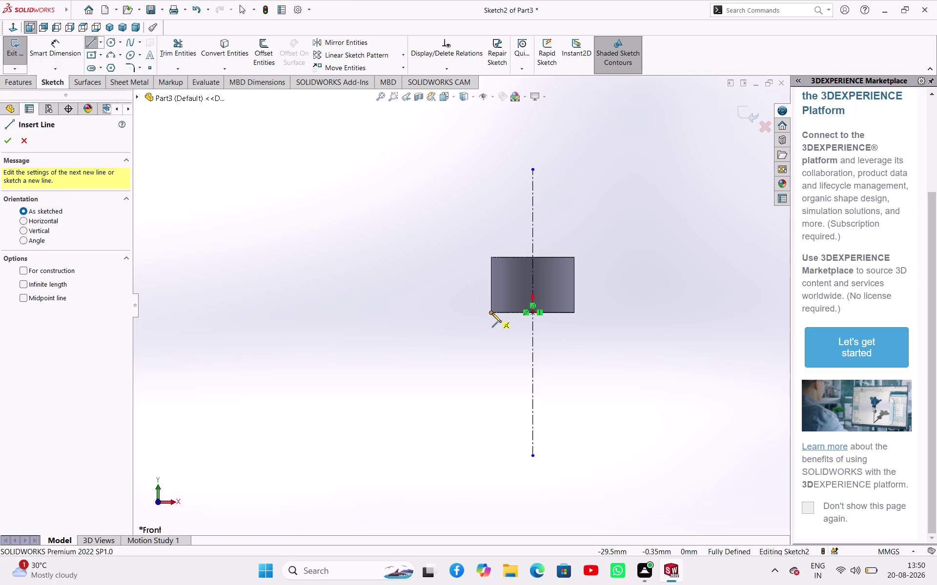
Draw the arm line from the tube's lower corner down to the left.
click(492, 314)
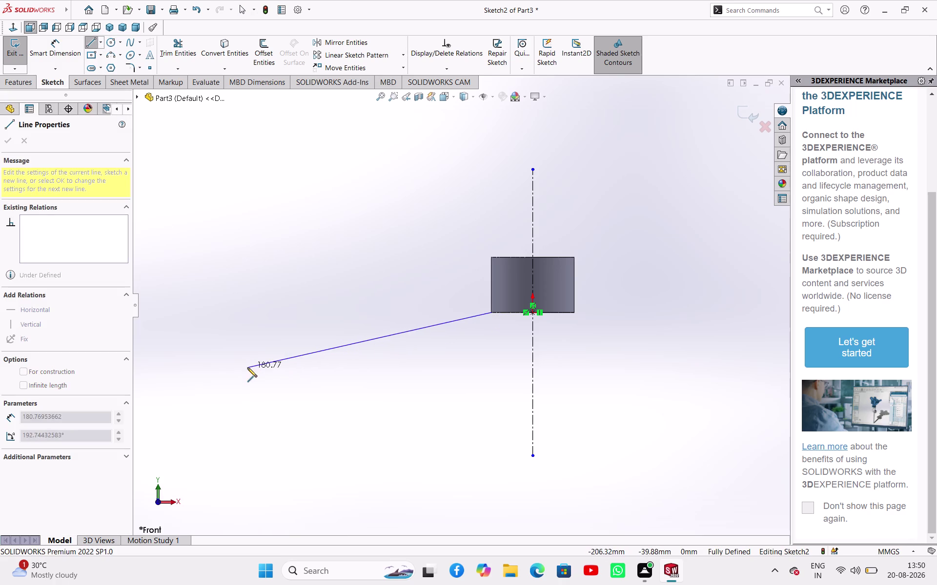
click(247, 368)
right_click(274, 264)
click(300, 279)
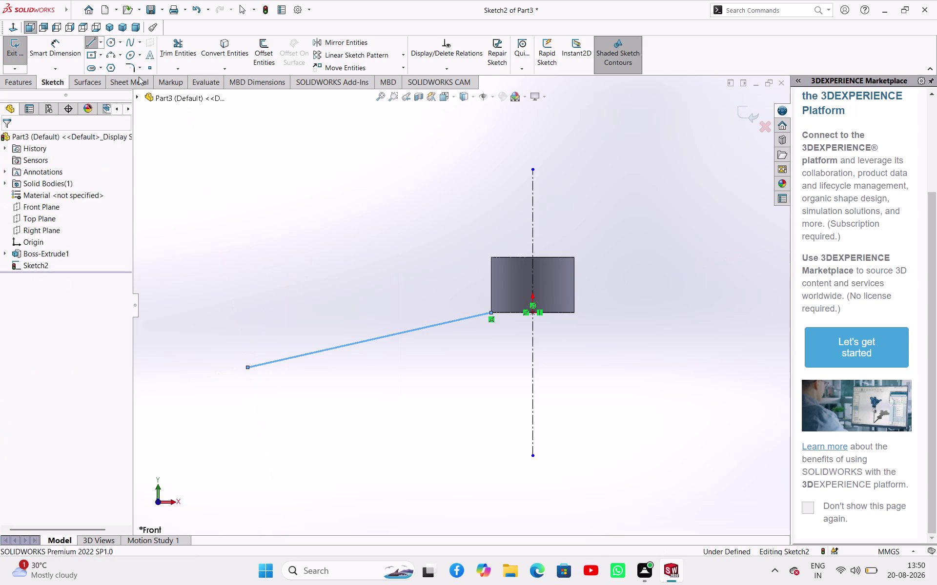
right_drag(250, 262, 270, 172)
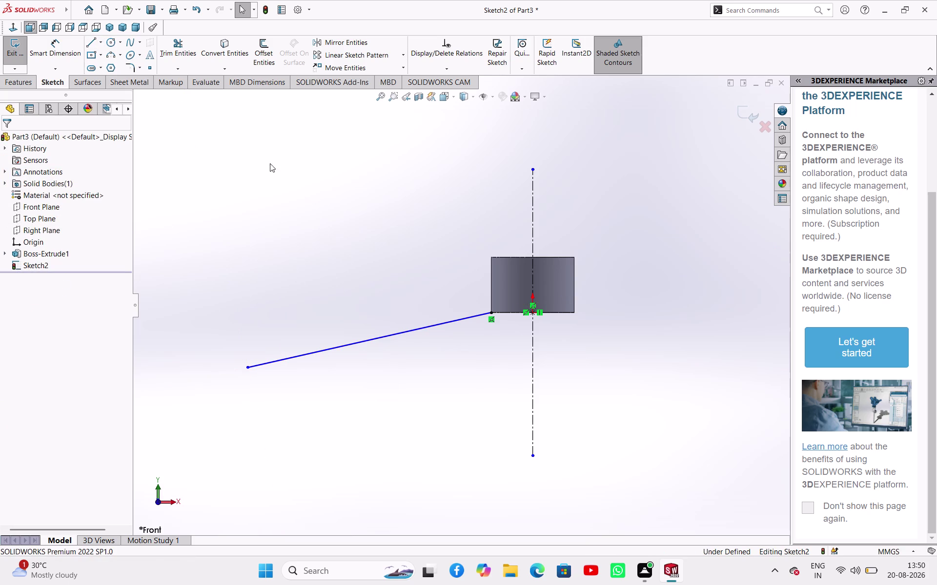
Dimension the arm line at 160° from the tube's vertical centerline.
right_drag(270, 171, 270, 158)
click(452, 325)
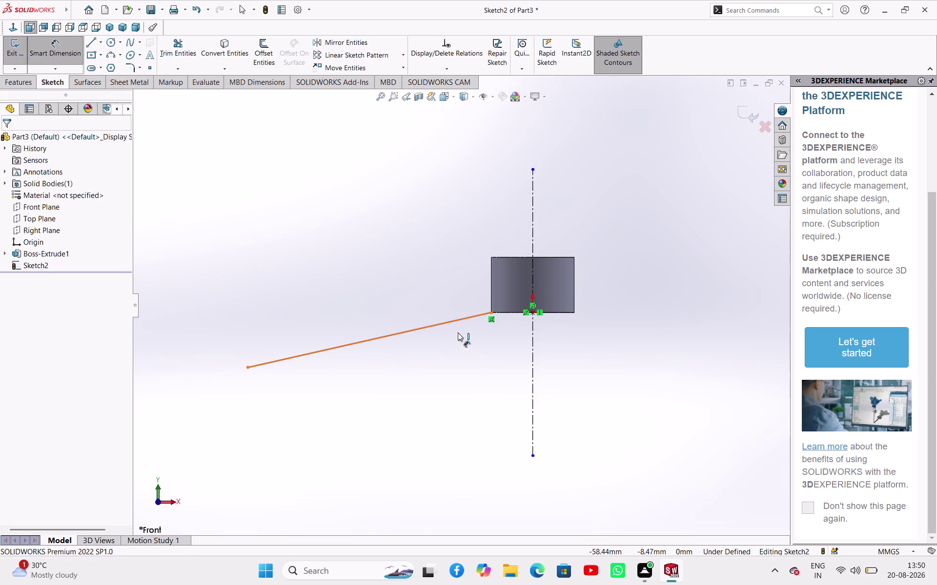
click(511, 313)
click(498, 356)
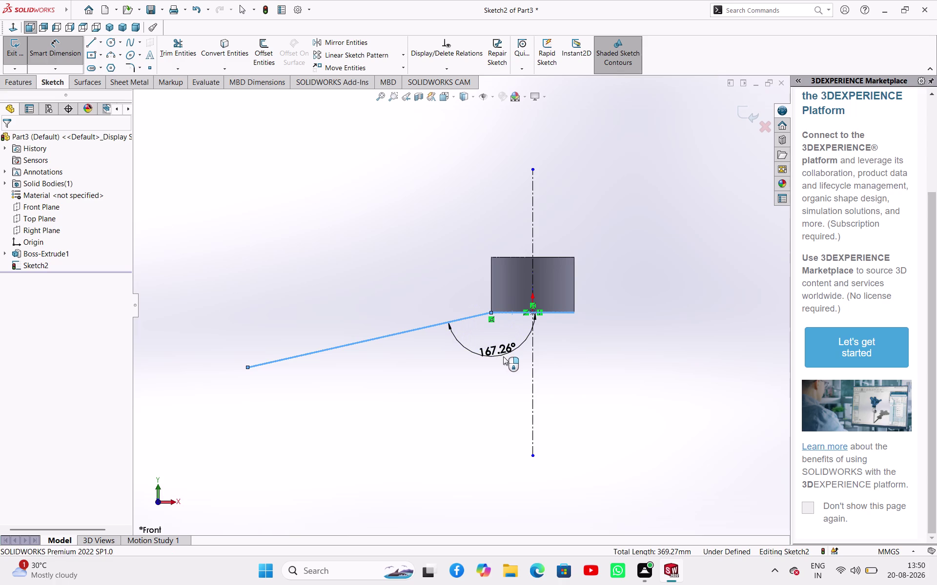
text(160)
key(Return)
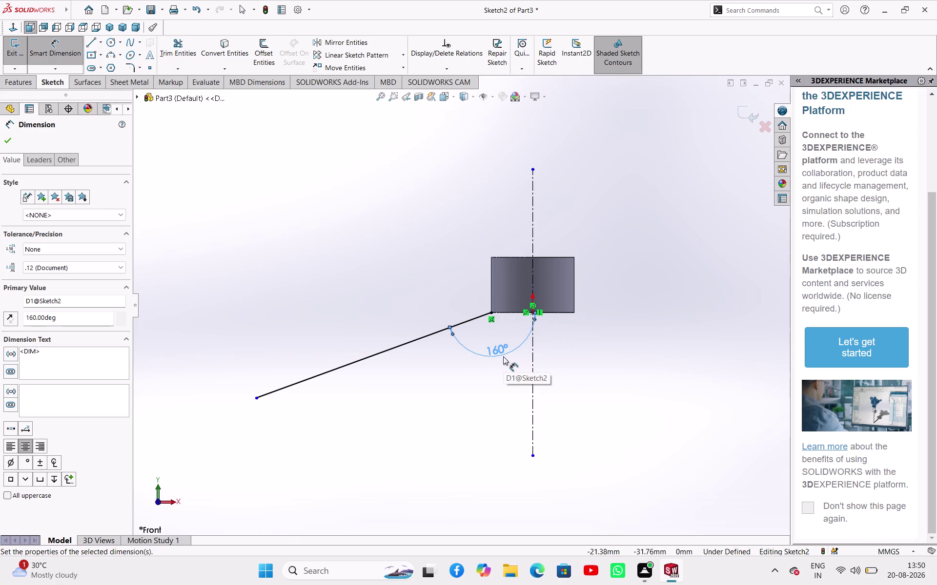
click(5, 138)
click(262, 184)
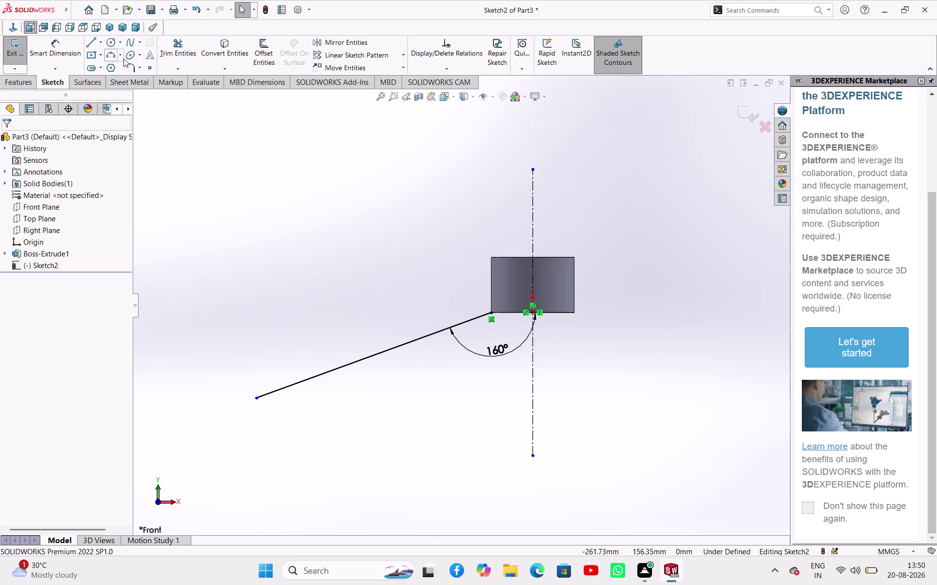
Draw a vertical construction line to the left of the tube.
click(100, 44)
click(99, 63)
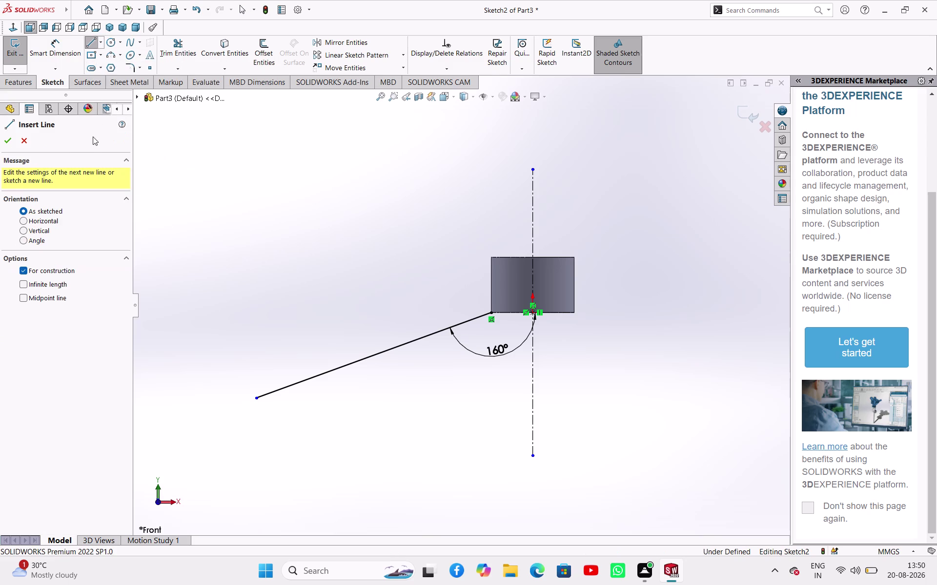
drag(317, 198, 322, 197)
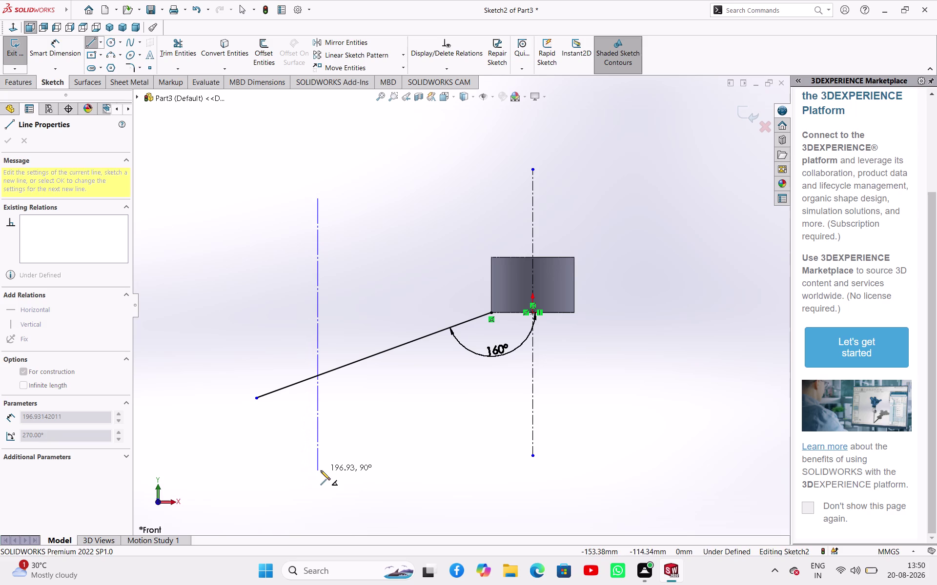
click(321, 471)
right_click(343, 414)
click(366, 425)
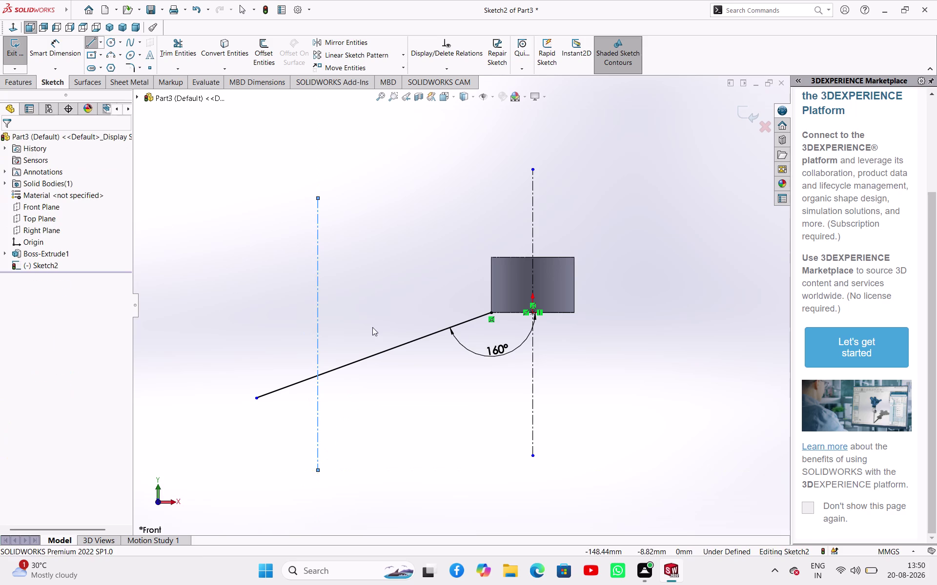
Dimension the construction line 110 mm from the tube's centerline.
right_drag(383, 271, 385, 185)
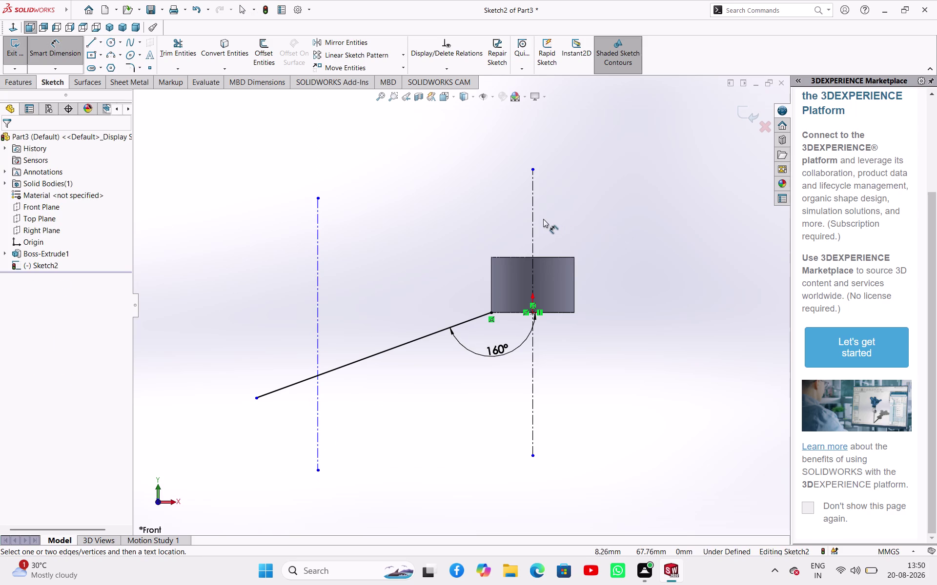
click(530, 219)
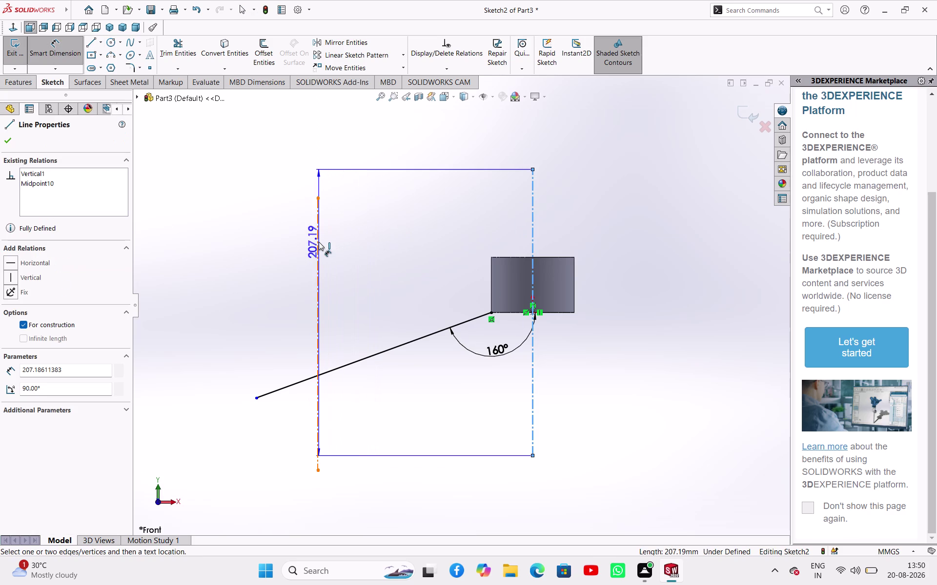
click(318, 242)
click(381, 247)
text(110)
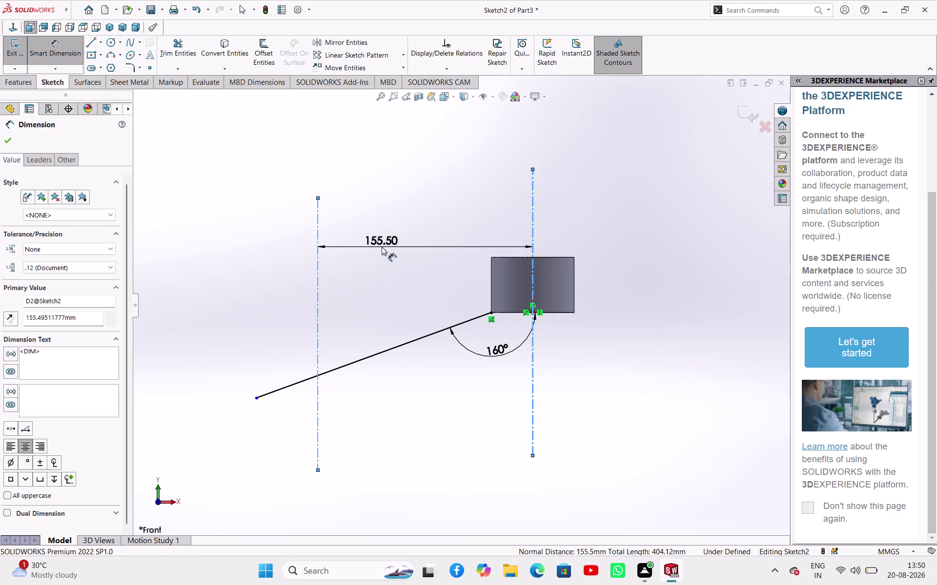
key(Return)
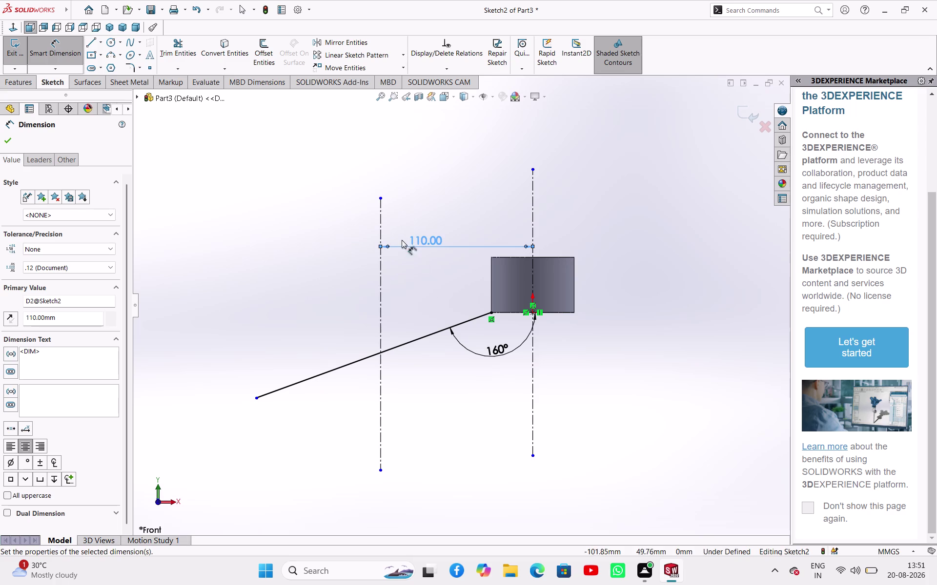
right_click(297, 206)
click(327, 239)
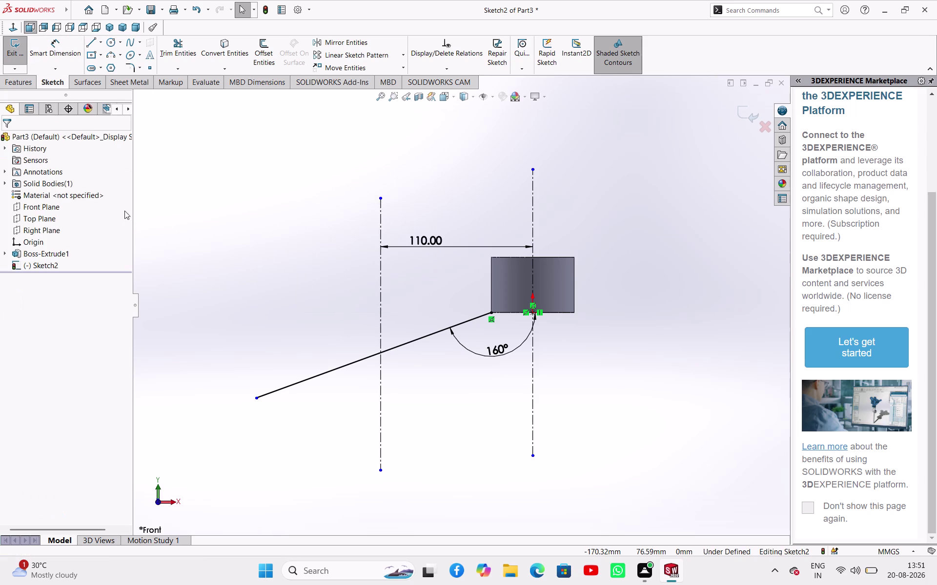
right_drag(245, 242, 250, 198)
right_drag(254, 200, 294, 226)
click(206, 182)
click(226, 197)
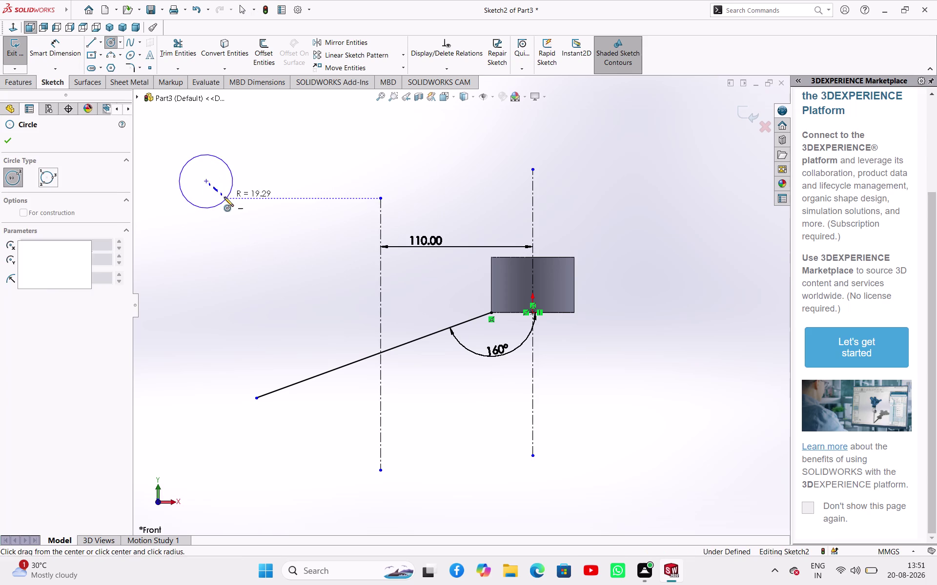
Draw inner and outer concentric circles at the upper left.
click(206, 180)
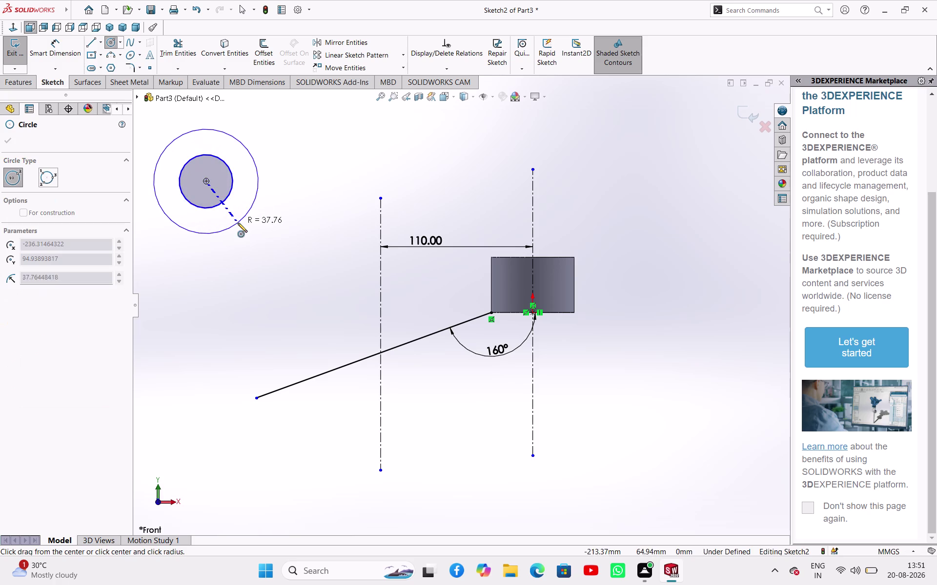
click(237, 223)
right_click(324, 150)
click(331, 153)
Dimension the outer circle Ø30 mm and the inner circle Ø20 mm.
right_drag(329, 199, 326, 139)
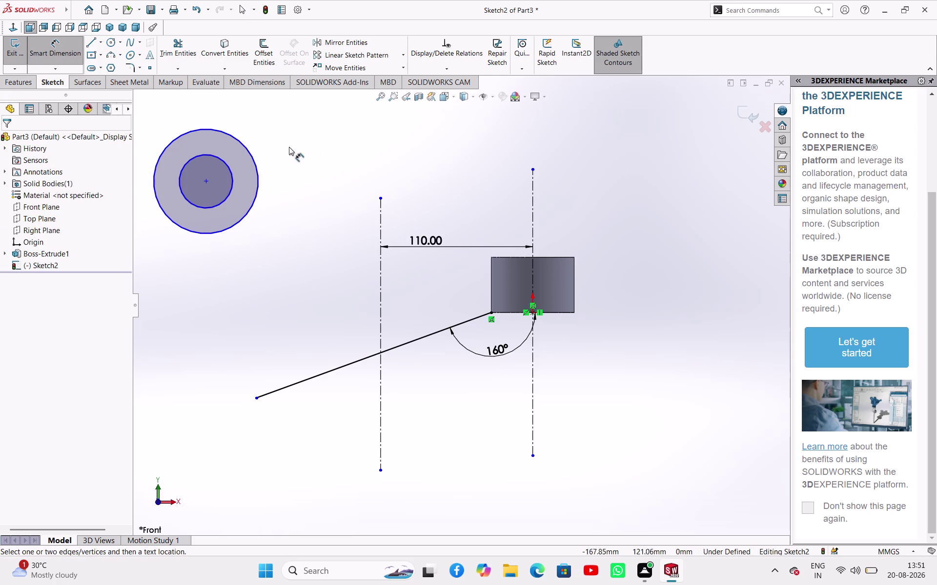
click(250, 154)
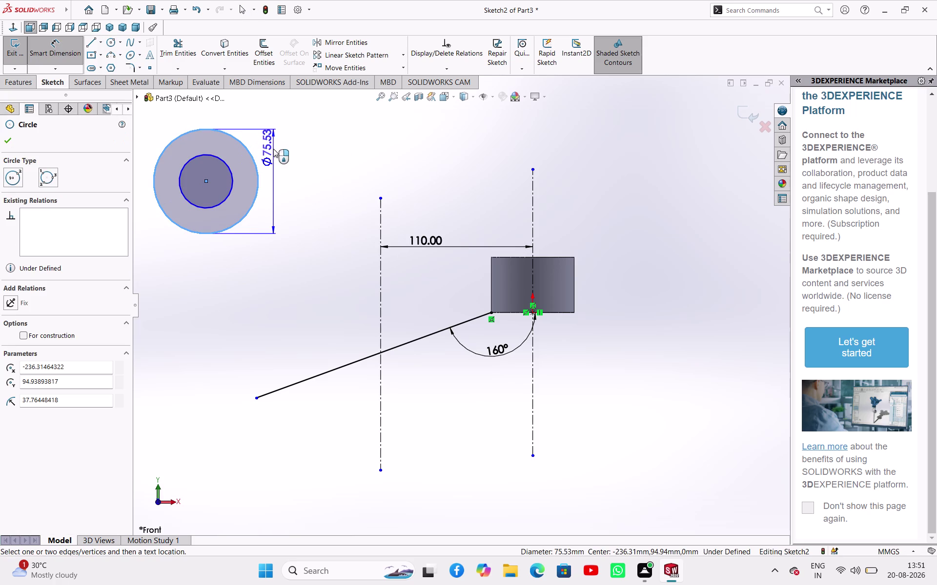
click(273, 149)
text(304)
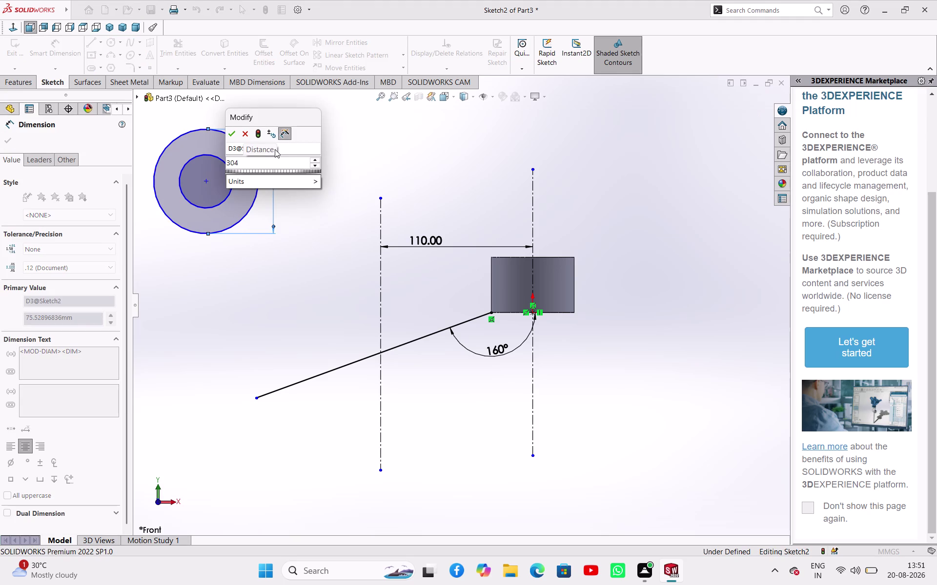
key(BackSpace)
key(Return)
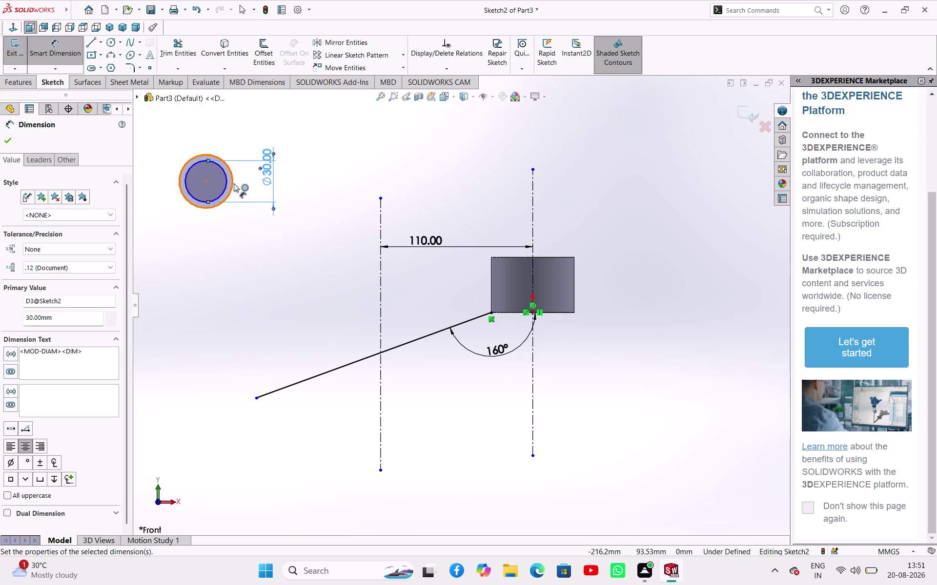
click(234, 183)
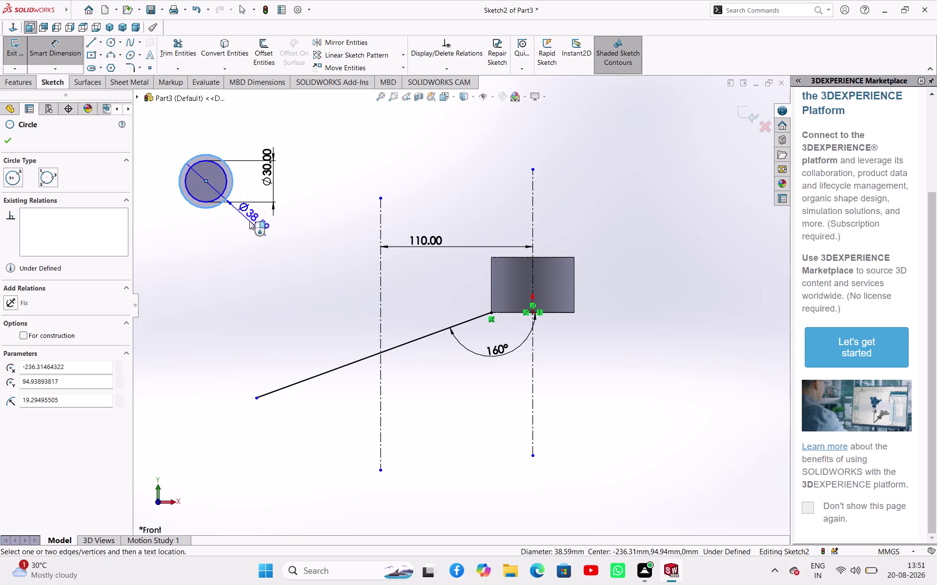
click(249, 221)
text(20)
key(Return)
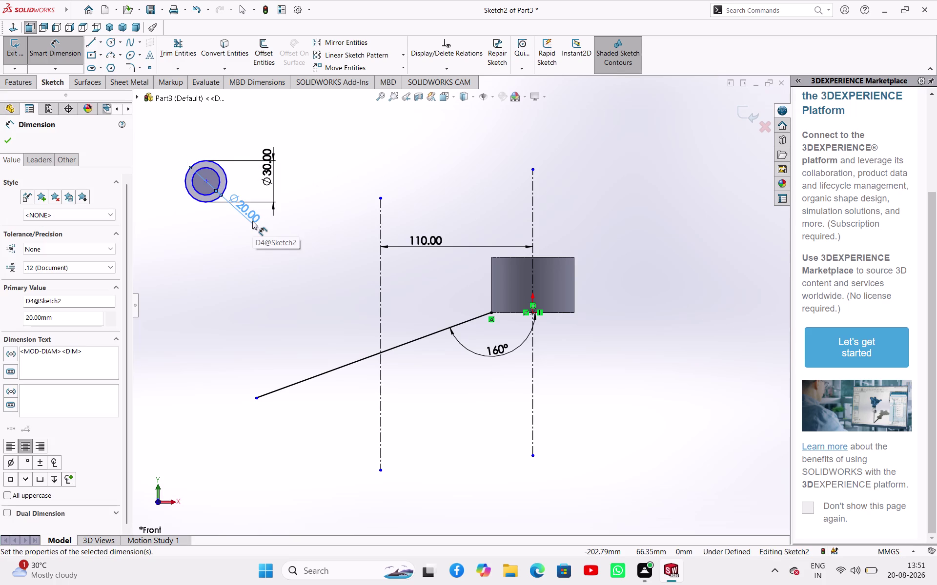
right_click(314, 284)
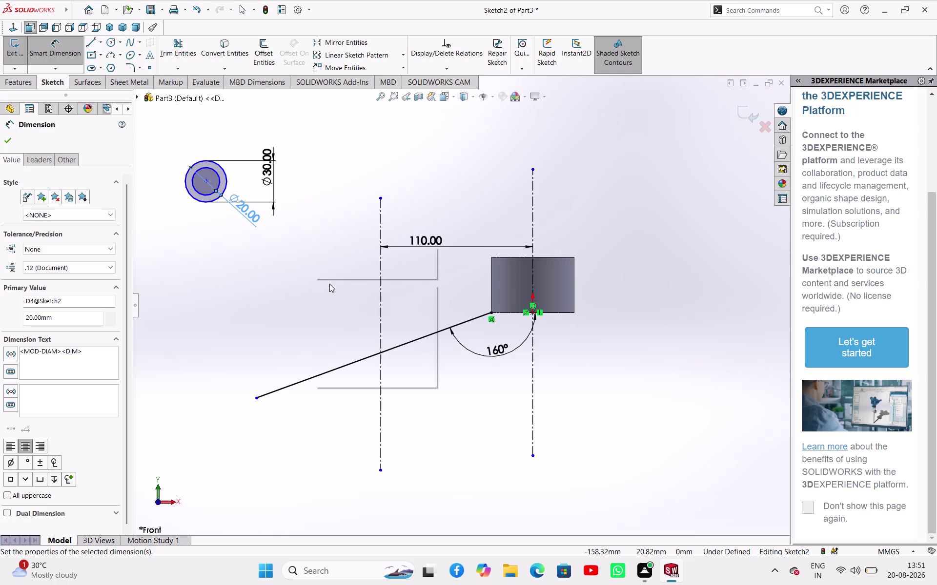
click(338, 316)
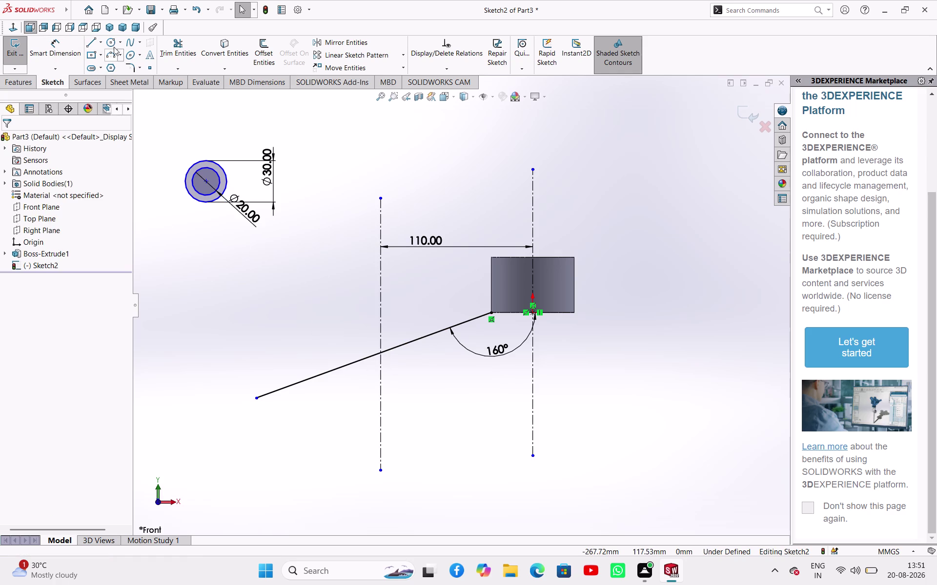
Power-trim the 110 mm construction line below the 160° arm line.
click(177, 52)
drag(373, 394, 376, 393)
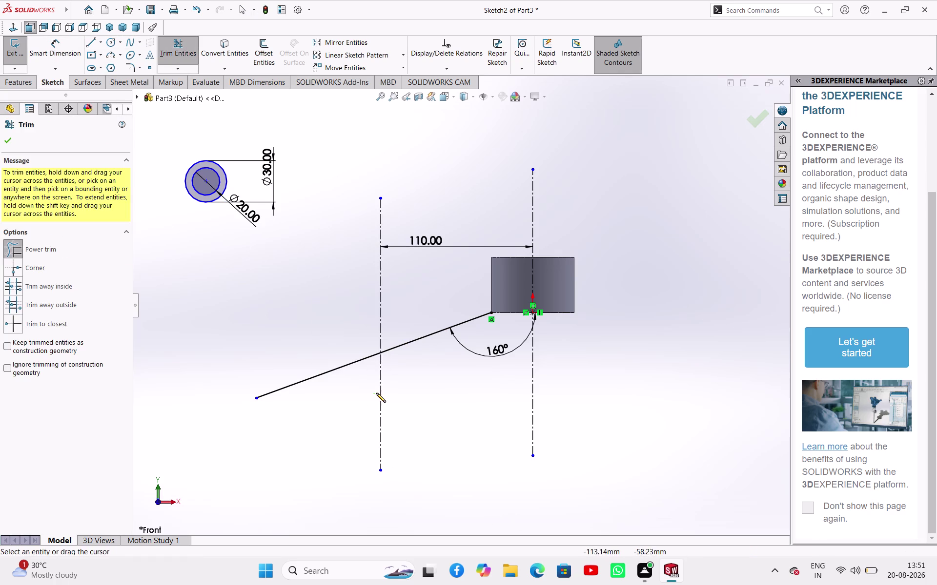
drag(377, 394, 393, 399)
right_click(300, 314)
click(342, 347)
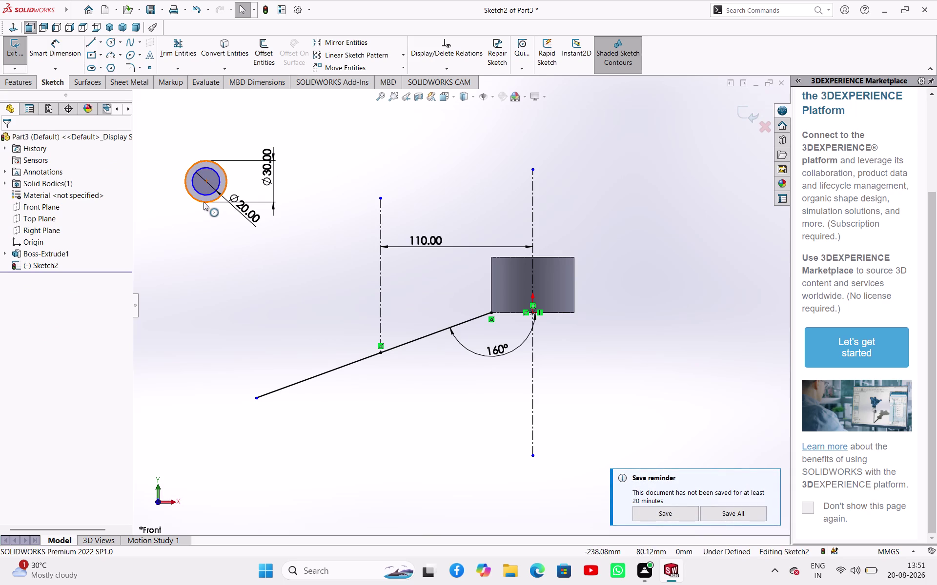
scroll(down, 3)
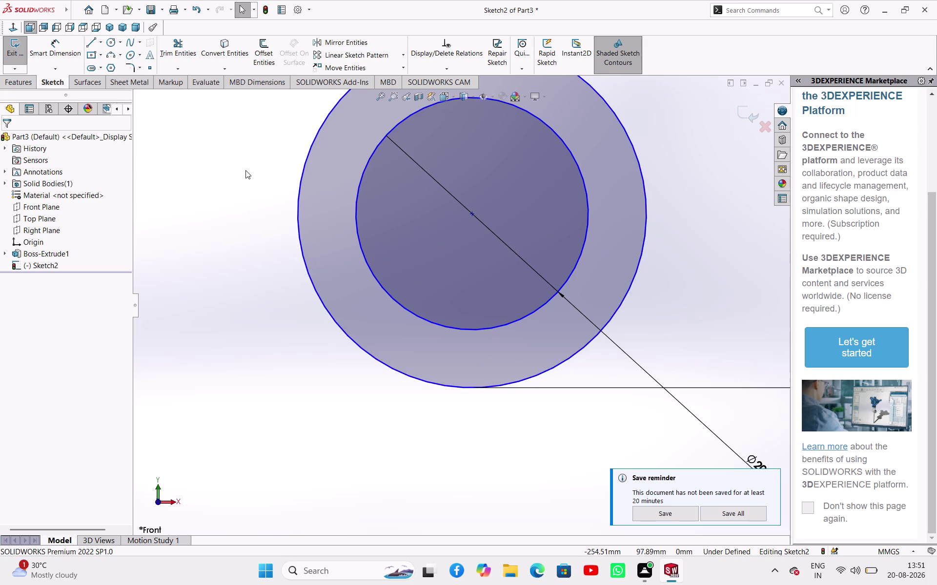
Draw a vertical construction line down from the concentric circles' centre.
scroll(up, 3)
scroll(down, 3)
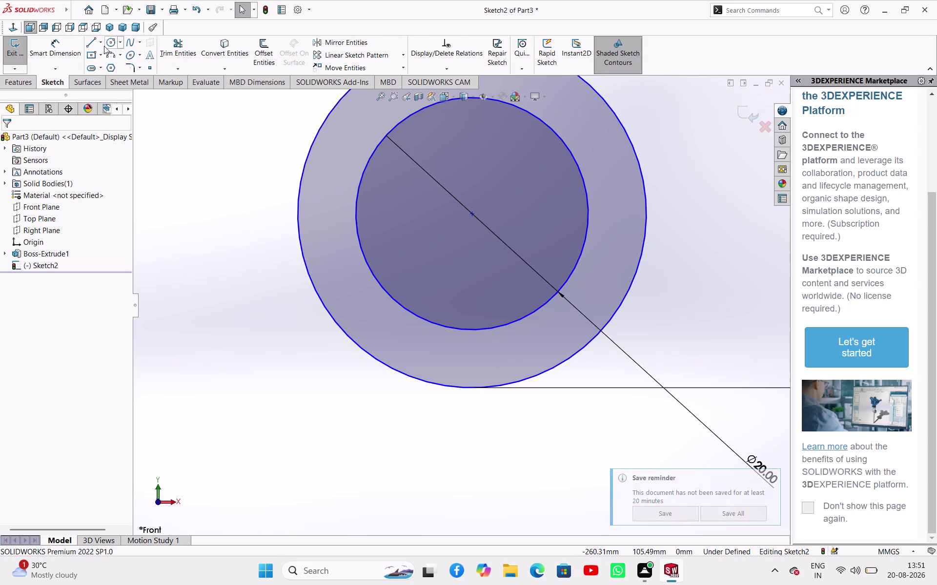
click(102, 43)
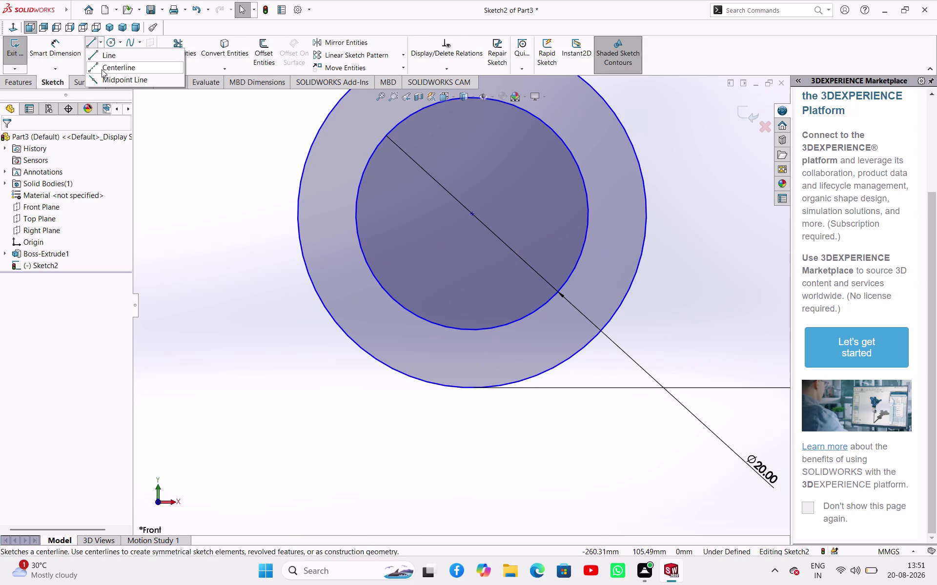
click(109, 55)
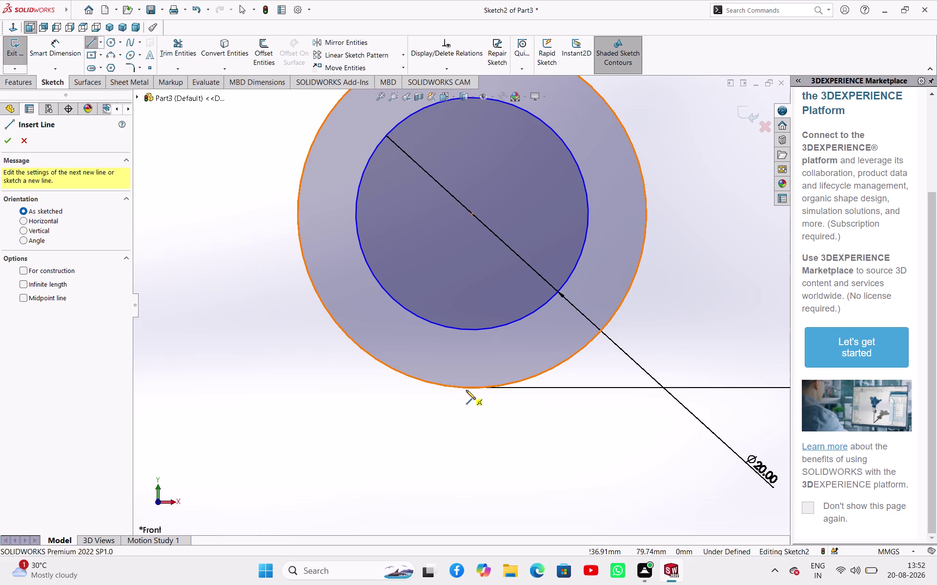
right_click(436, 406)
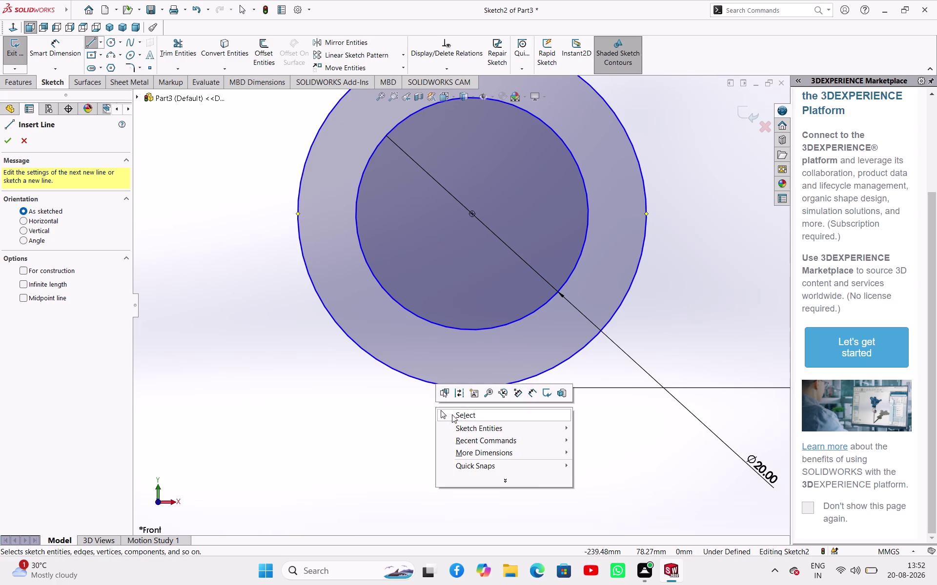
click(452, 415)
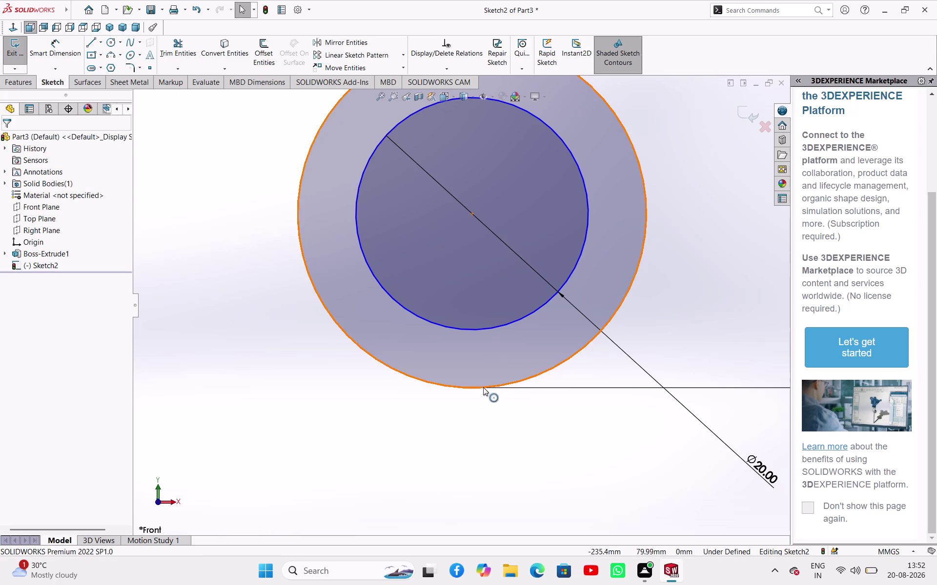
click(103, 44)
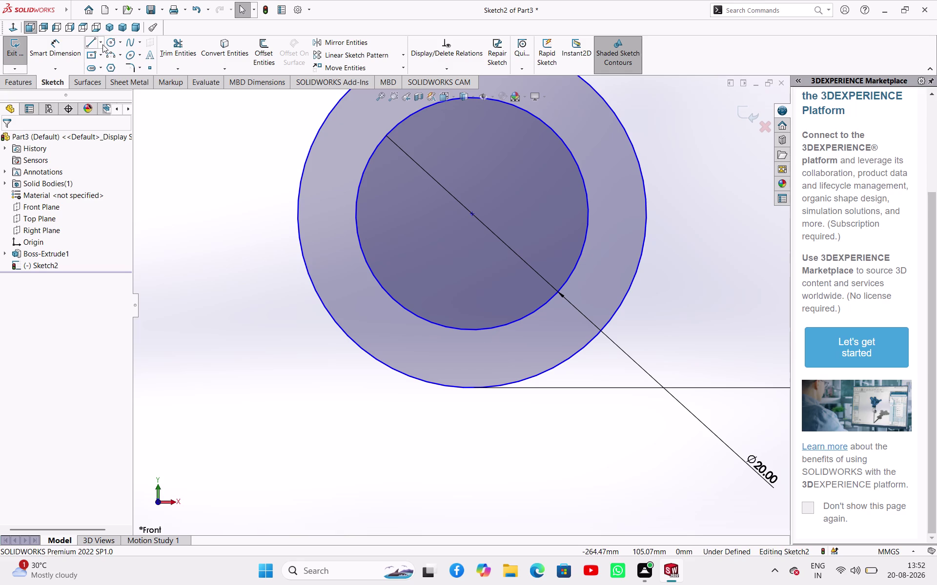
click(108, 64)
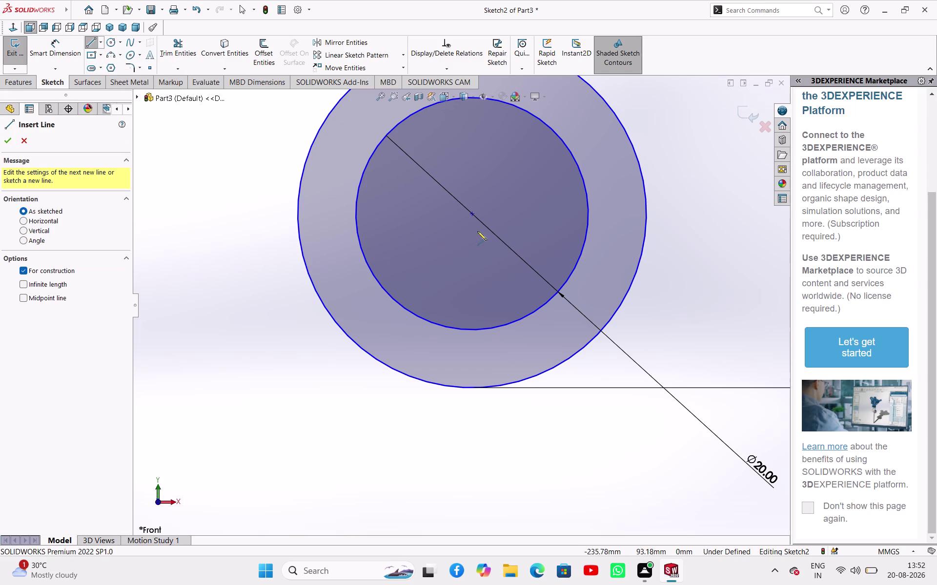
click(472, 216)
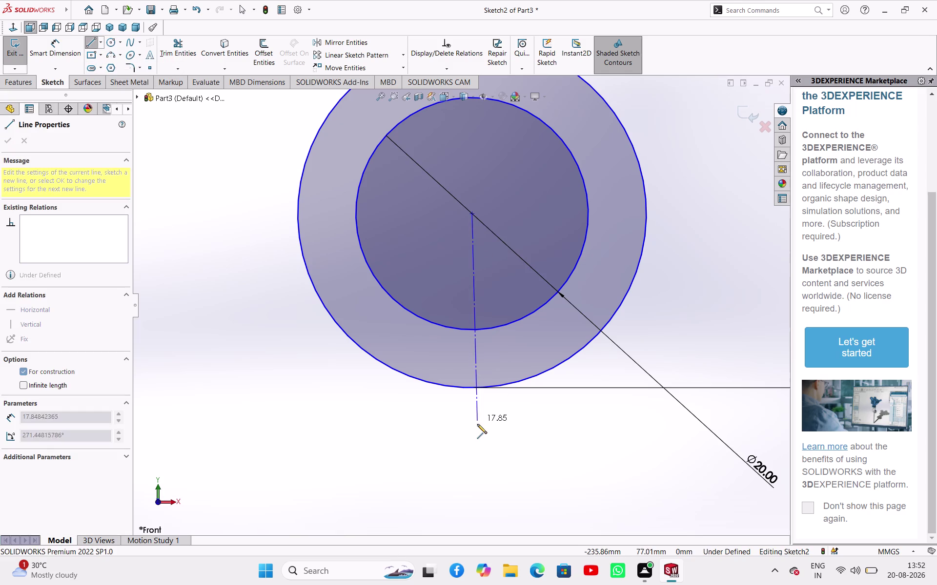
click(472, 431)
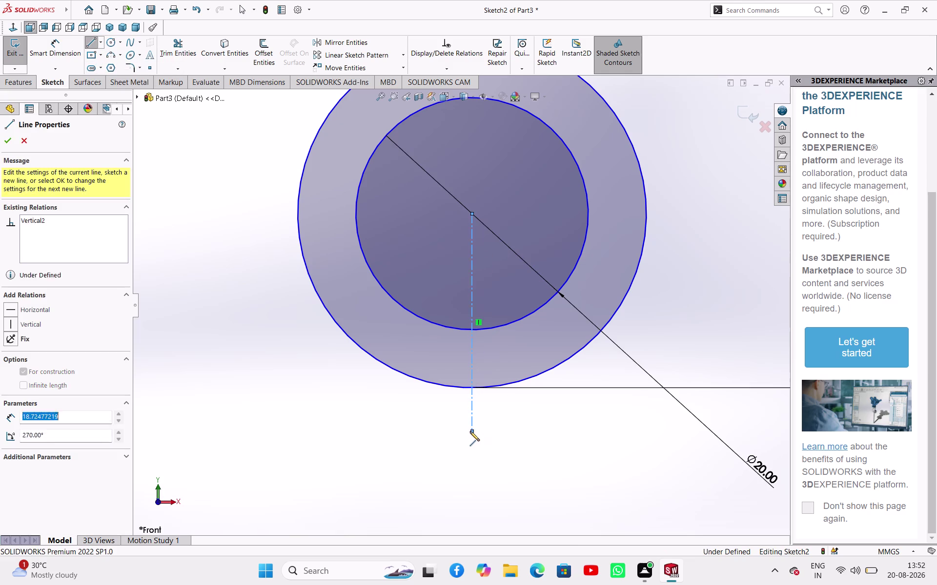
right_click(463, 434)
click(470, 437)
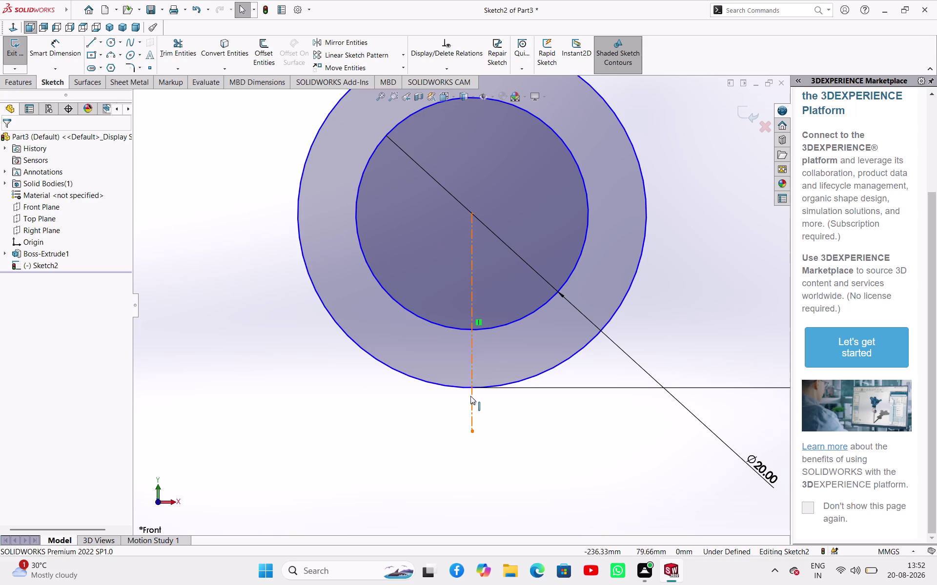
Trim the construction line below the Ø30 circle.
click(175, 47)
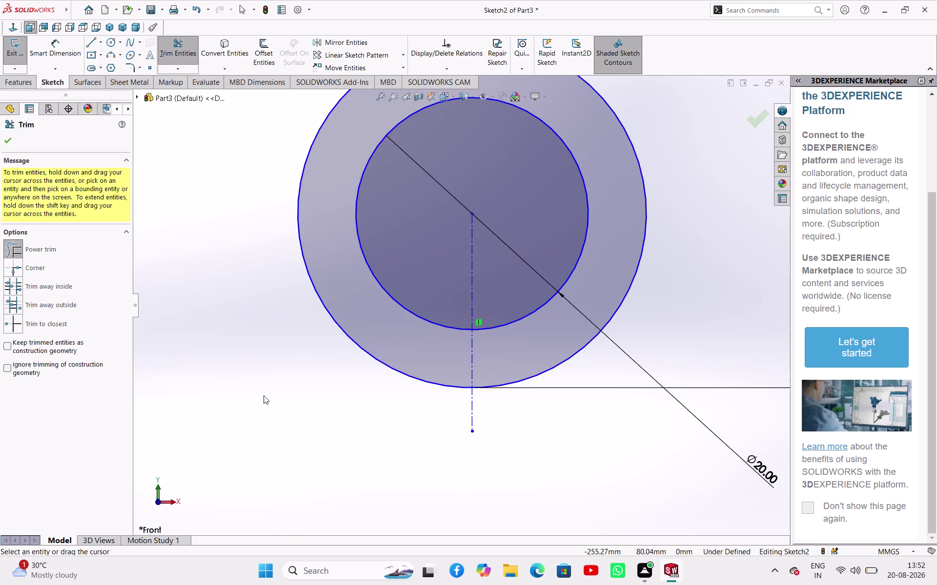
drag(267, 397, 476, 410)
right_click(415, 424)
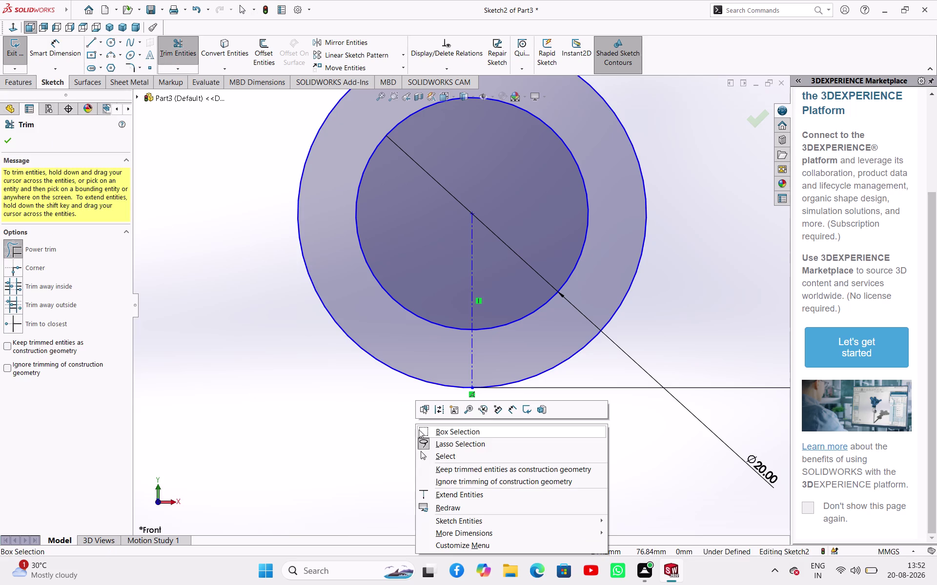
click(425, 454)
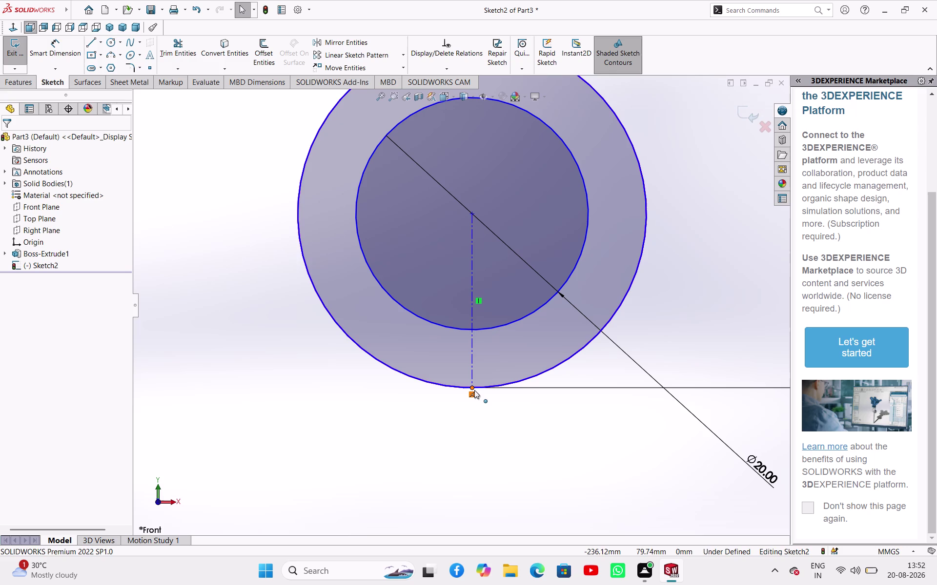
Make the construction line's bottom endpoint coincident with the angled arm.
click(471, 389)
scroll(up, 3)
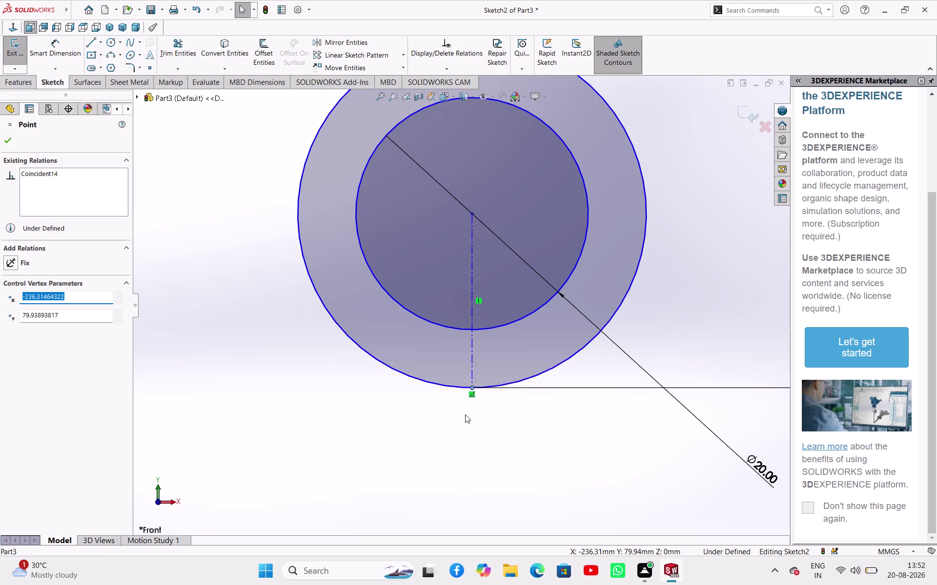
scroll(up, 3)
scroll(up, 3)
scroll(down, 3)
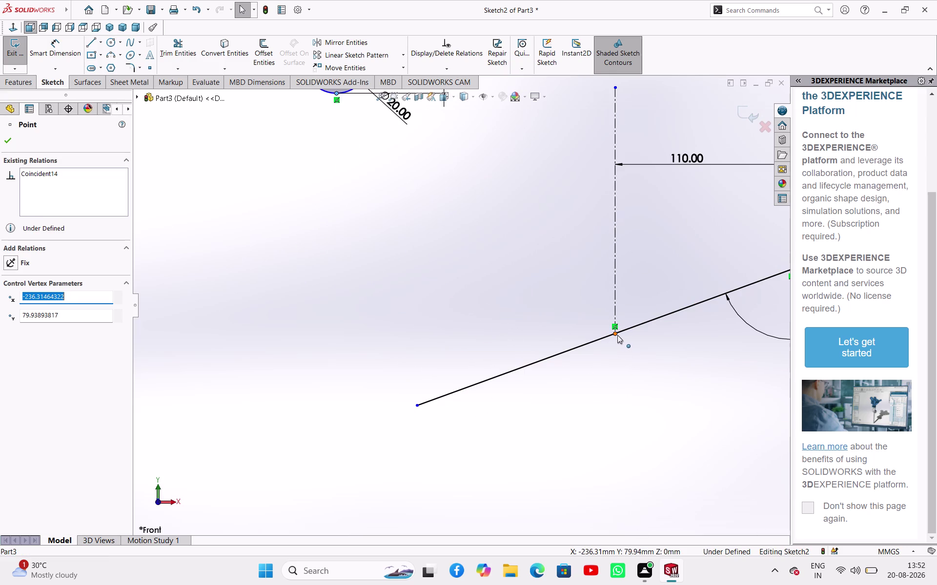
click(617, 335)
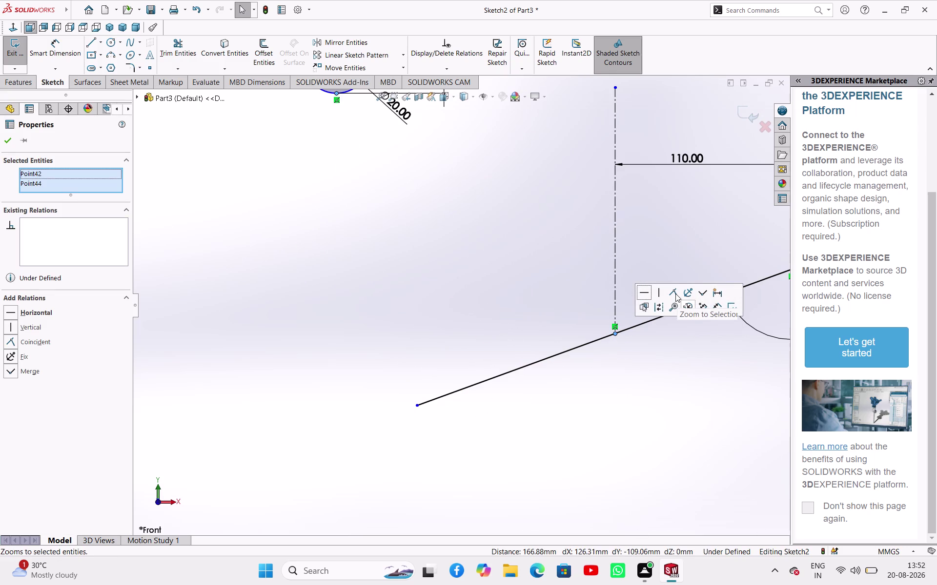
click(675, 294)
click(647, 409)
scroll(up, 3)
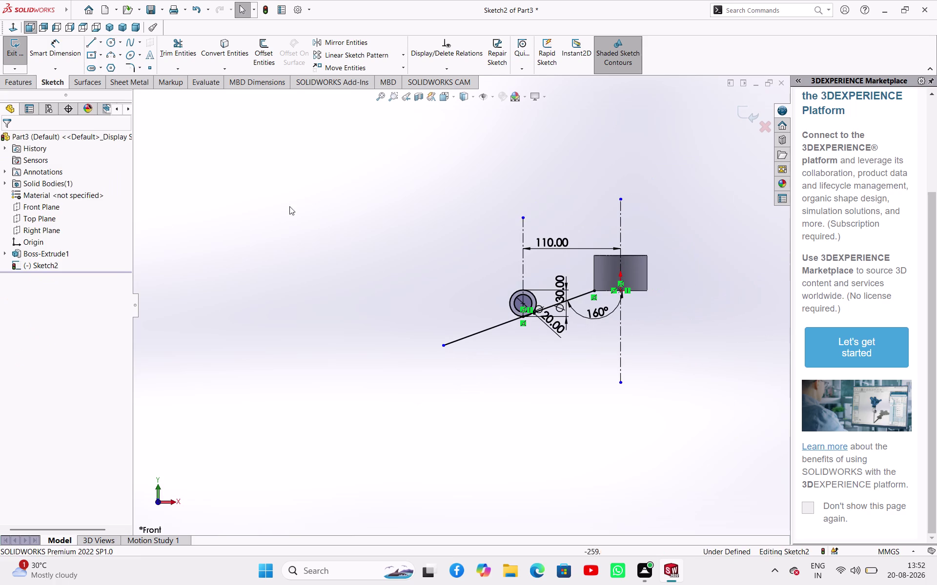
Draw the upper arm line from the tube's top-left corner to the Ø30 circle's top.
click(87, 44)
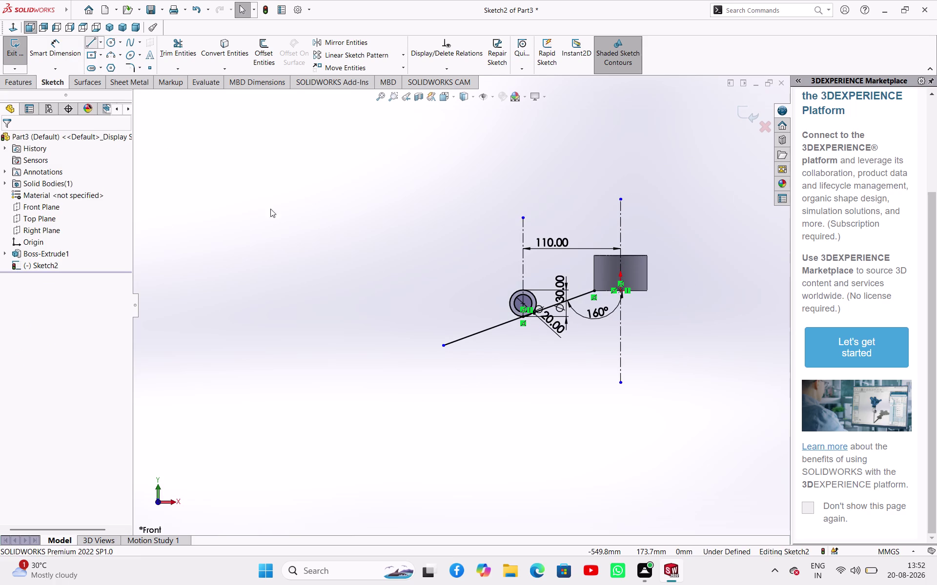
scroll(down, 3)
scroll(up, 3)
scroll(down, 3)
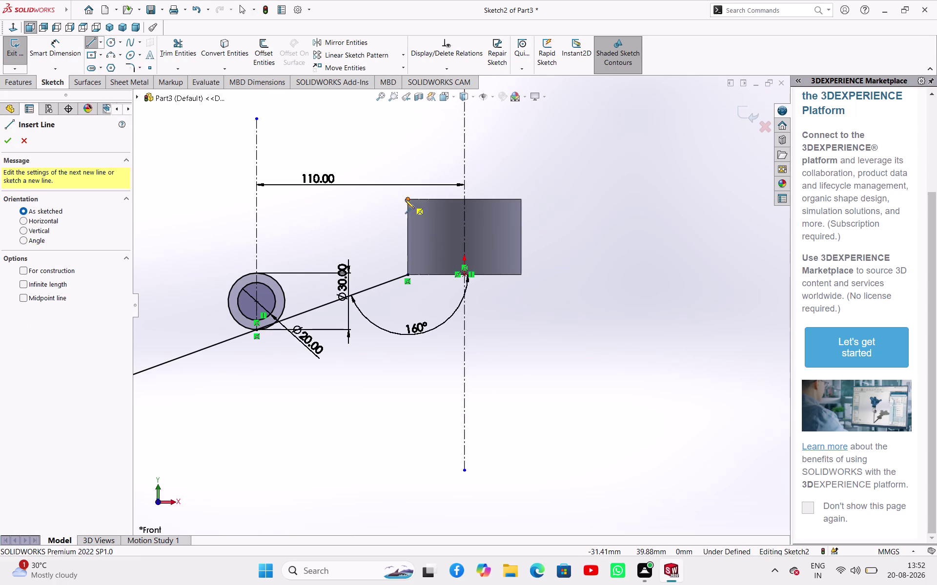
click(407, 201)
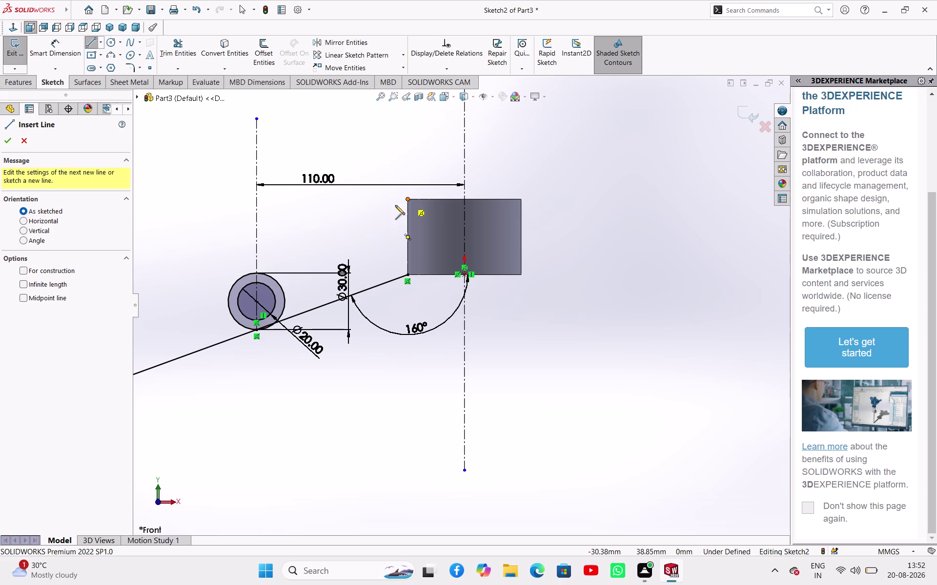
click(256, 272)
right_click(303, 369)
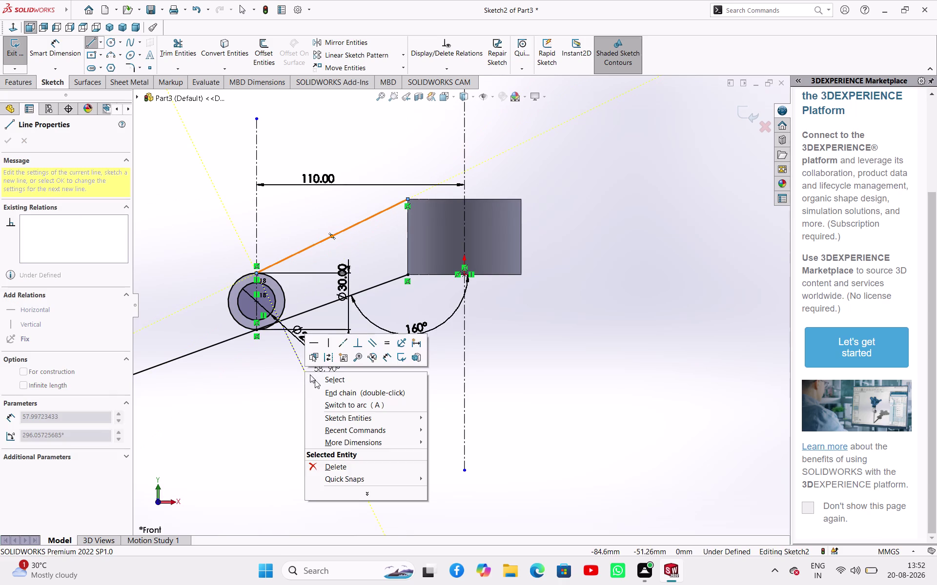
click(317, 383)
click(336, 409)
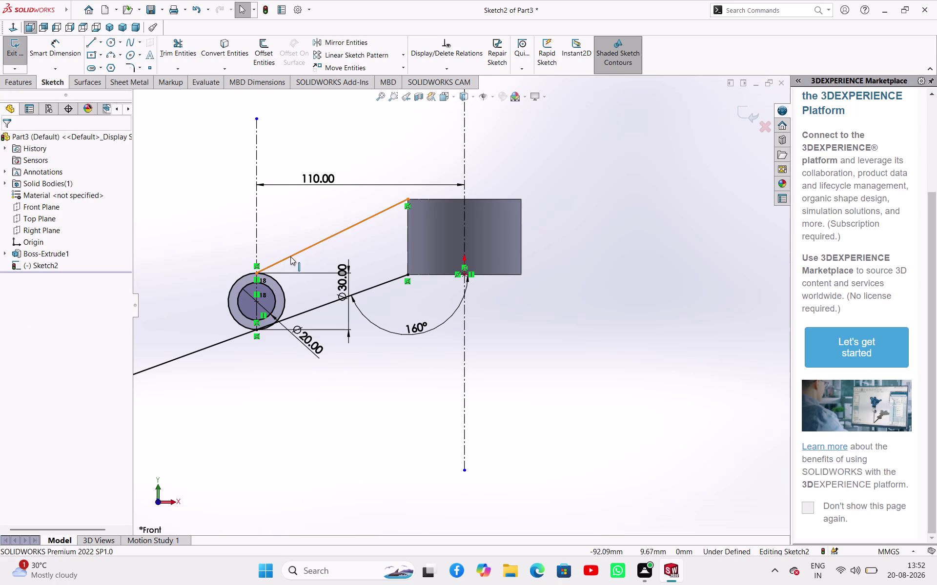
click(280, 284)
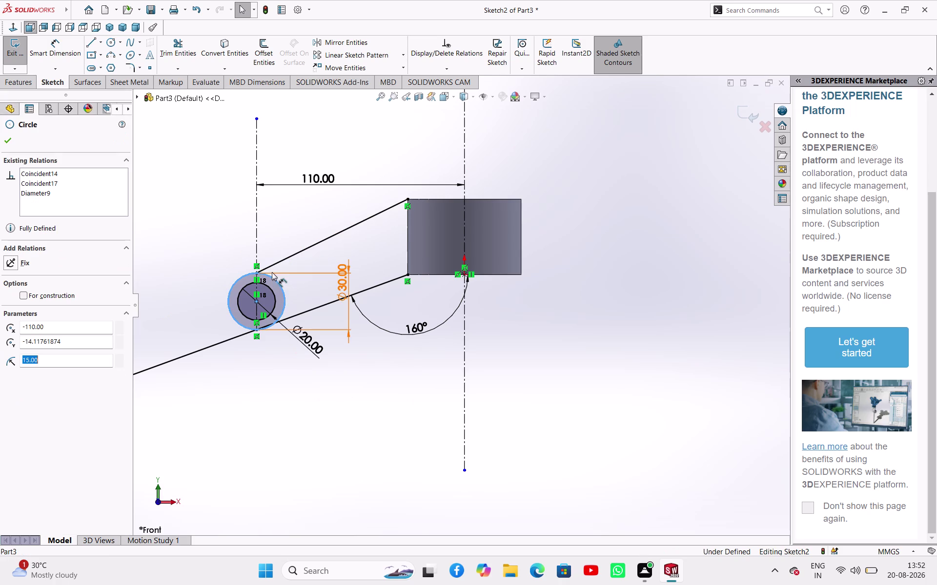
click(272, 267)
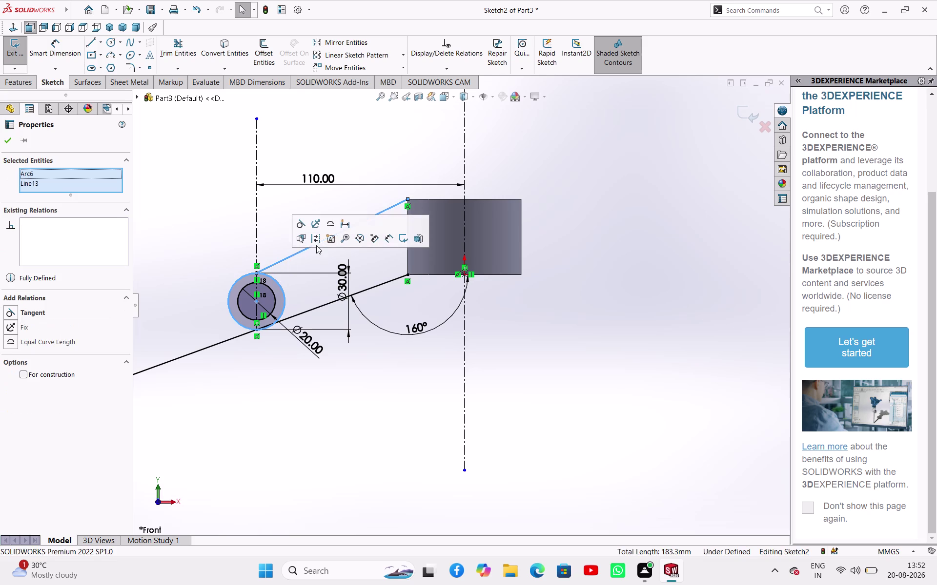
click(305, 227)
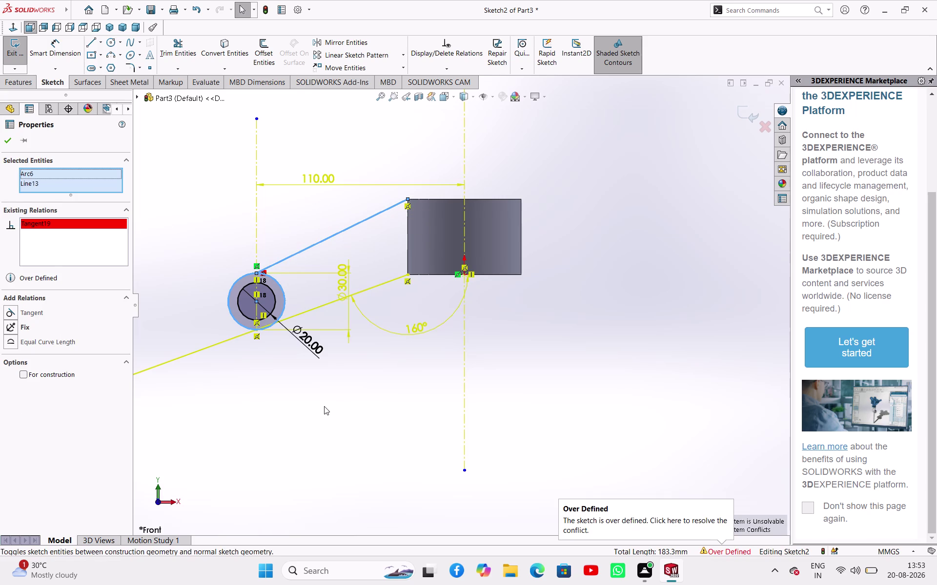
click(324, 406)
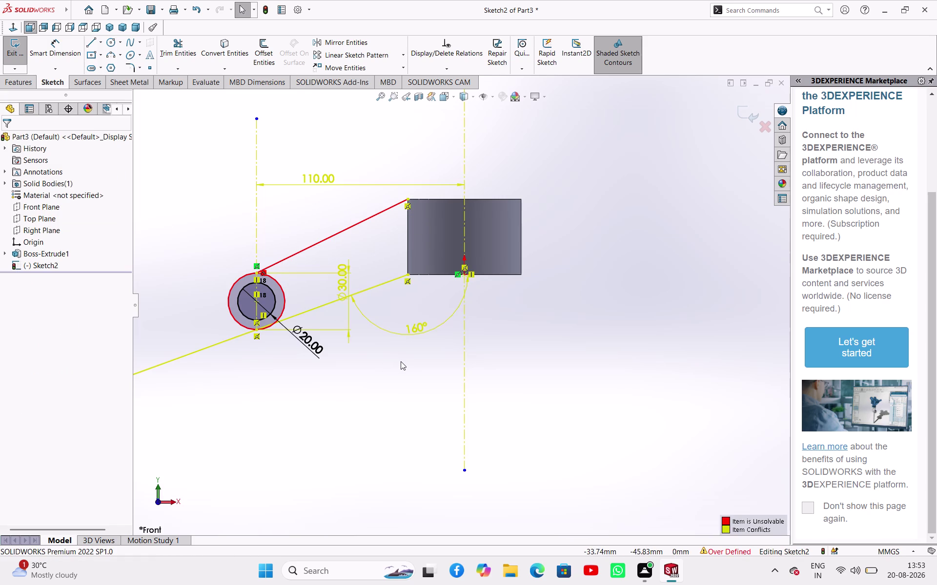
key(ctrl+z)
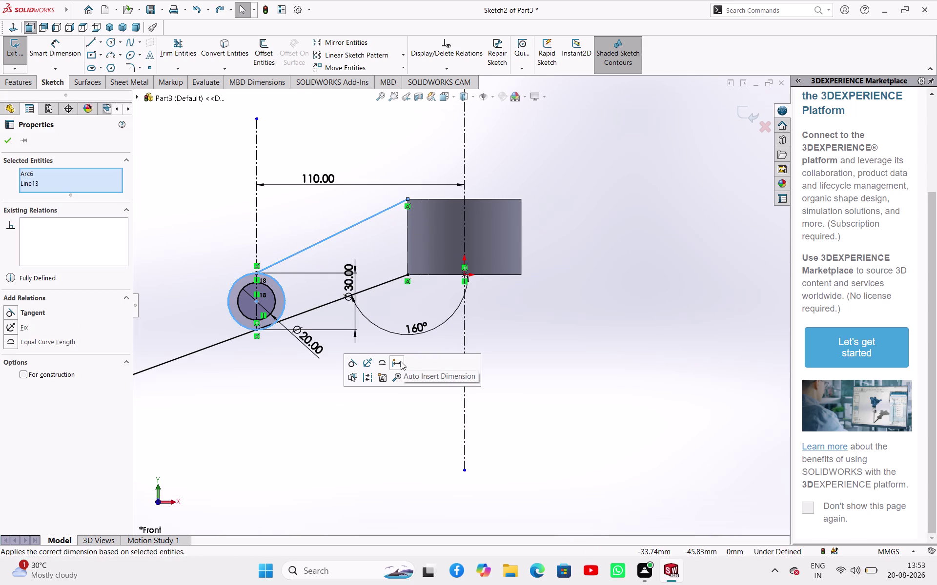